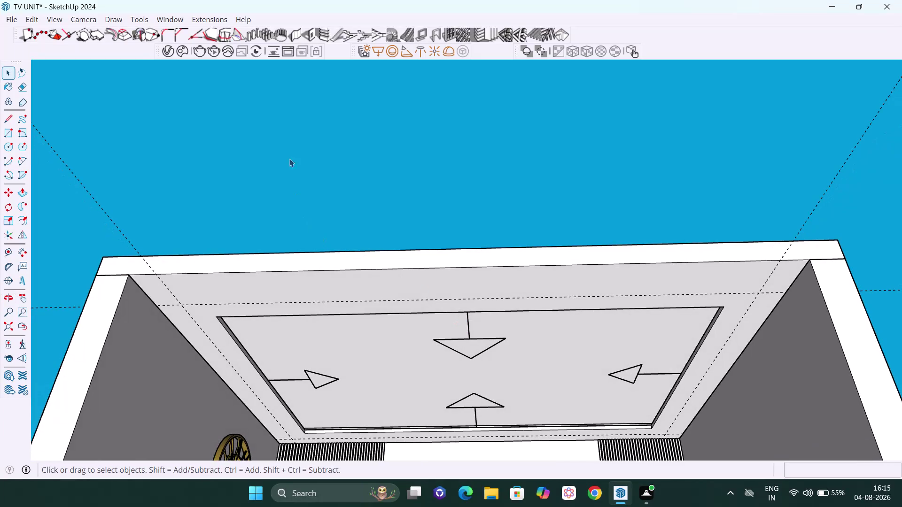
Open the 3D Warehouse library and search for 'ceiling lights'.
click(175, 24)
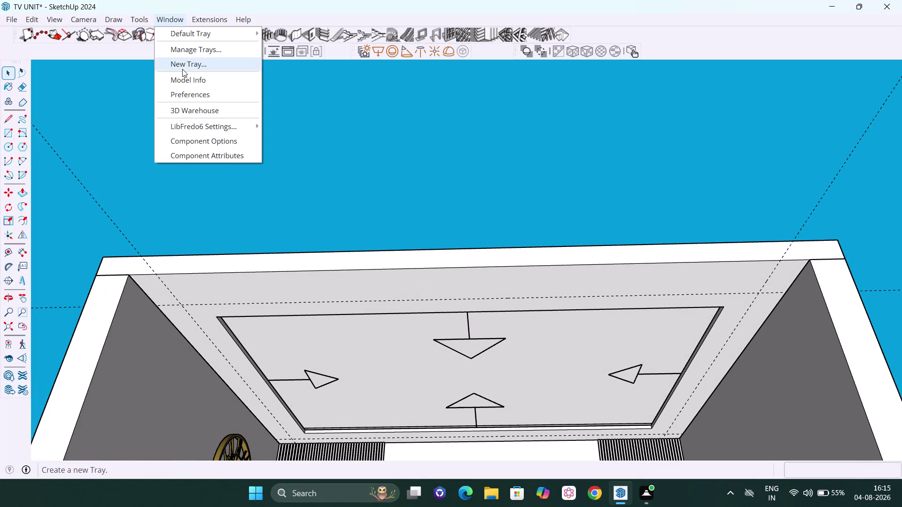
click(199, 116)
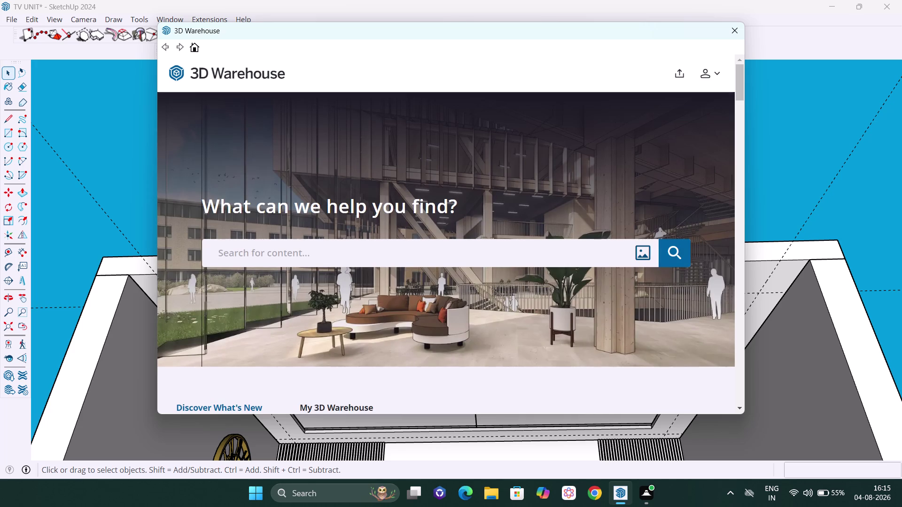
click(379, 256)
text(c)
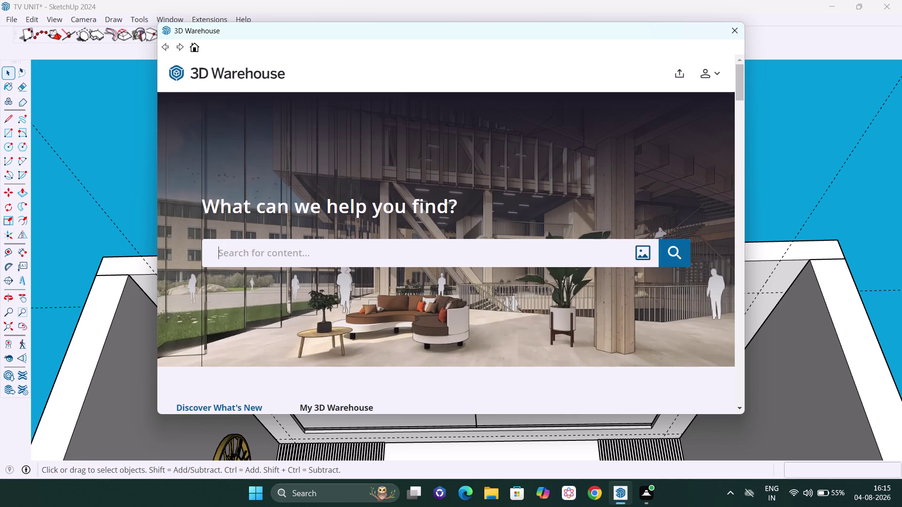
text(eiling l)
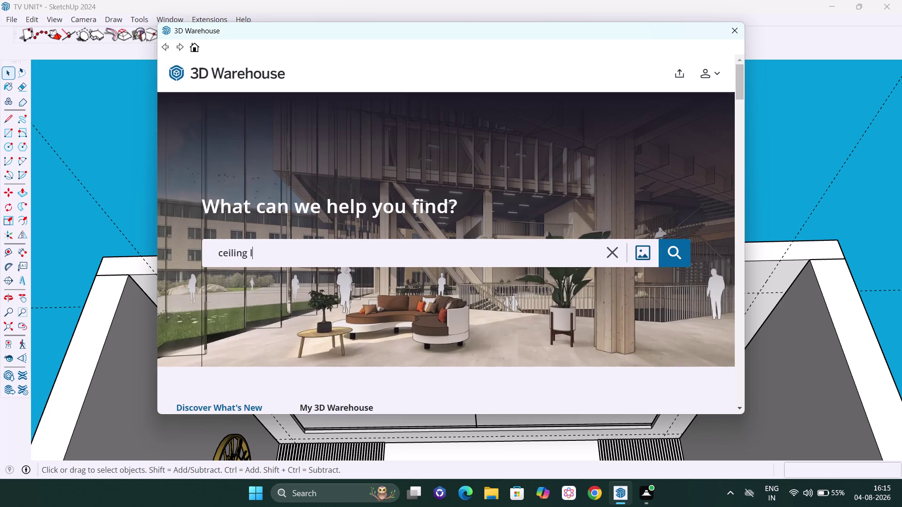
text(ights)
key(Return)
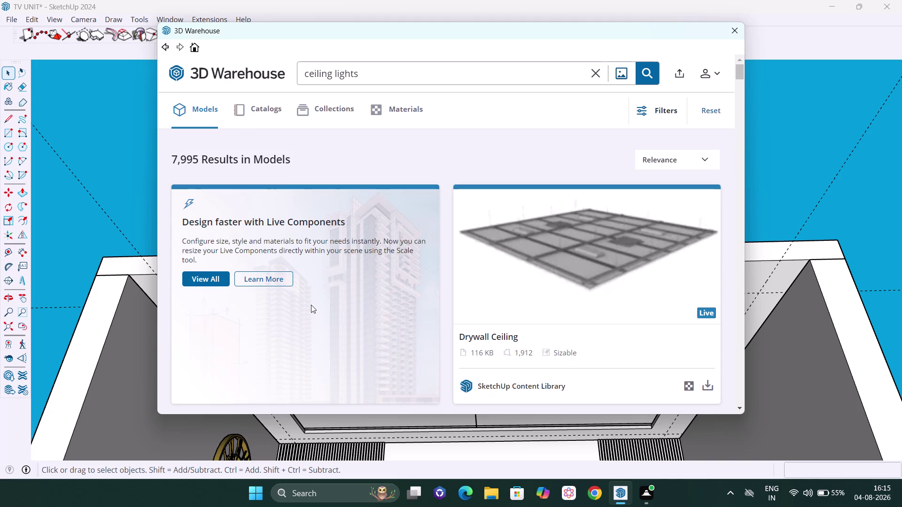
Download the small square 17 KB ceiling light and load it directly into the model.
scroll(down, 3)
scroll(down, 3)
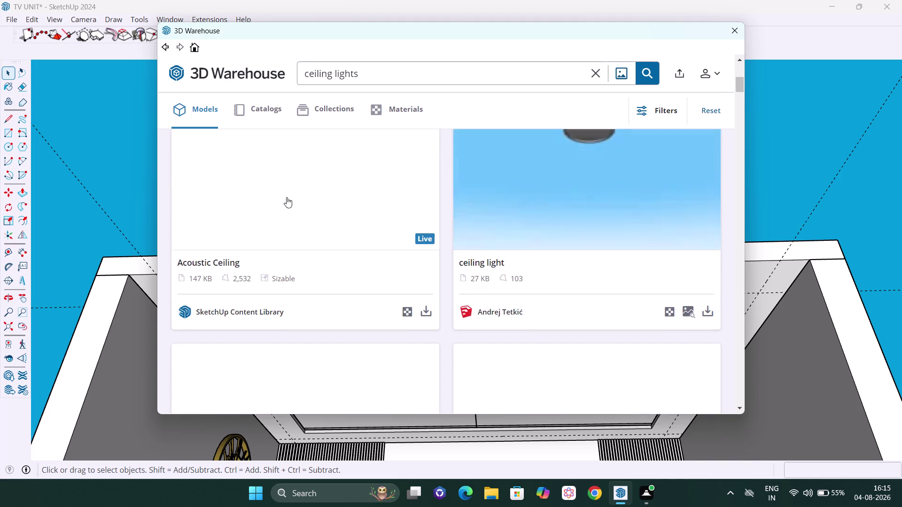
scroll(up, 3)
scroll(up, 3)
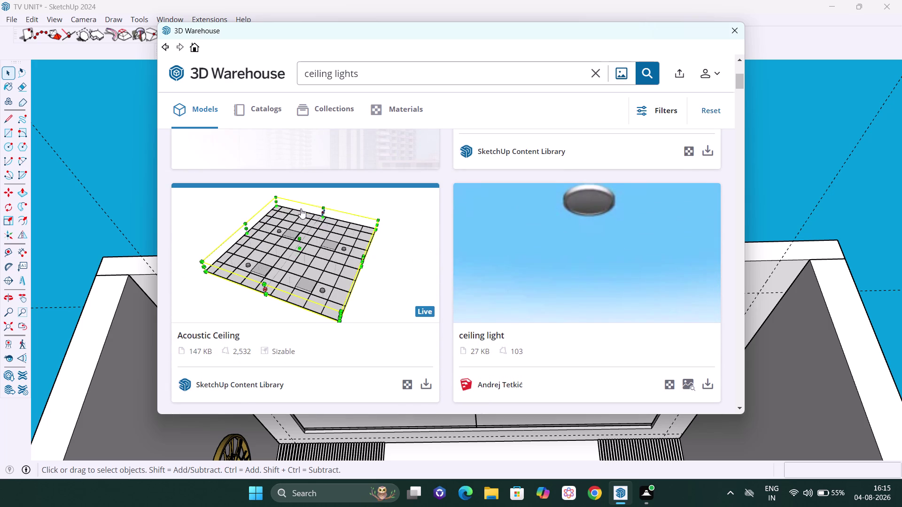
scroll(down, 3)
scroll(down, 3)
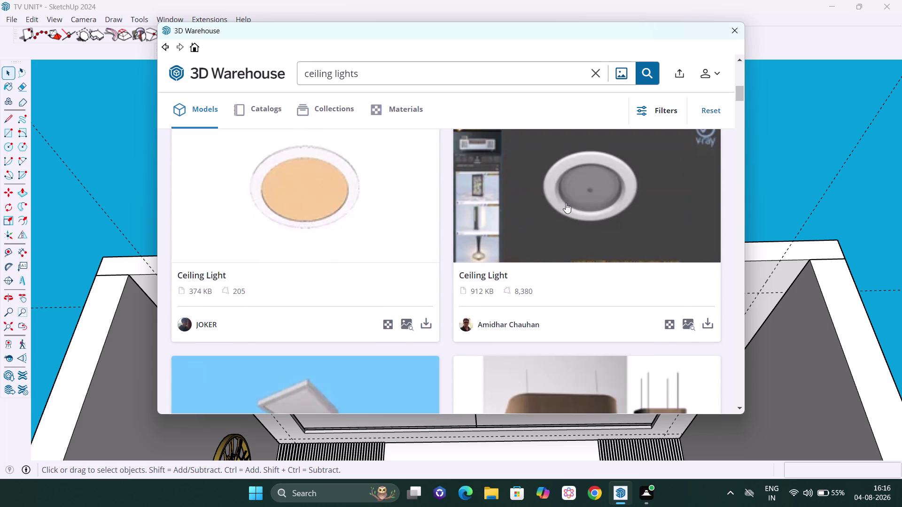
scroll(down, 3)
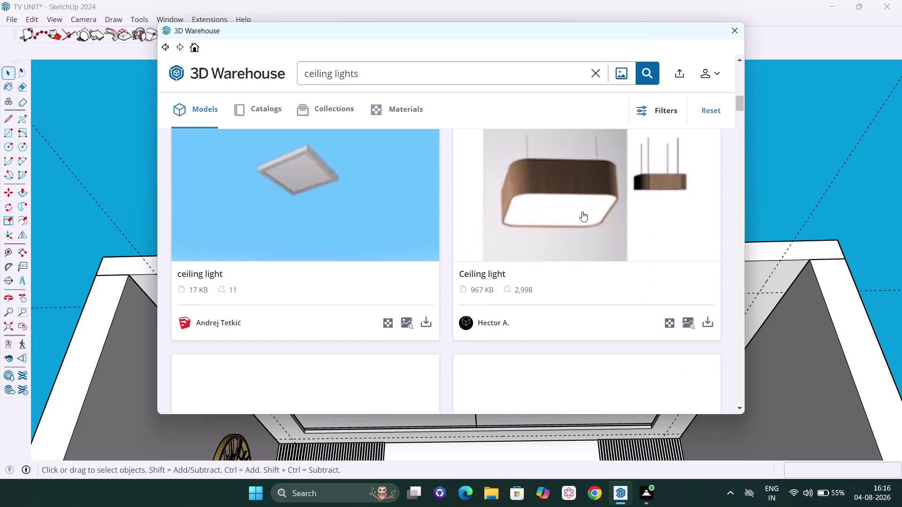
scroll(down, 3)
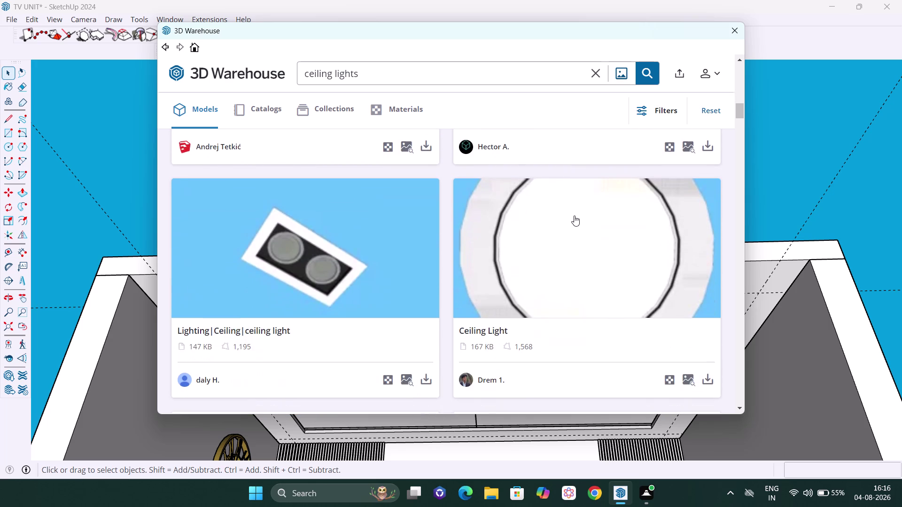
scroll(up, 3)
scroll(up, 3)
scroll(up, 3)
scroll(up, 3)
scroll(up, 3)
scroll(down, 3)
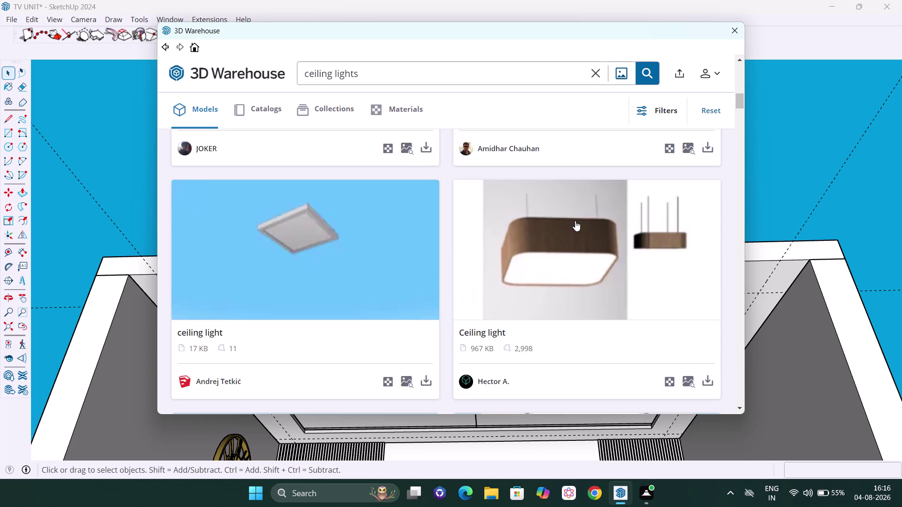
scroll(down, 3)
scroll(up, 3)
scroll(up, 3)
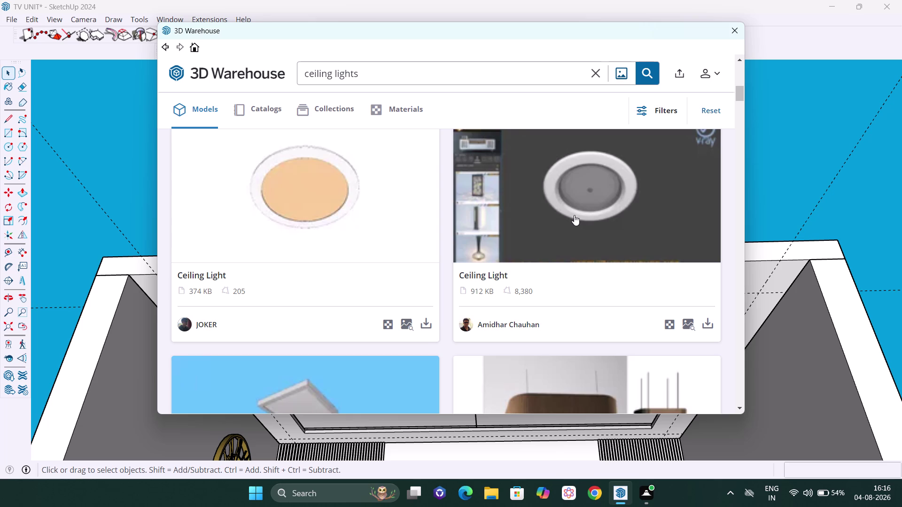
scroll(down, 3)
scroll(up, 3)
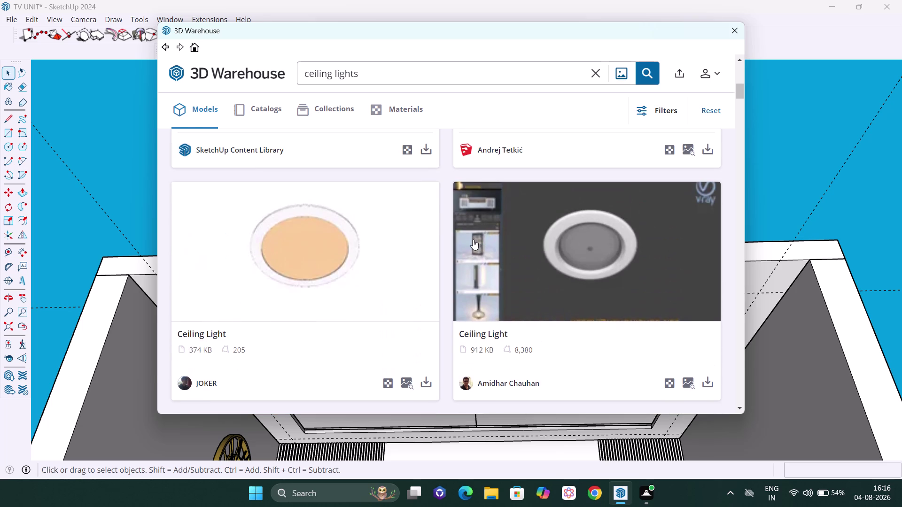
scroll(down, 3)
scroll(up, 3)
scroll(down, 3)
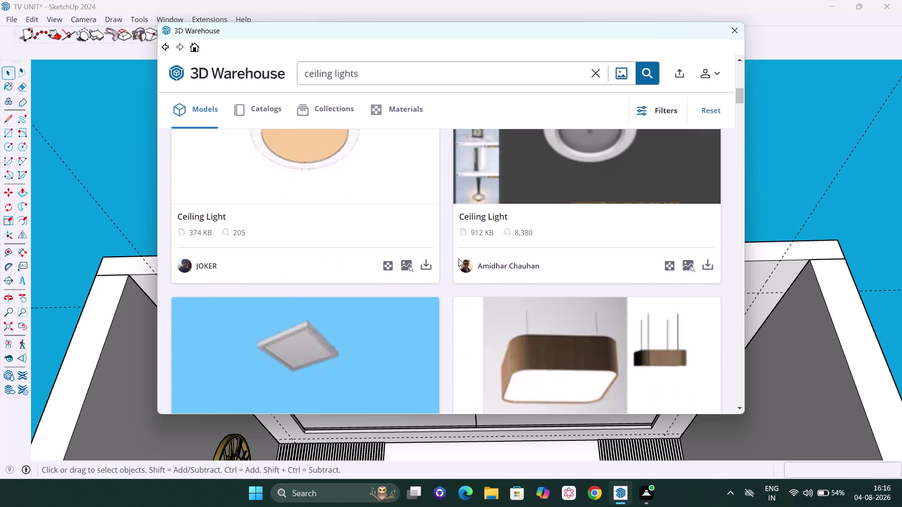
scroll(down, 3)
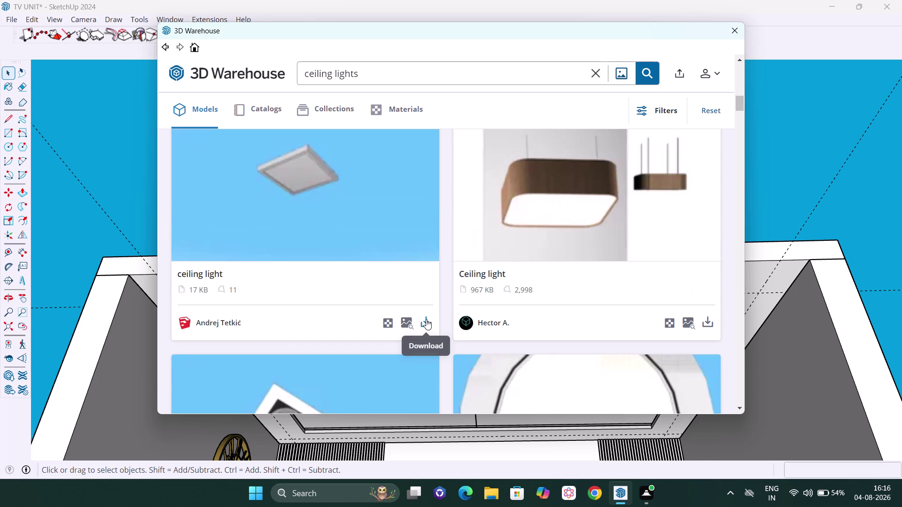
click(426, 319)
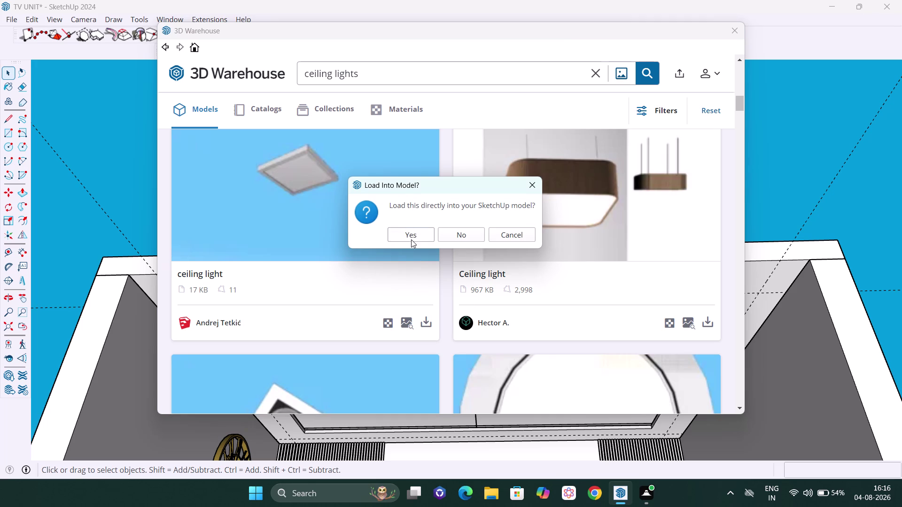
click(533, 192)
Download the round 124 KB Ceiling Light and load it into the room model.
scroll(down, 3)
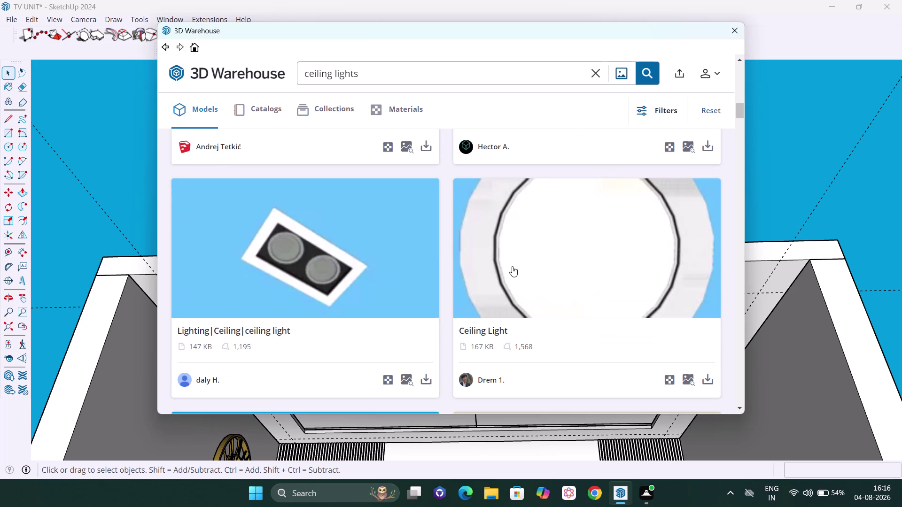
scroll(down, 3)
scroll(down, 3)
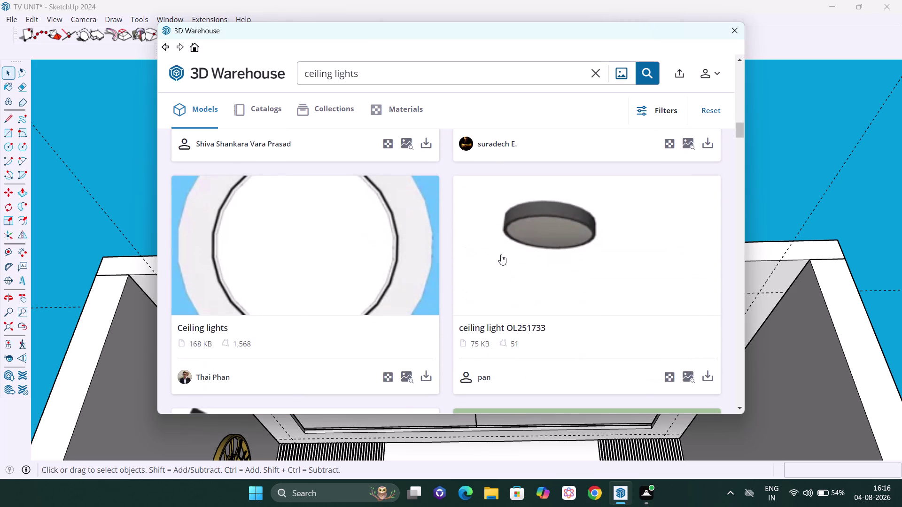
scroll(down, 3)
scroll(down, 3)
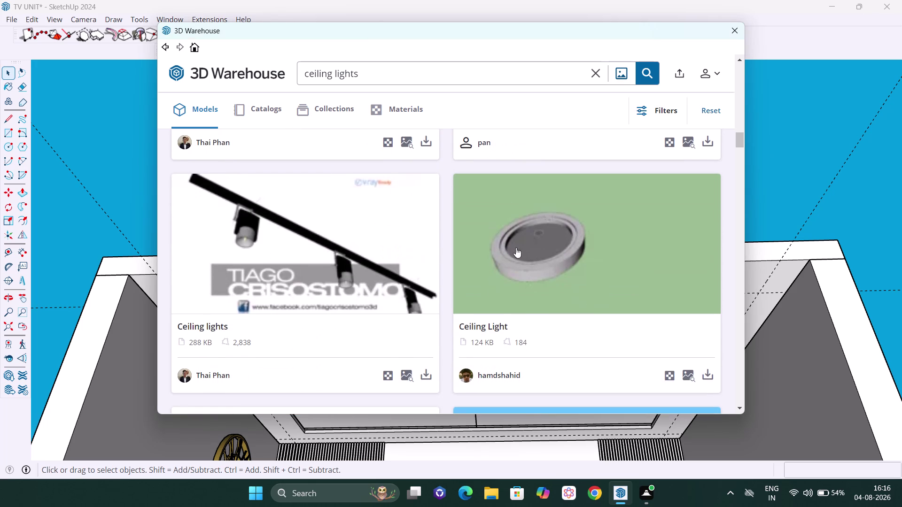
scroll(down, 3)
scroll(down, 3)
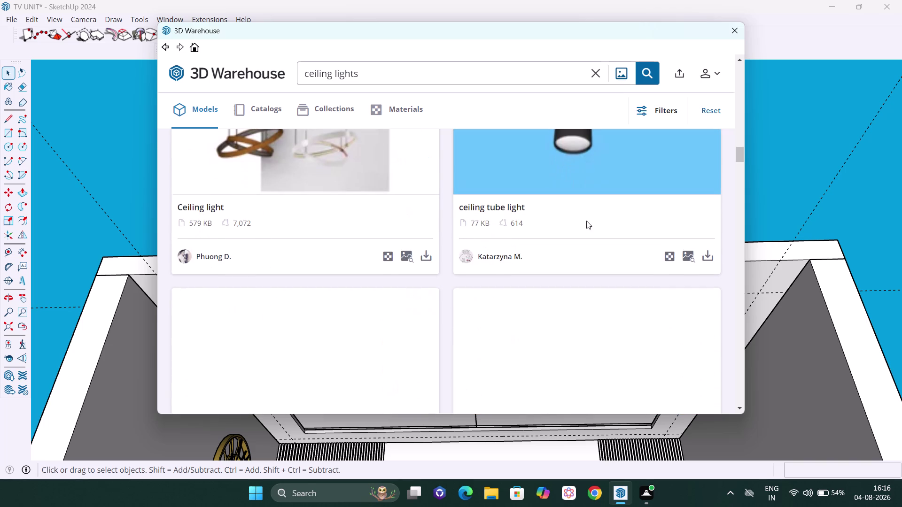
scroll(down, 3)
scroll(down, 3)
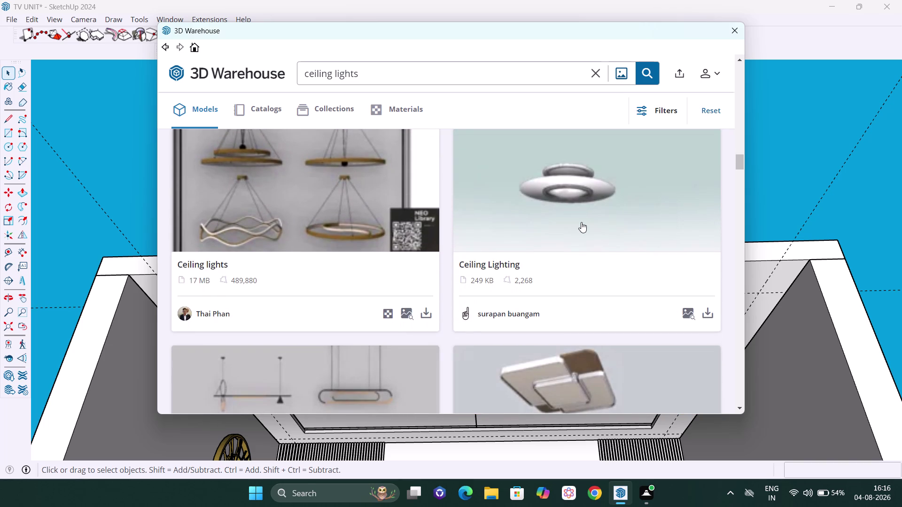
scroll(down, 3)
scroll(down, 3)
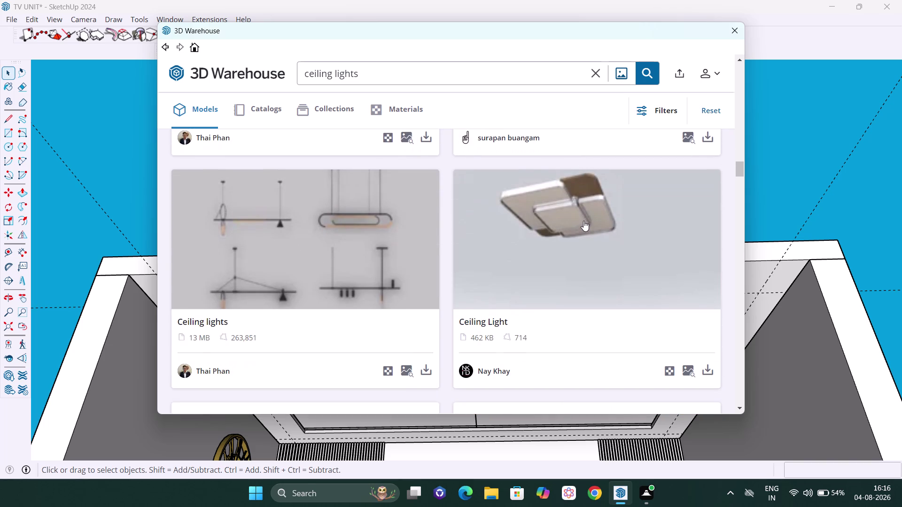
scroll(down, 3)
scroll(down, 3)
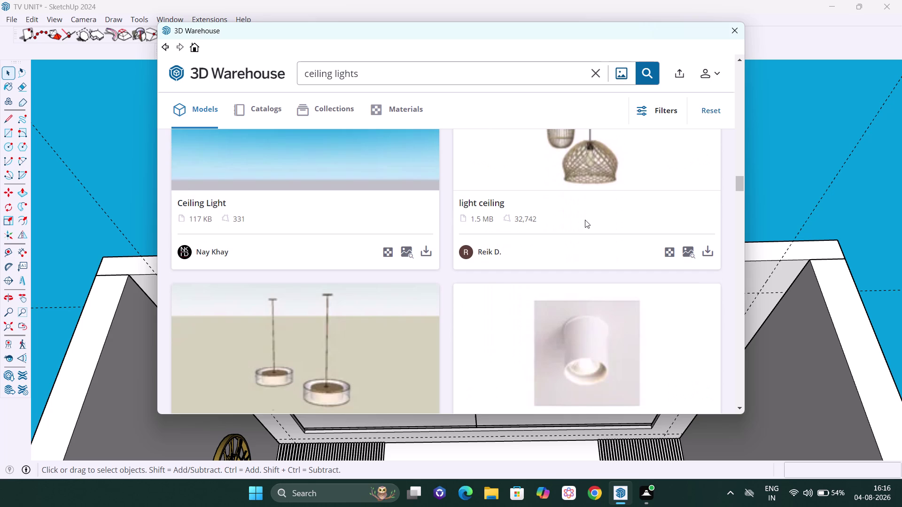
scroll(down, 3)
scroll(down, 3)
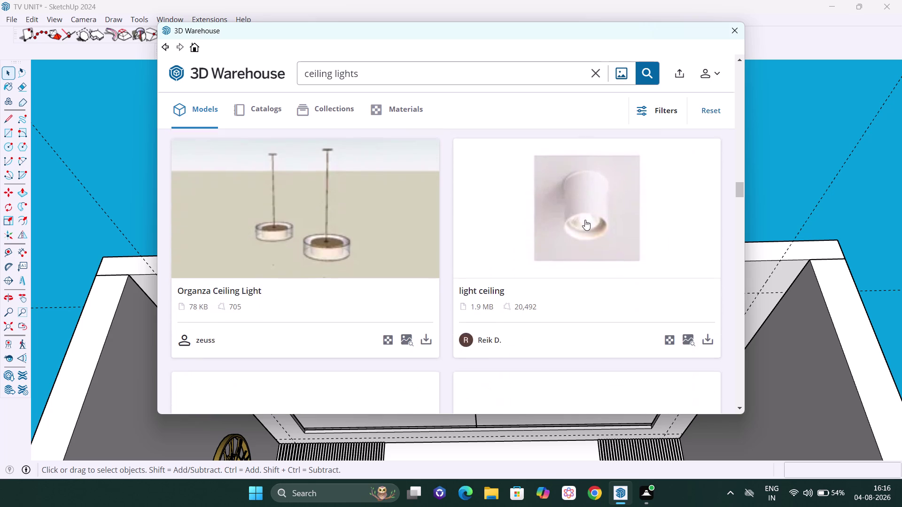
scroll(down, 3)
scroll(down, 3)
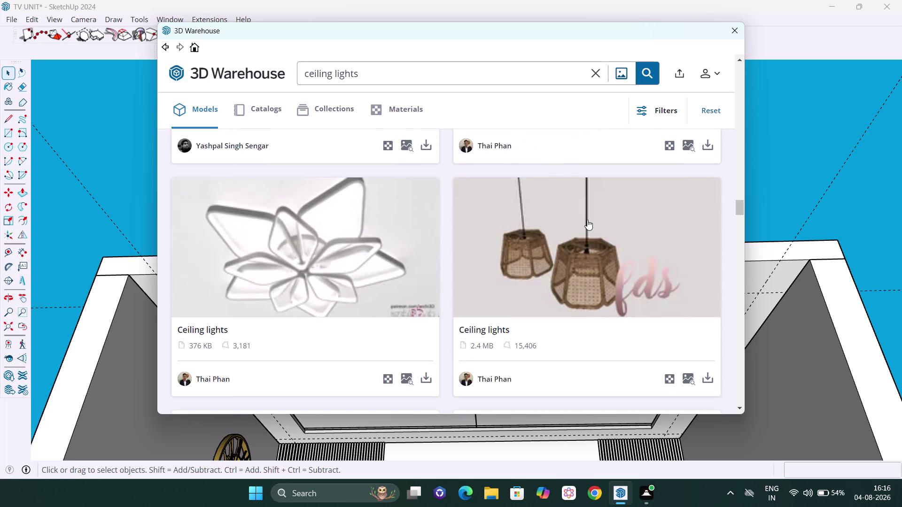
scroll(down, 3)
scroll(down, 3)
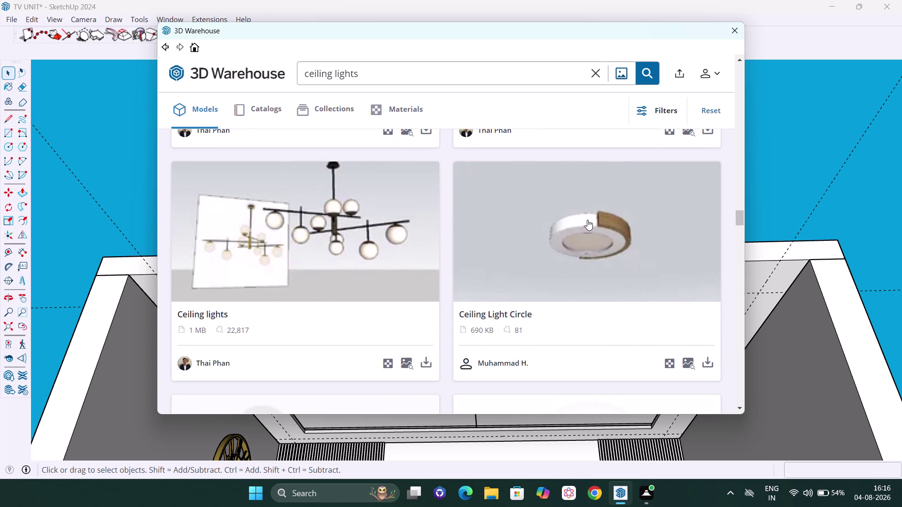
scroll(down, 3)
scroll(down, 3)
scroll(down, 3)
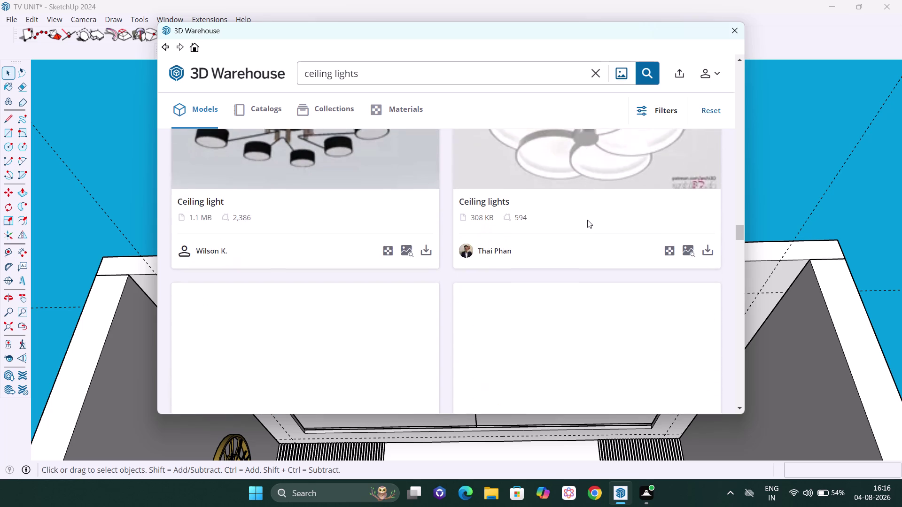
scroll(down, 3)
scroll(up, 3)
scroll(down, 3)
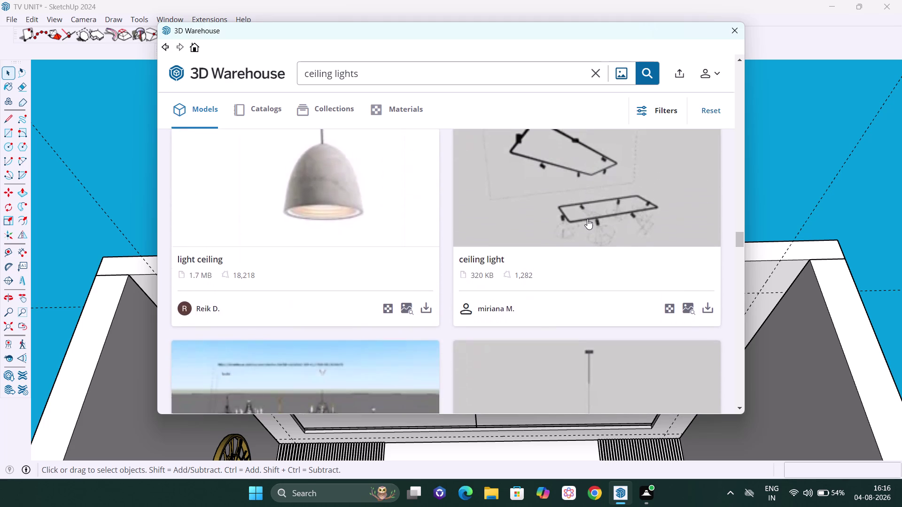
scroll(down, 3)
scroll(down, 3)
scroll(down, 3)
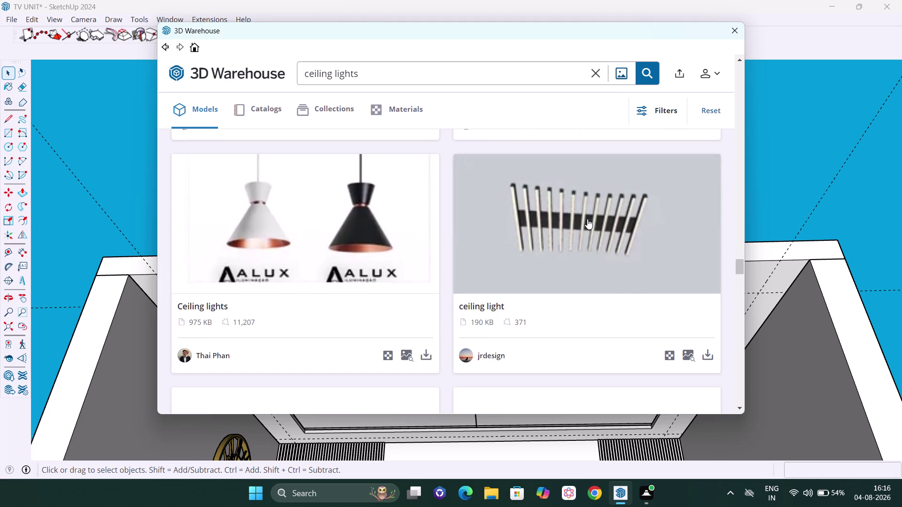
scroll(down, 3)
scroll(down, 3)
scroll(down, 3)
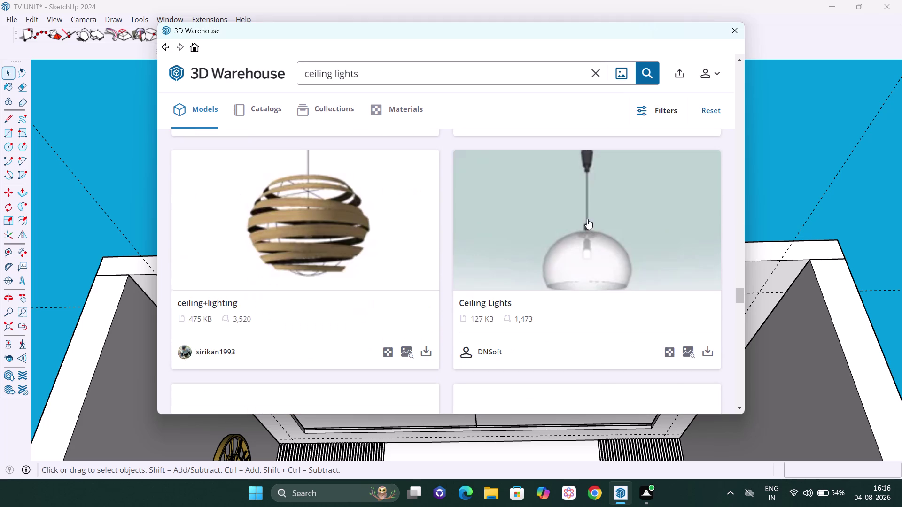
scroll(down, 3)
scroll(down, 3)
scroll(down, 3)
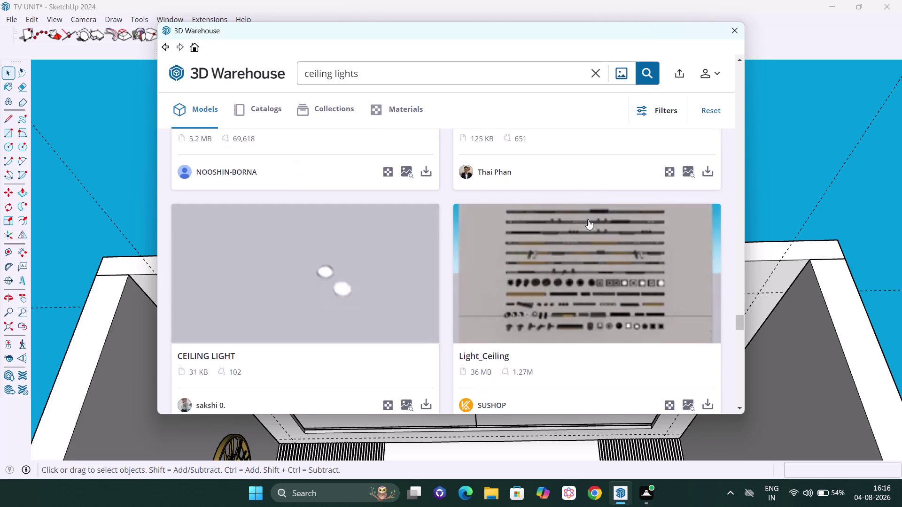
scroll(down, 3)
scroll(up, 3)
scroll(up, 3)
scroll(up, 3)
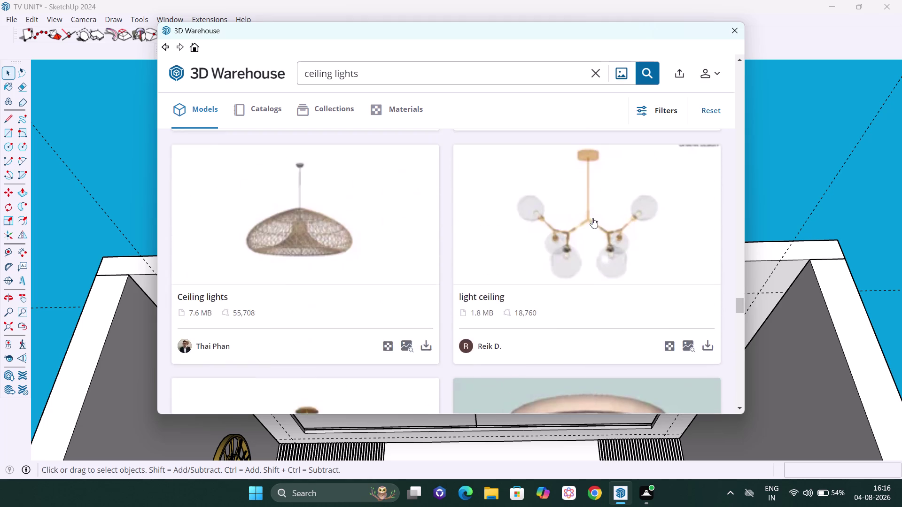
scroll(up, 3)
scroll(up, 3)
scroll(up, 3)
scroll(up, 3)
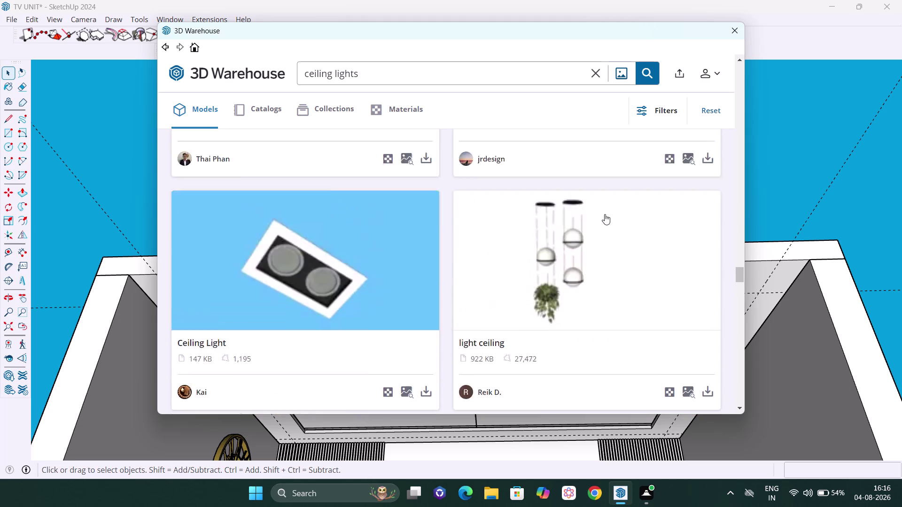
scroll(up, 3)
scroll(up, 3)
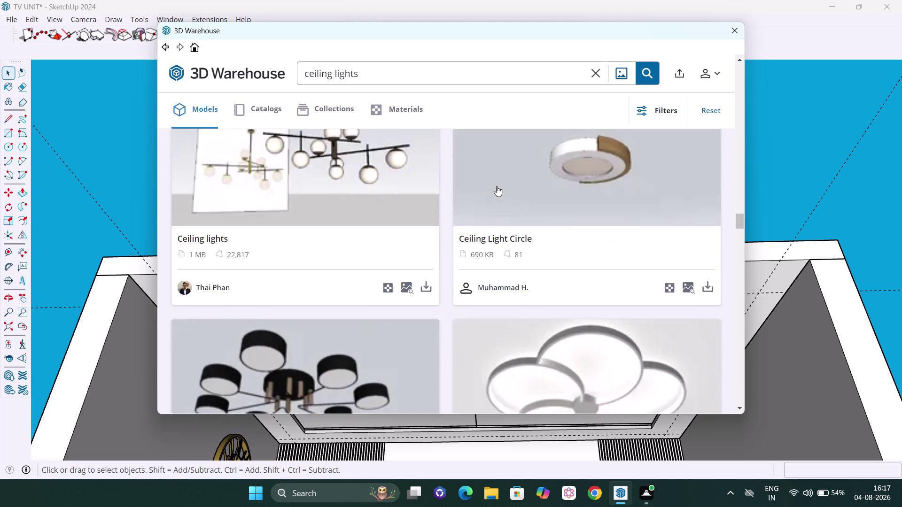
scroll(up, 3)
scroll(up, 3)
scroll(up, 3)
scroll(up, 3)
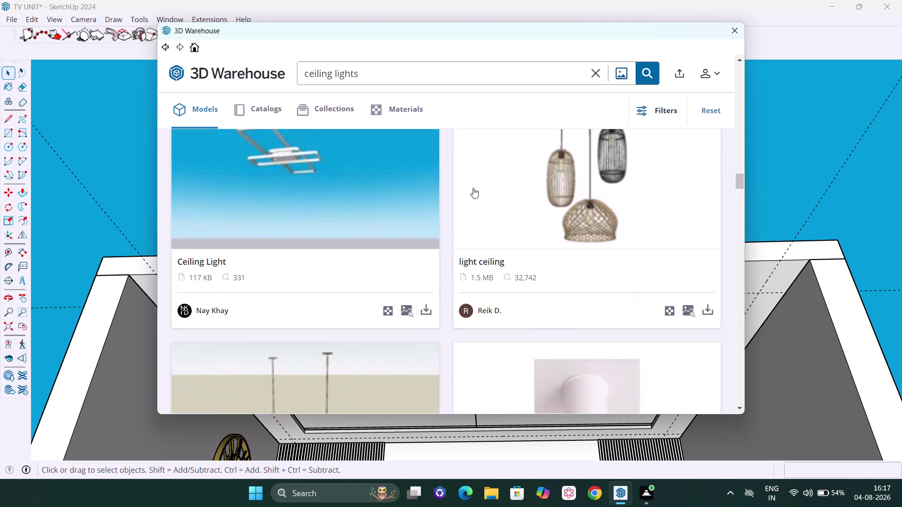
scroll(down, 3)
scroll(up, 3)
scroll(up, 3)
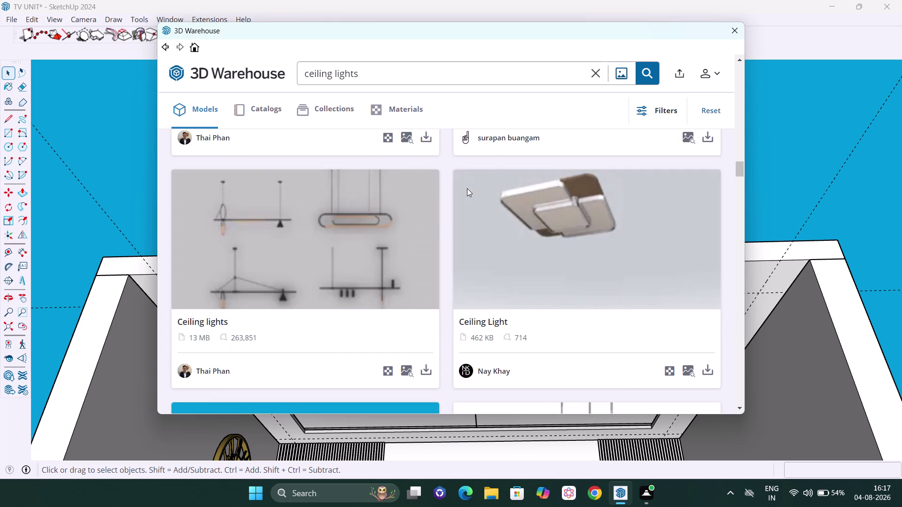
scroll(up, 3)
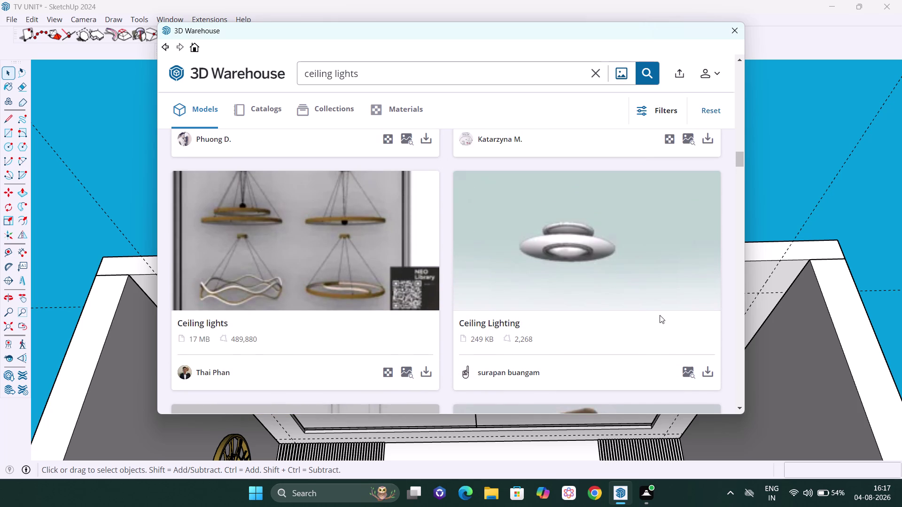
scroll(up, 3)
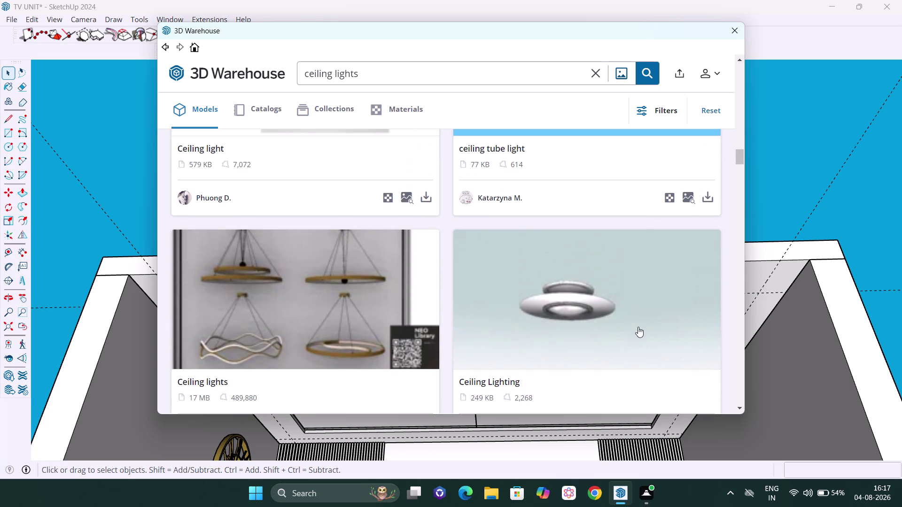
scroll(up, 3)
scroll(up, 3)
scroll(up, 3)
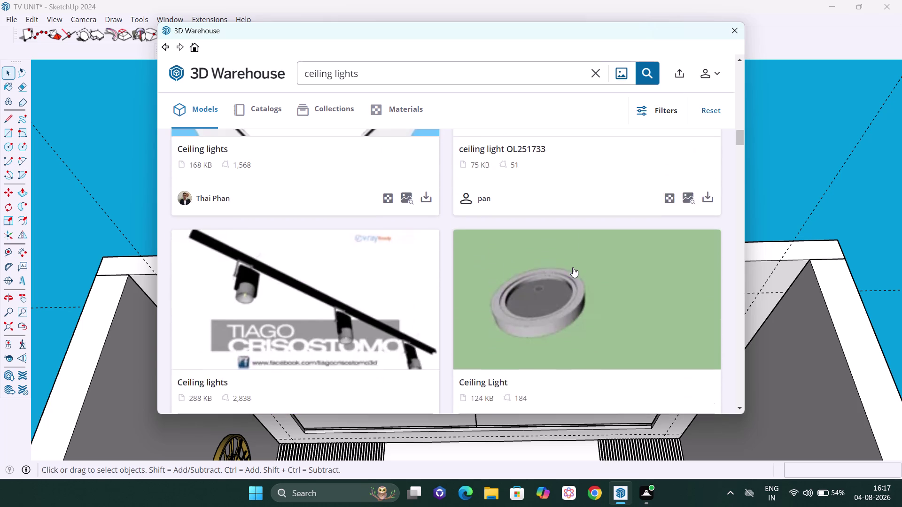
scroll(up, 3)
scroll(up, 3)
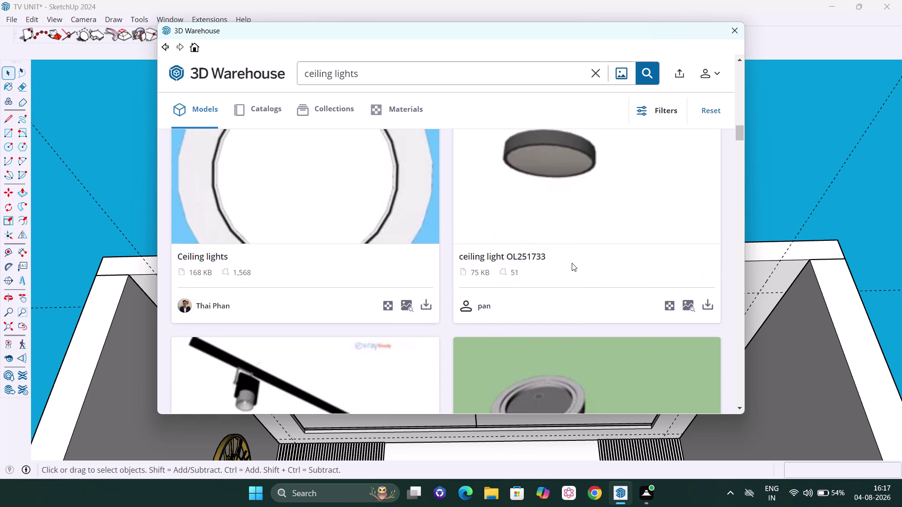
scroll(up, 3)
scroll(down, 3)
scroll(down, 3)
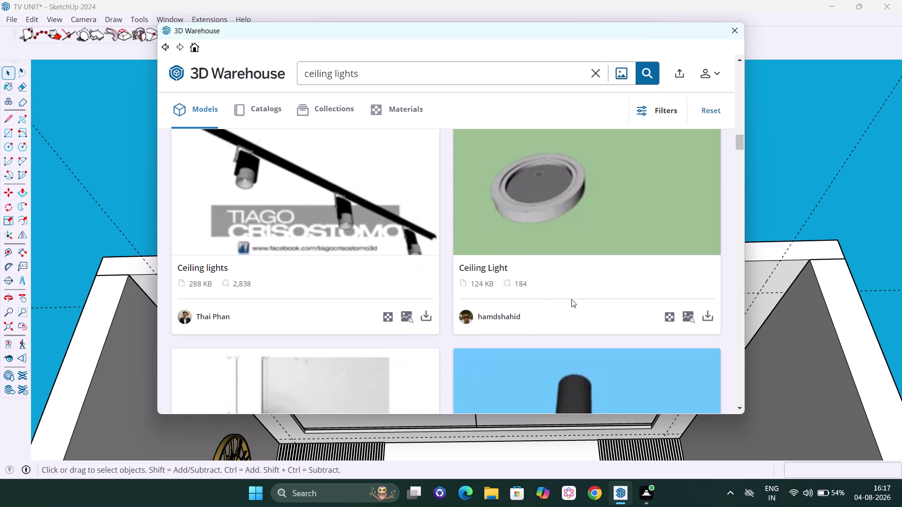
click(707, 313)
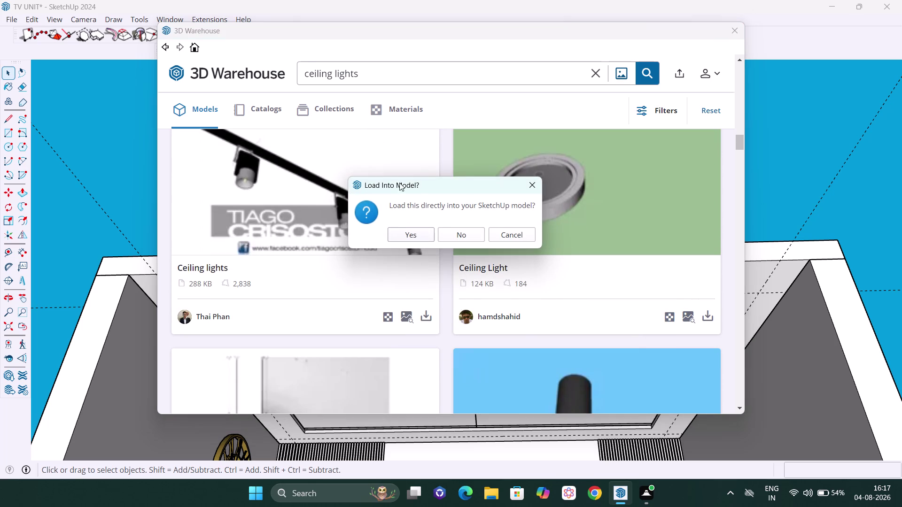
click(399, 233)
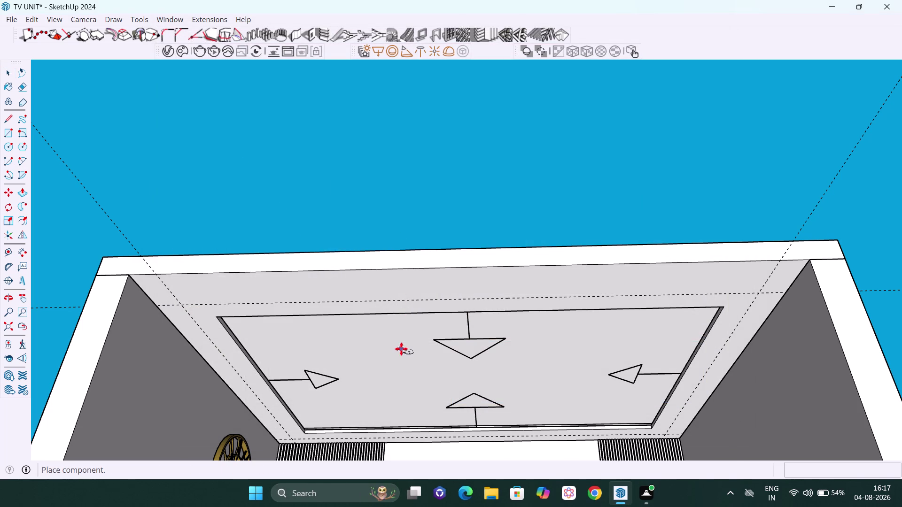
Place the round ceiling light on the ceiling near the left wall.
scroll(up, 3)
scroll(down, 3)
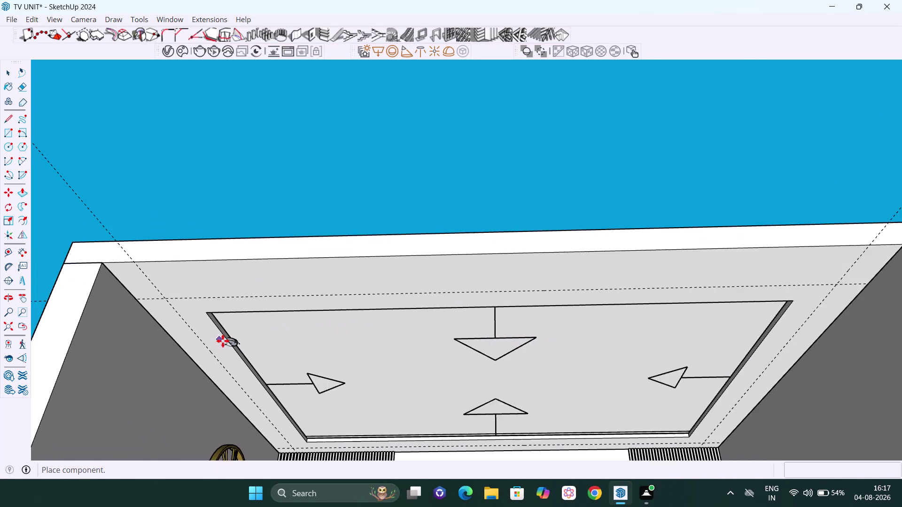
middle_drag(209, 340, 254, 353)
scroll(up, 3)
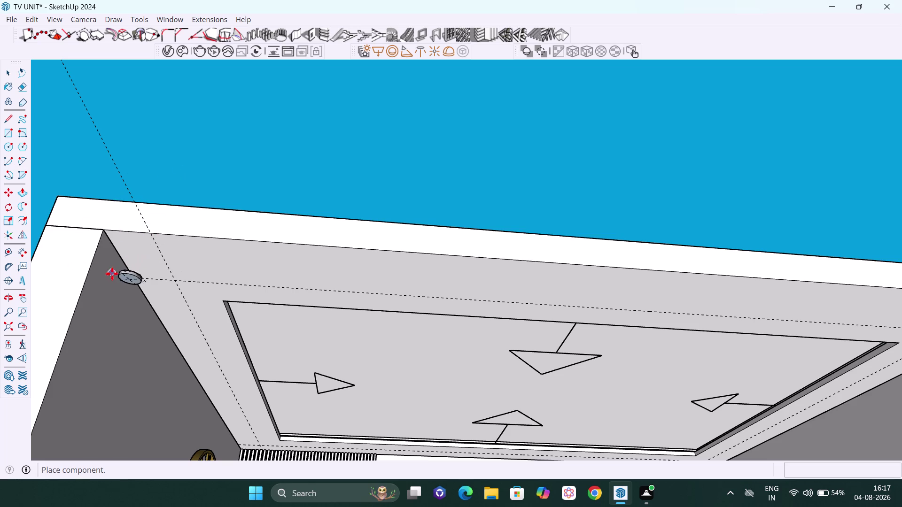
click(112, 284)
Zoom in on the placed light, switch to Select, and right-click it.
scroll(up, 3)
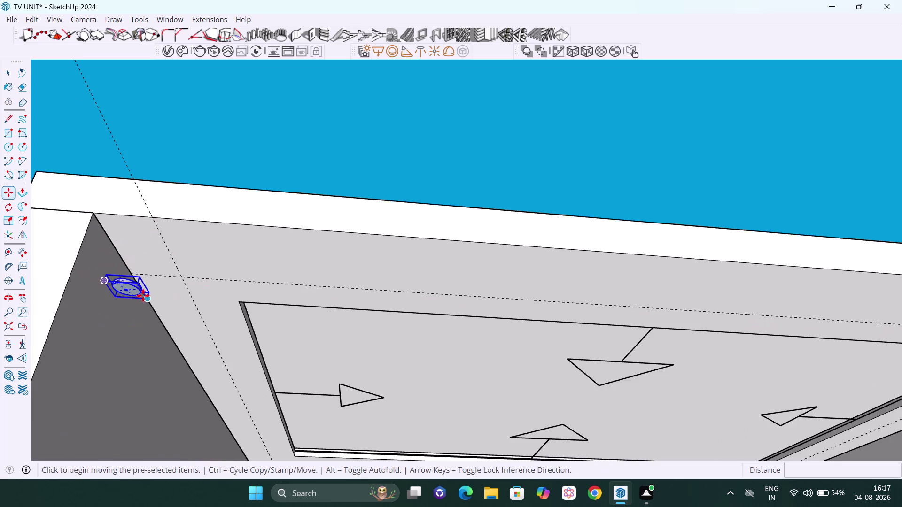
middle_drag(142, 300, 168, 359)
scroll(up, 3)
middle_drag(116, 293, 122, 235)
scroll(up, 3)
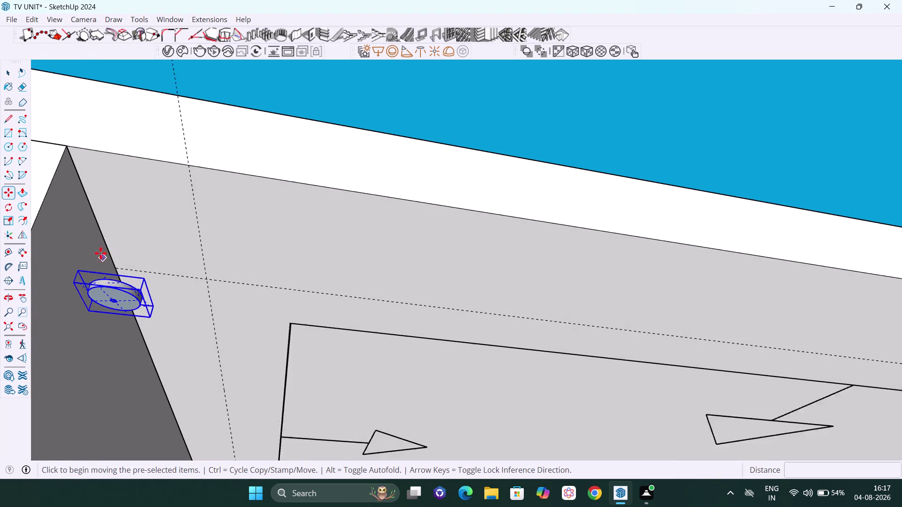
scroll(up, 3)
middle_drag(110, 276, 51, 265)
scroll(up, 3)
scroll(down, 3)
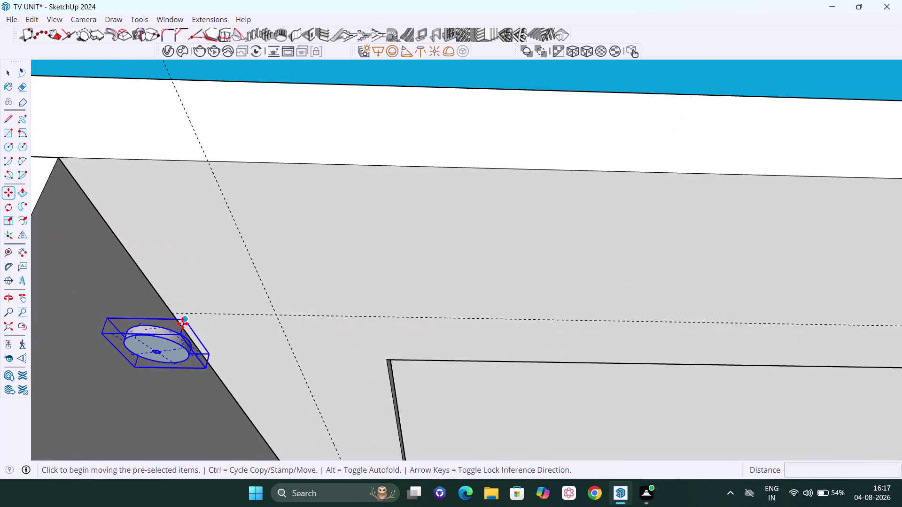
scroll(up, 3)
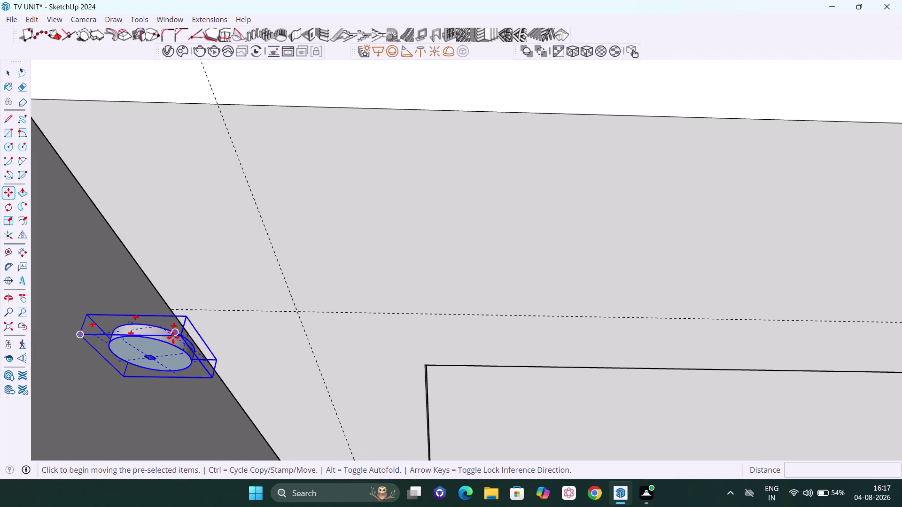
key(space)
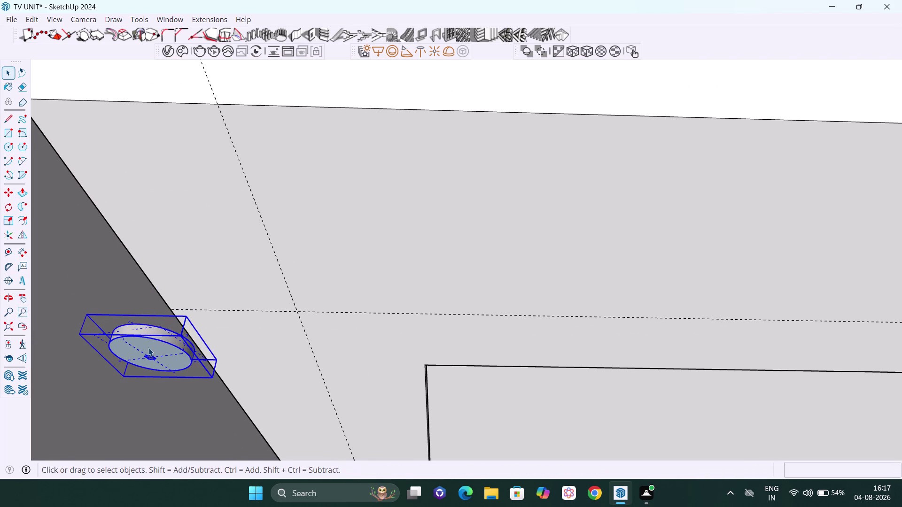
right_click(148, 348)
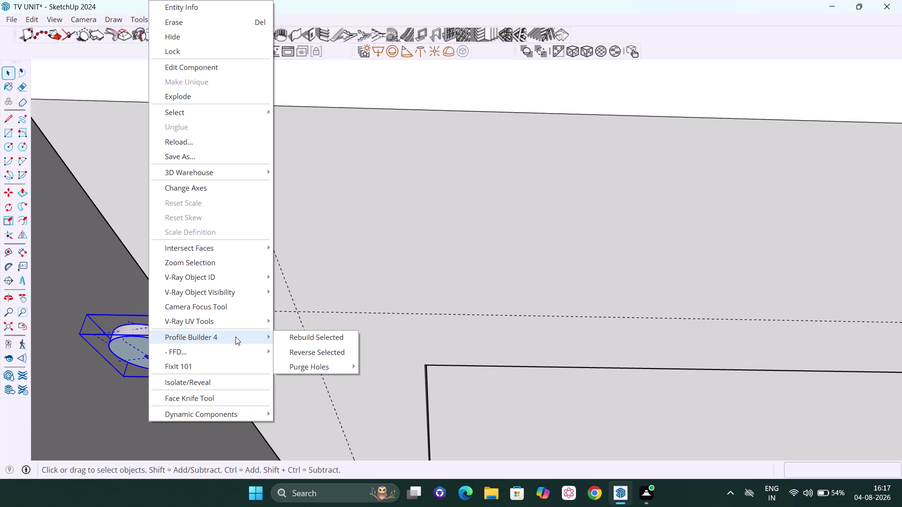
Dismiss the light's context menu and clear the selection.
key(space)
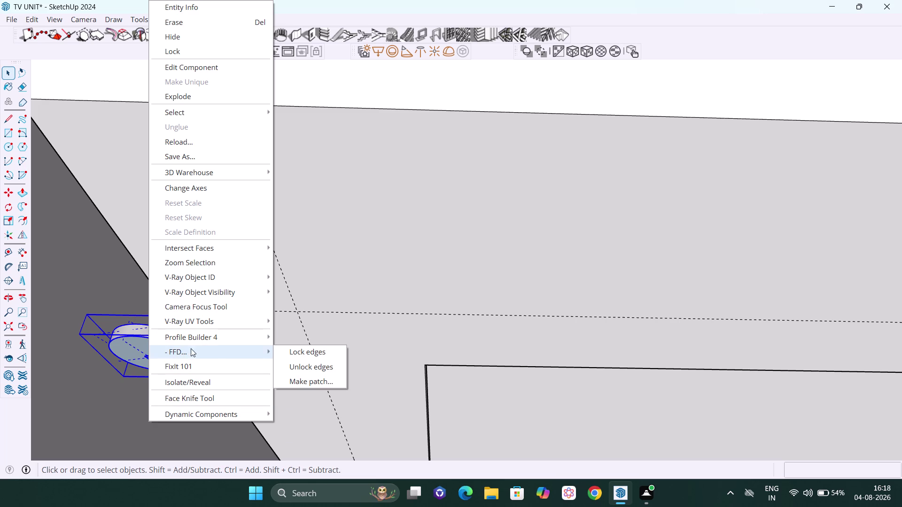
click(133, 288)
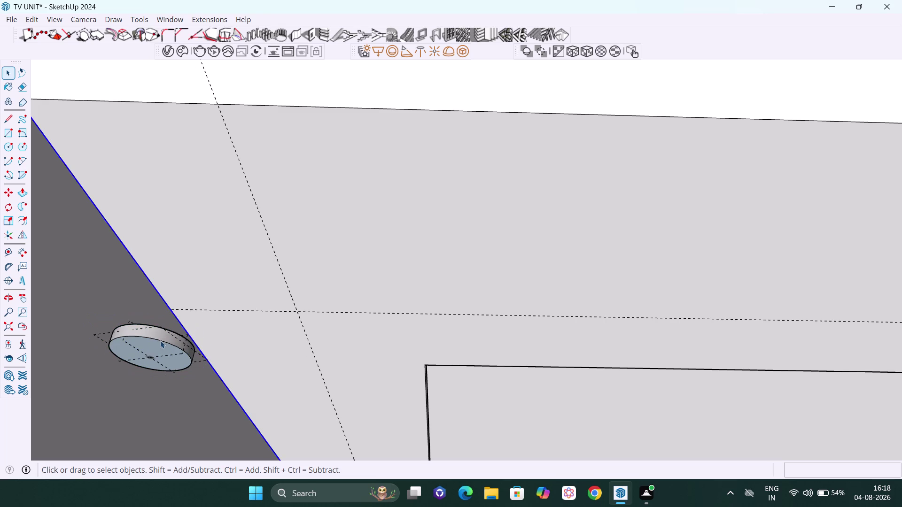
scroll(down, 3)
middle_drag(161, 342, 170, 342)
scroll(down, 3)
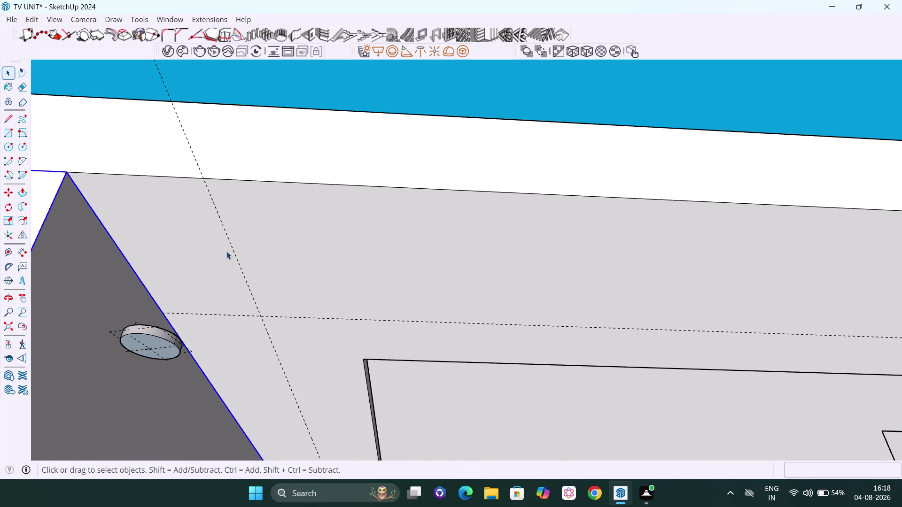
click(363, 88)
middle_drag(172, 335, 190, 341)
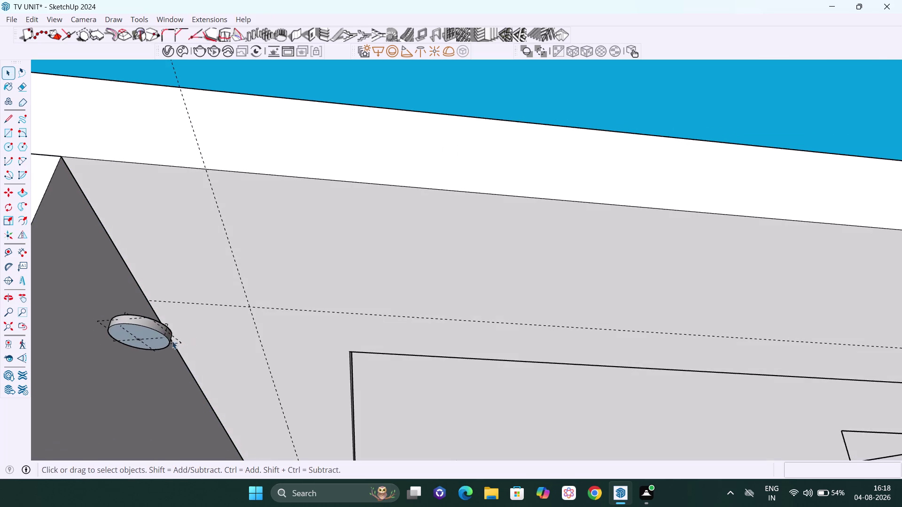
scroll(up, 3)
Open the ceiling light component for editing and right-click its bottom face.
click(143, 328)
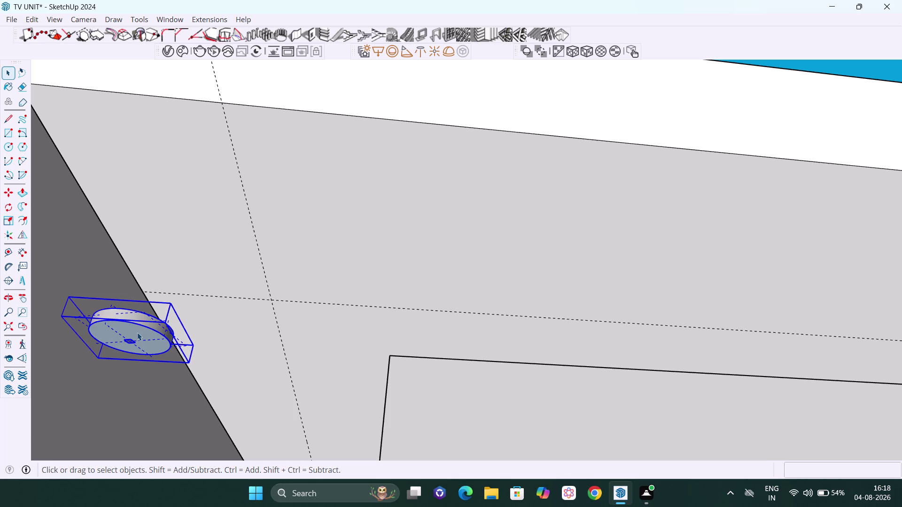
double_click(136, 333)
double_click(135, 334)
double_click(134, 334)
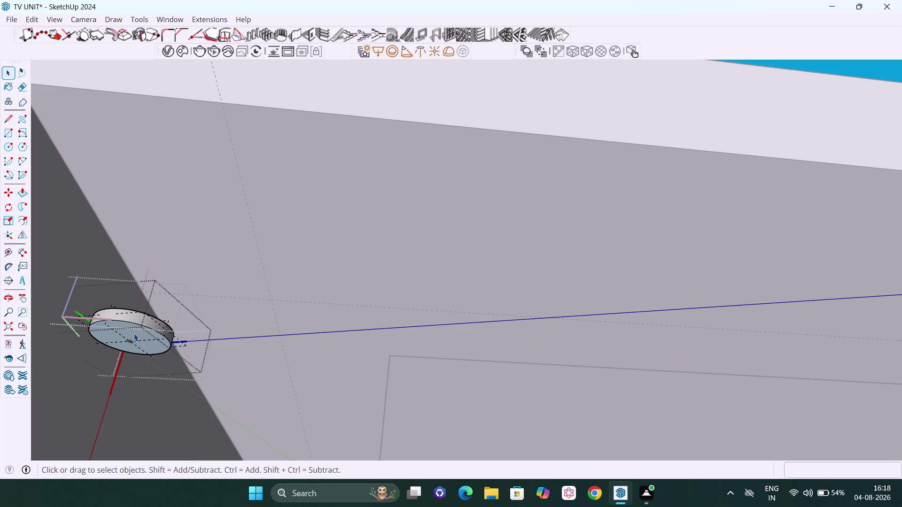
click(132, 335)
double_click(126, 329)
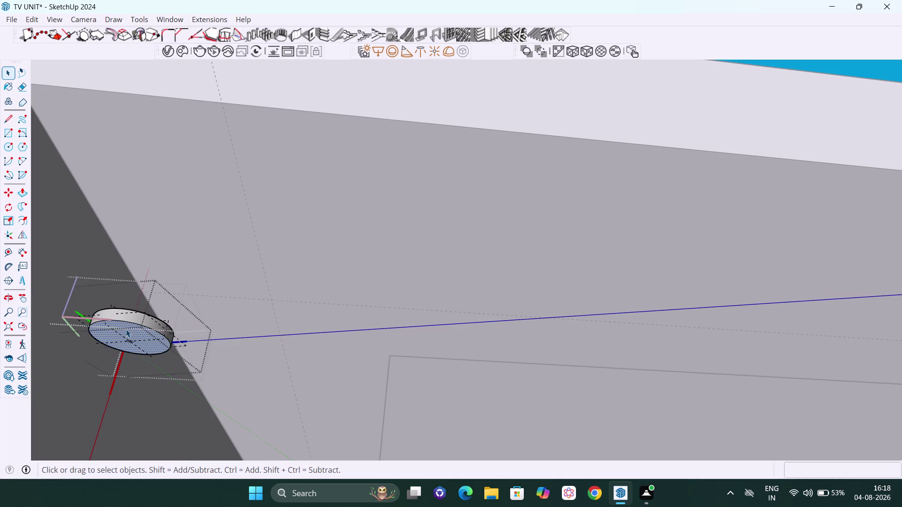
right_click(126, 329)
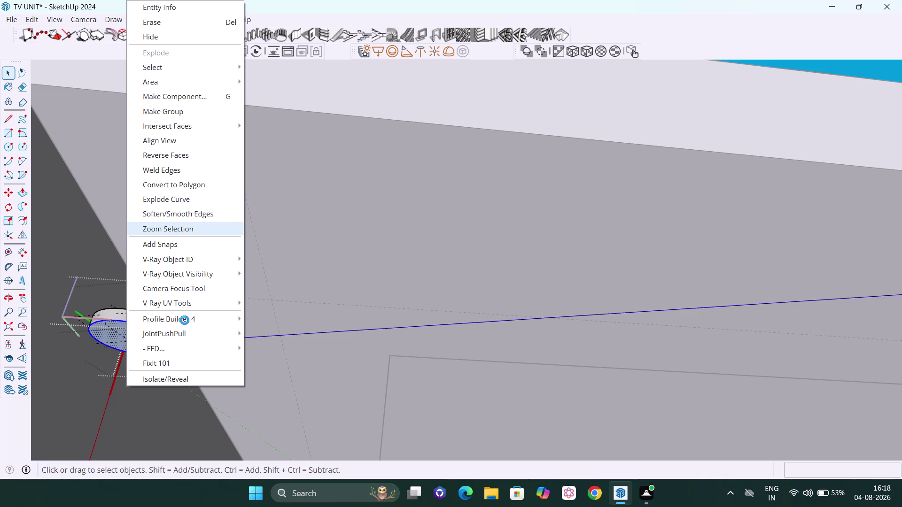
scroll(down, 3)
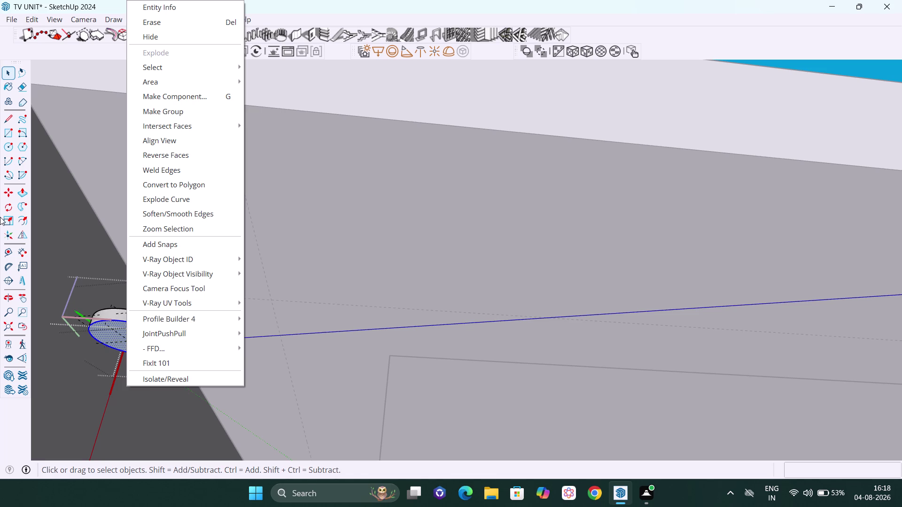
click(109, 188)
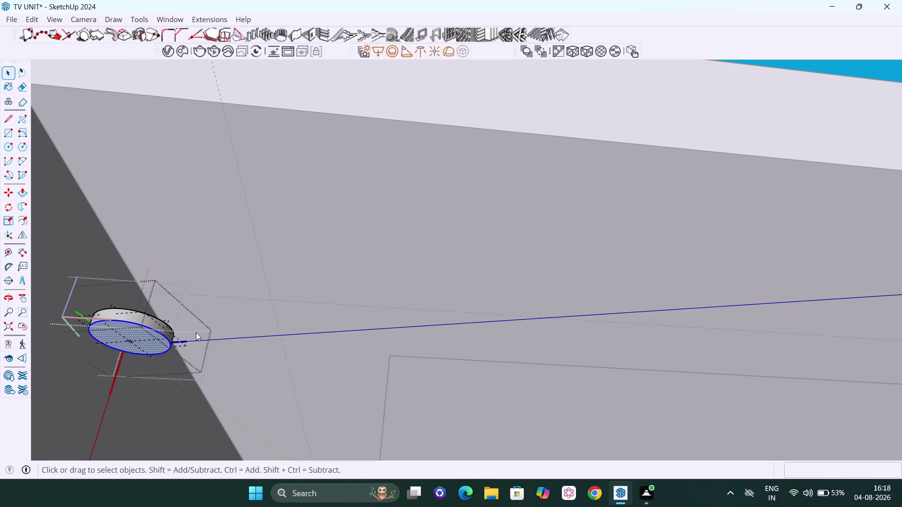
Select the round ceiling light sitting against the side wall.
scroll(down, 3)
click(247, 267)
middle_drag(134, 326, 135, 363)
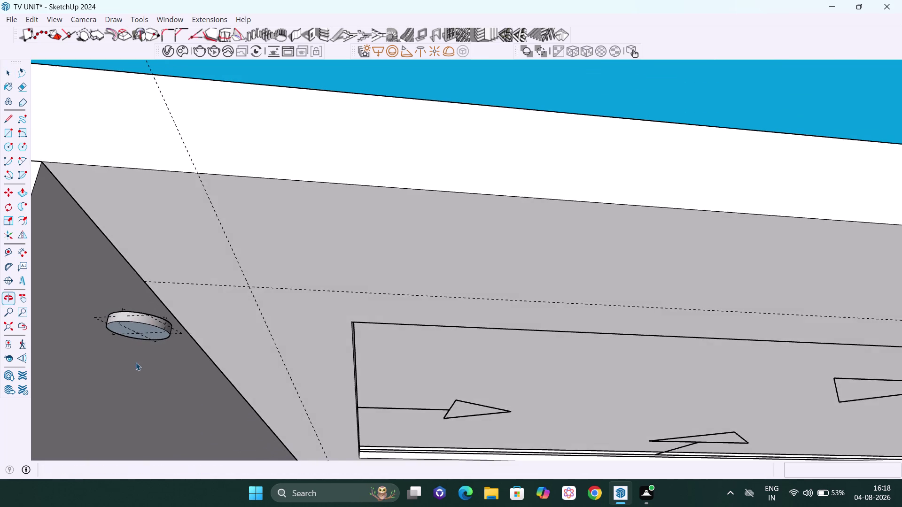
scroll(up, 3)
middle_drag(141, 332, 196, 354)
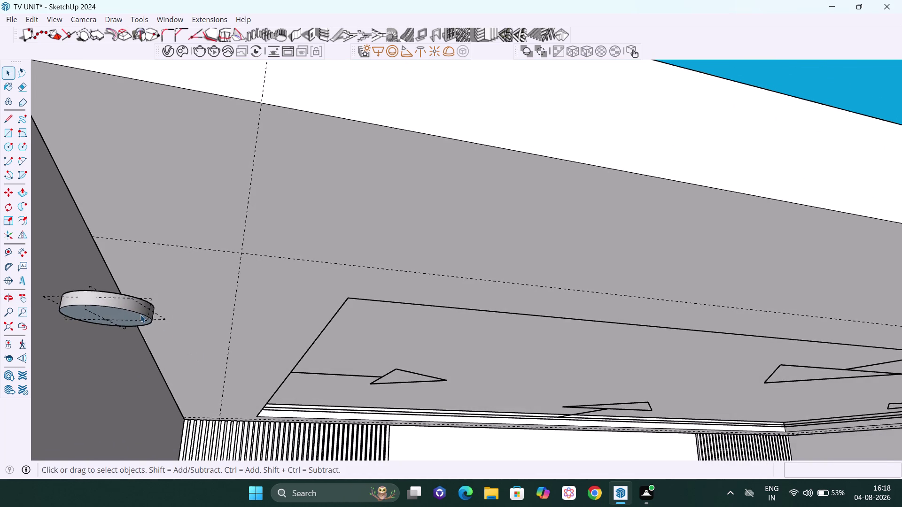
click(140, 315)
middle_drag(123, 303, 122, 271)
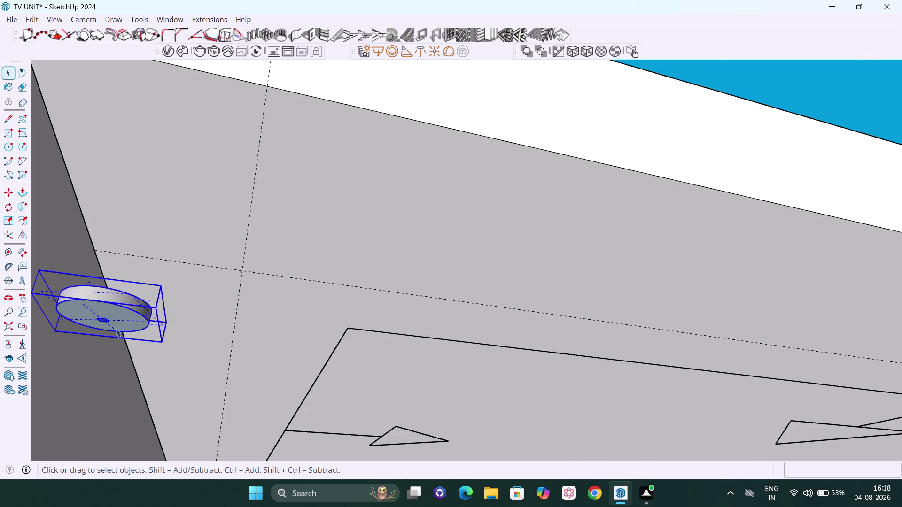
scroll(up, 3)
middle_drag(170, 345, 135, 321)
Move the light about 9 inches along the ceiling guide, away from the wall.
key(m)
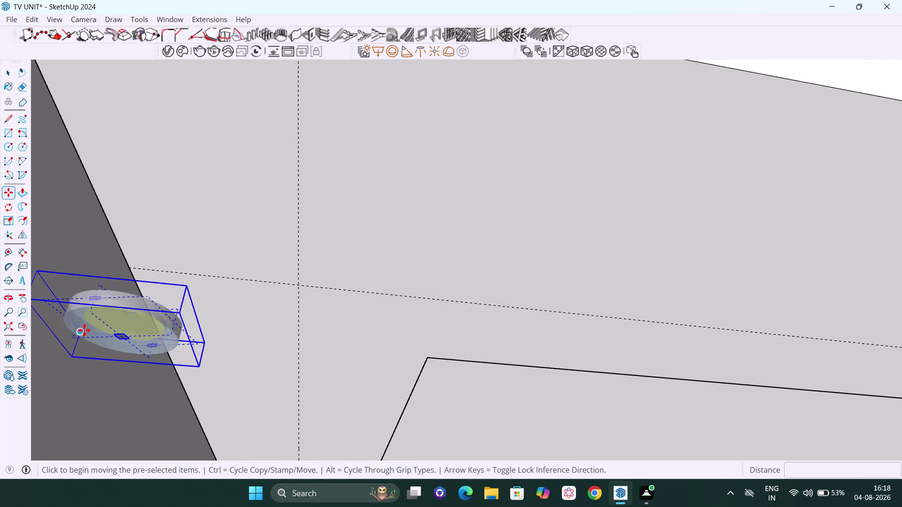
click(122, 336)
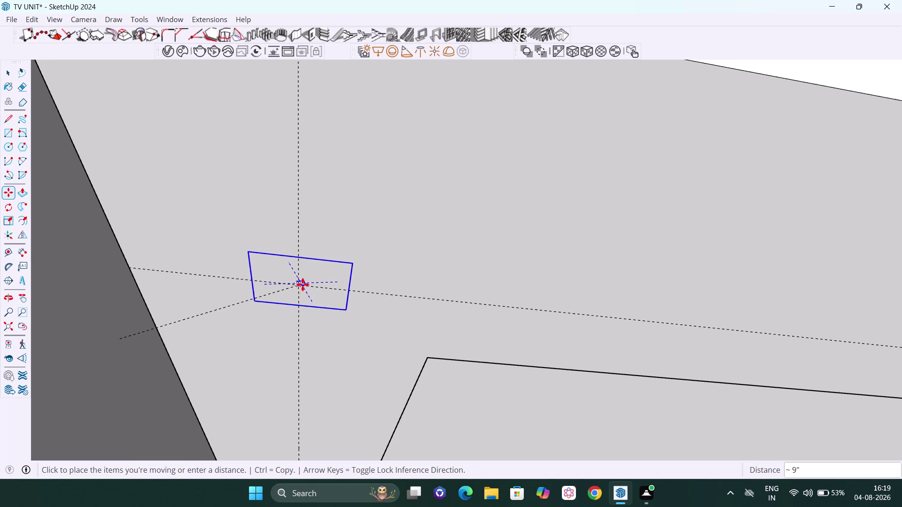
scroll(up, 3)
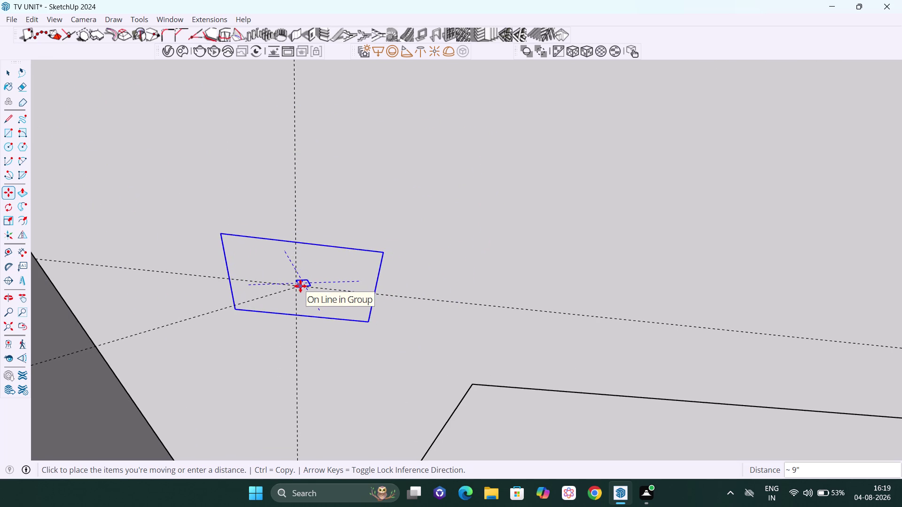
click(298, 287)
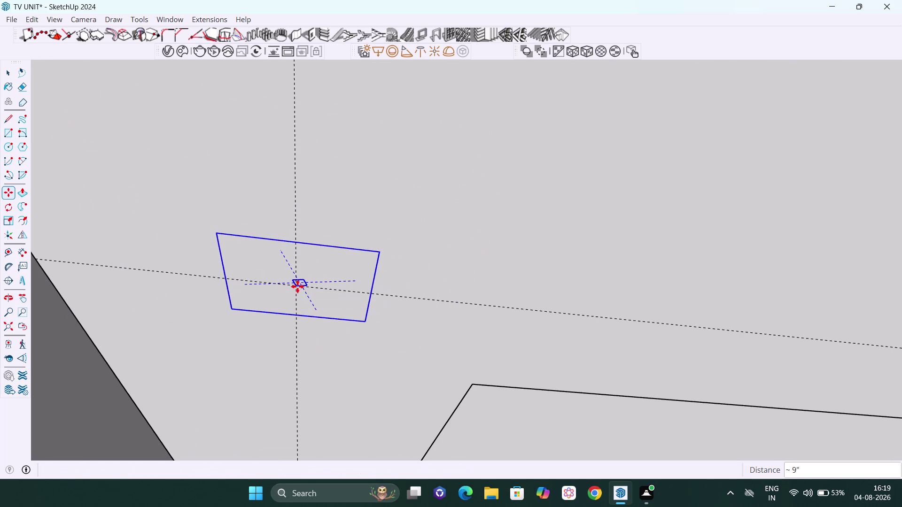
scroll(down, 3)
scroll(down, 3)
scroll(down, 3)
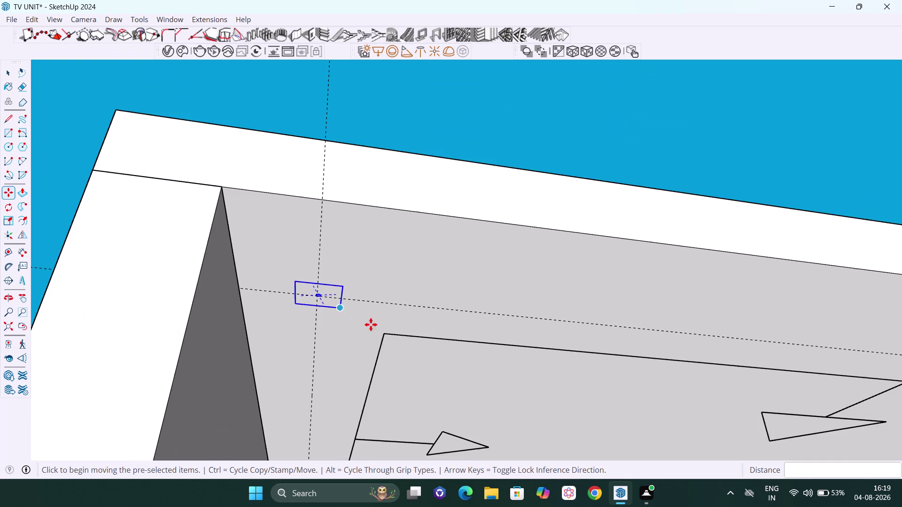
Shift the round ceiling light about 1 inch along an arrow-locked direction.
middle_drag(379, 312, 387, 439)
scroll(up, 3)
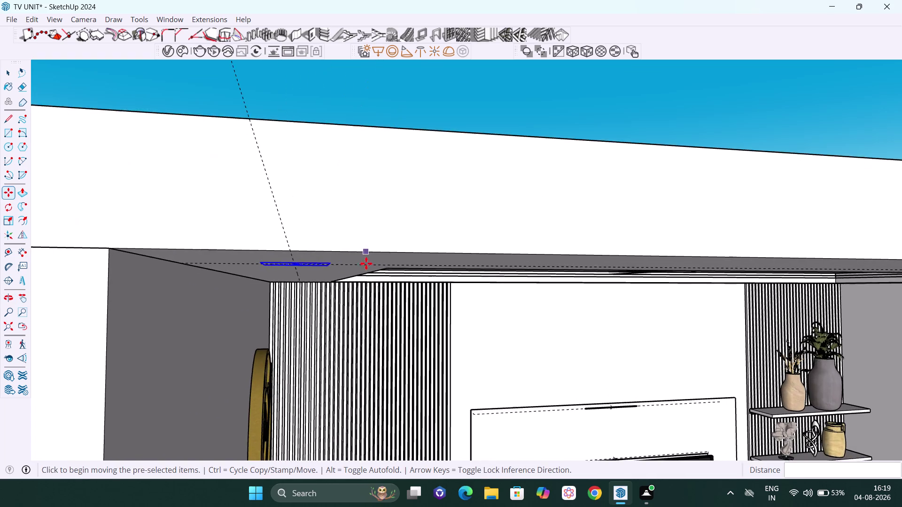
middle_drag(379, 282, 363, 271)
scroll(up, 3)
scroll(down, 3)
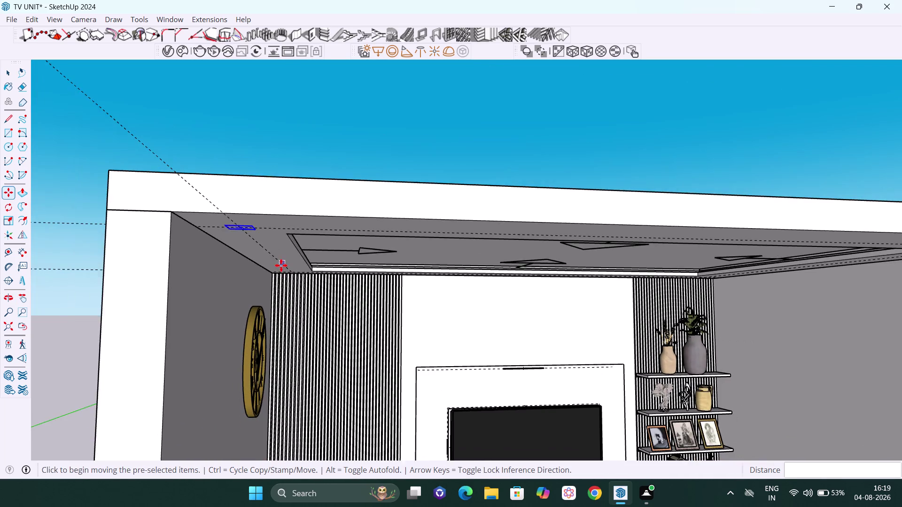
middle_drag(281, 265, 281, 273)
scroll(up, 3)
scroll(up, 3)
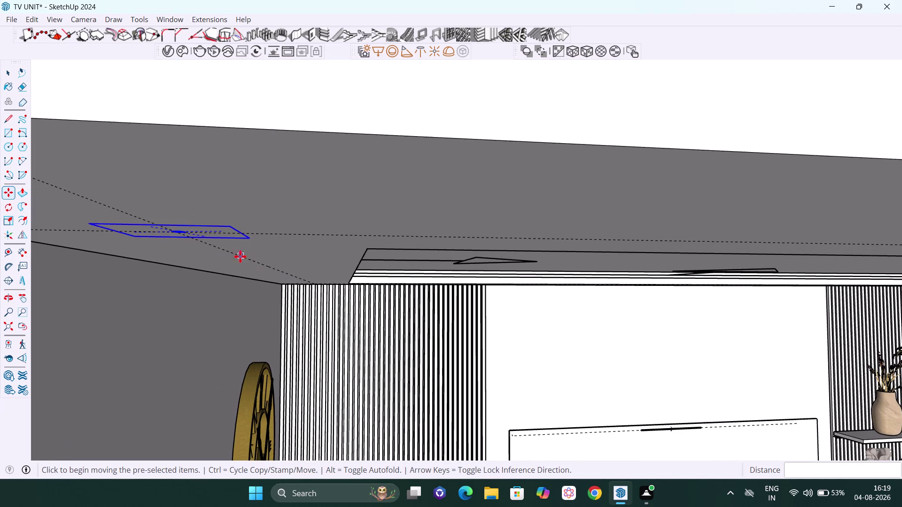
middle_drag(236, 250, 255, 248)
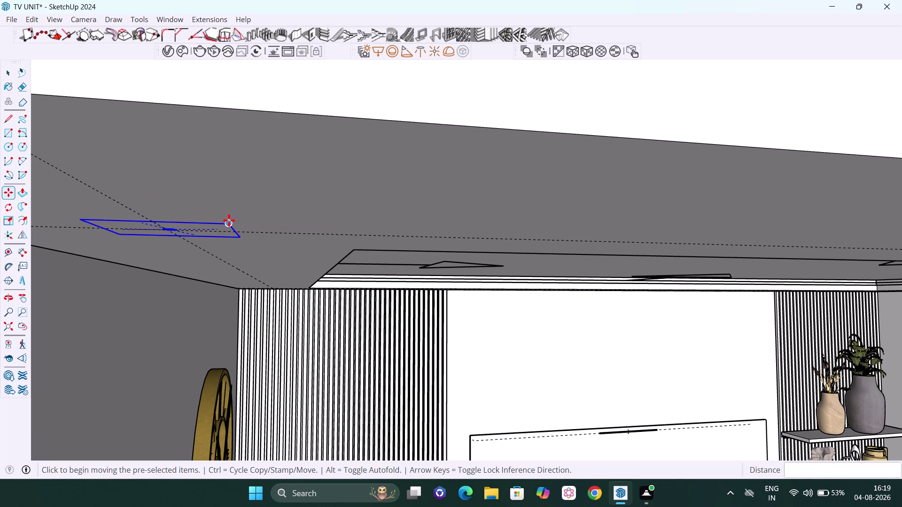
click(229, 220)
key(Up)
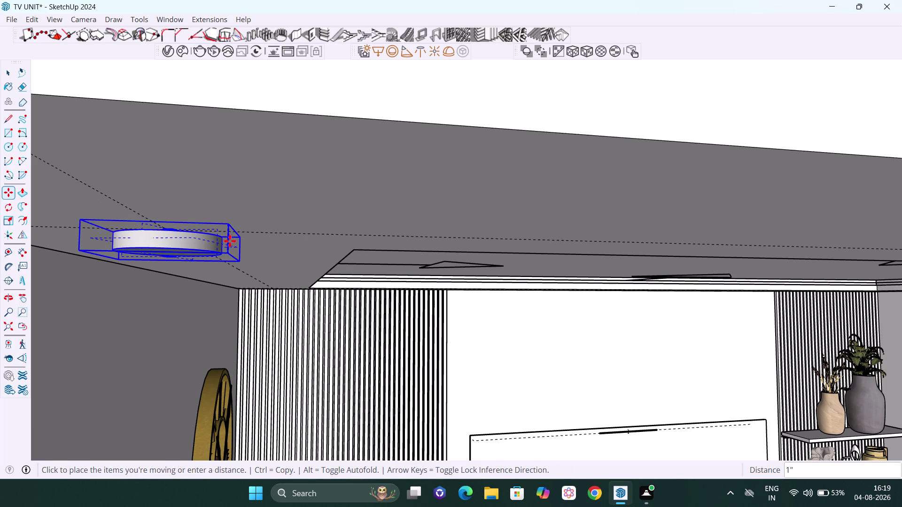
click(229, 245)
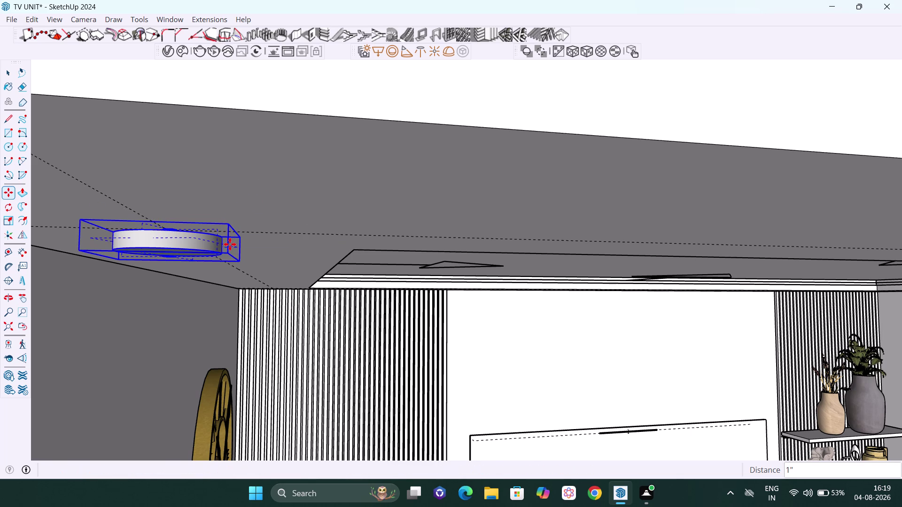
scroll(down, 3)
scroll(down, 3)
Orbit and pan around the light to check it hangs just under the ceiling.
key(space)
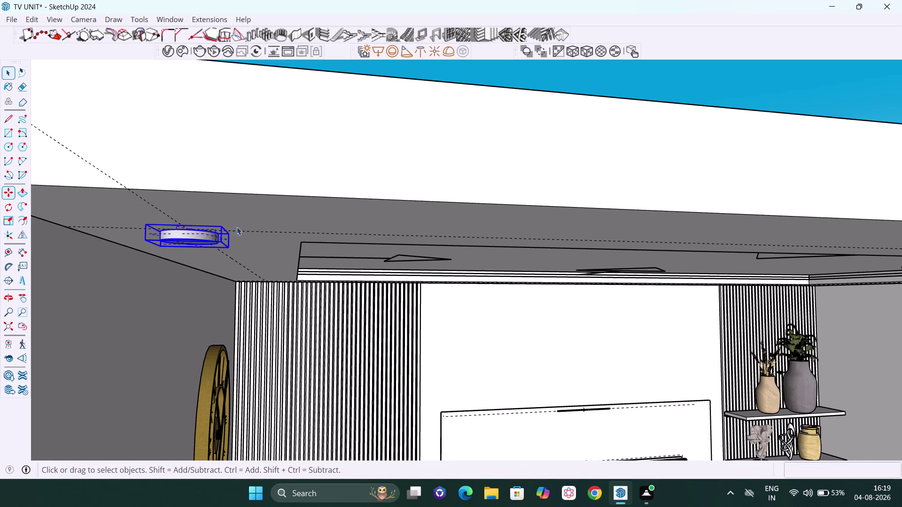
drag(493, 63, 486, 64)
middle_drag(219, 230, 213, 217)
scroll(up, 3)
scroll(up, 3)
middle_drag(212, 246, 179, 217)
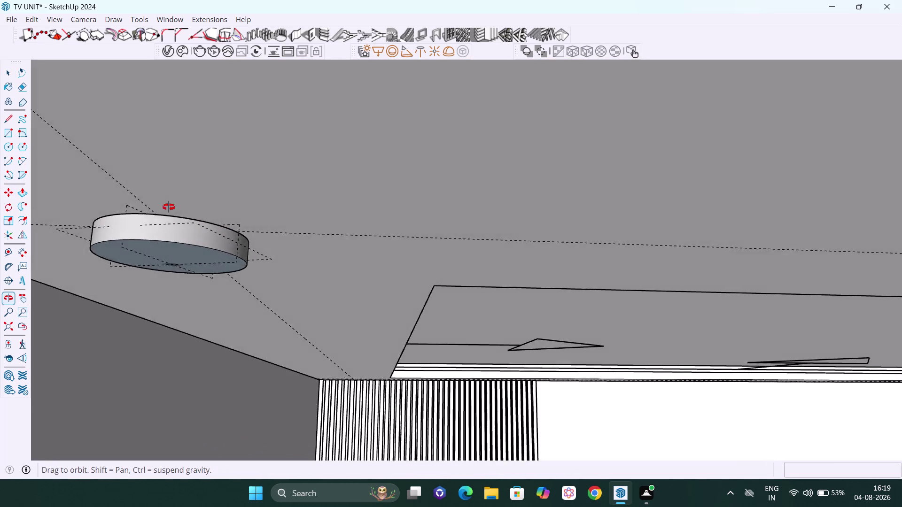
middle_drag(180, 217, 338, 256)
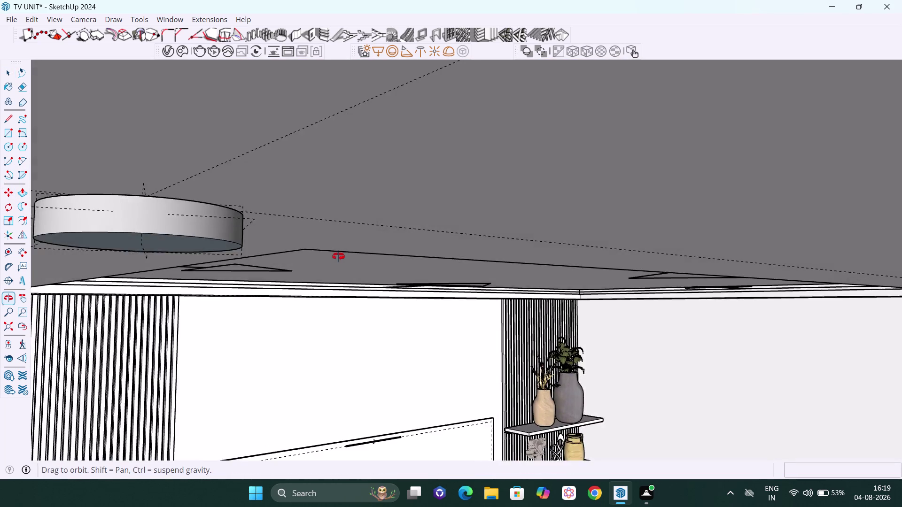
middle_drag(338, 256, 339, 265)
scroll(up, 3)
middle_drag(205, 230, 200, 256)
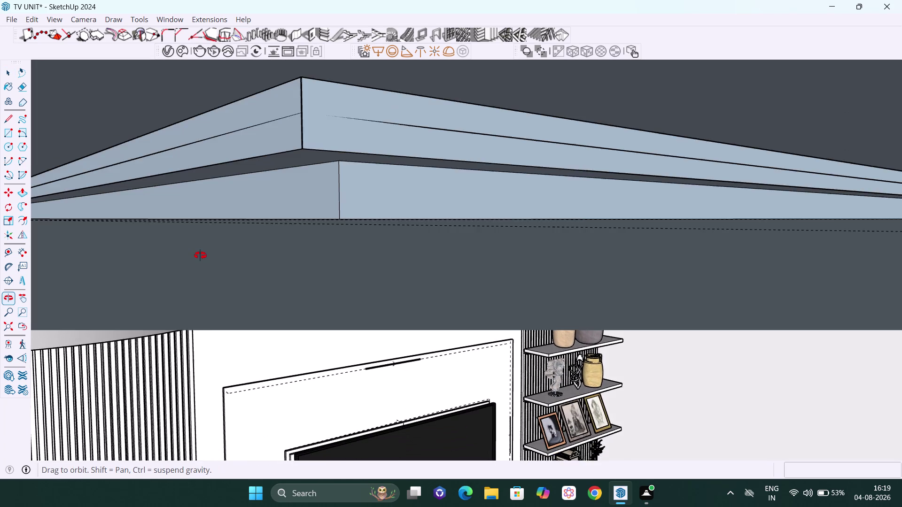
middle_drag(200, 255, 201, 243)
key(h)
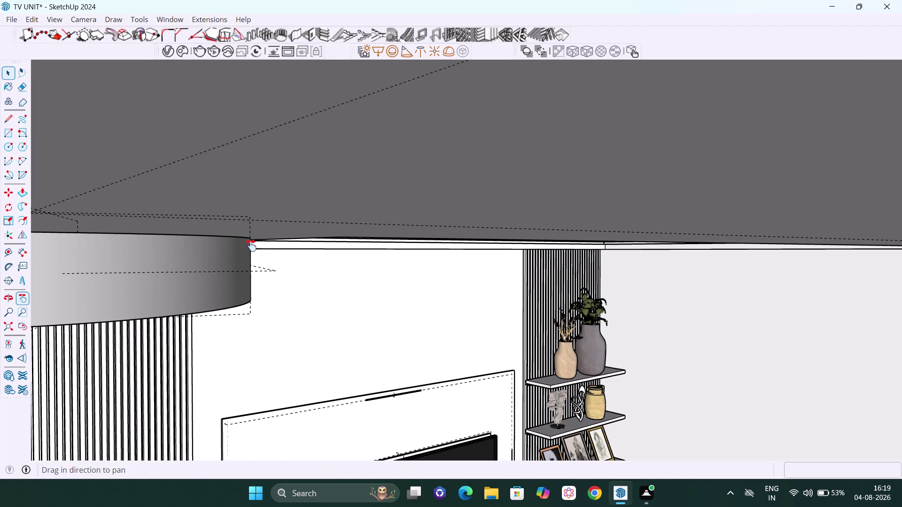
drag(251, 246, 367, 243)
scroll(down, 3)
middle_drag(368, 248, 327, 247)
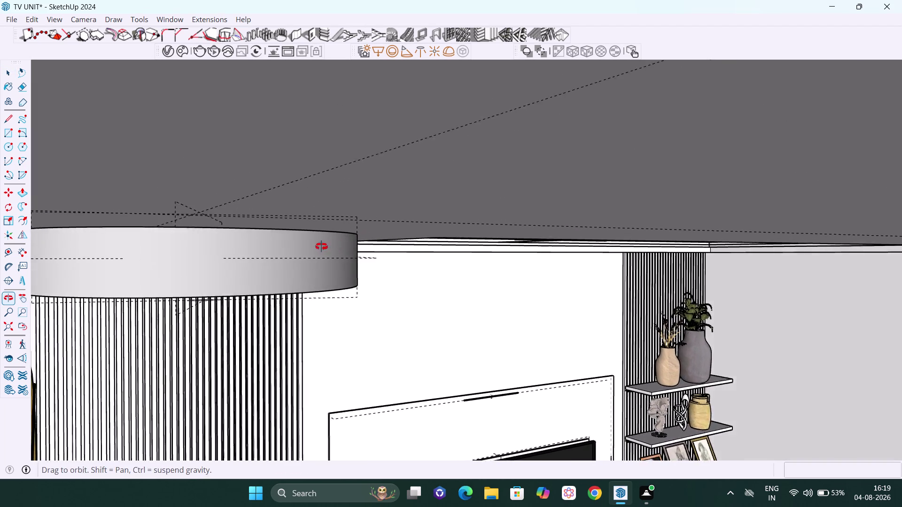
middle_drag(327, 247, 320, 247)
drag(310, 243, 439, 246)
scroll(down, 3)
middle_drag(441, 248, 386, 265)
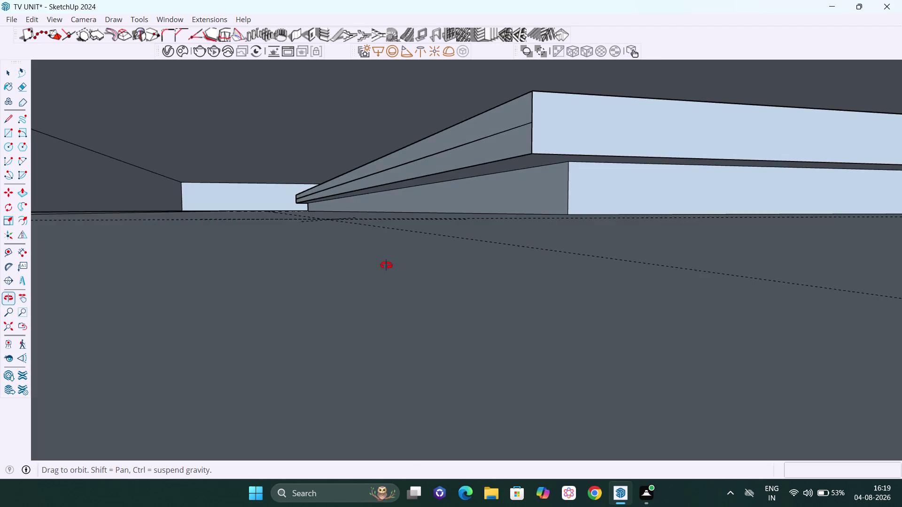
middle_drag(387, 266, 383, 243)
scroll(up, 3)
middle_drag(350, 253, 348, 264)
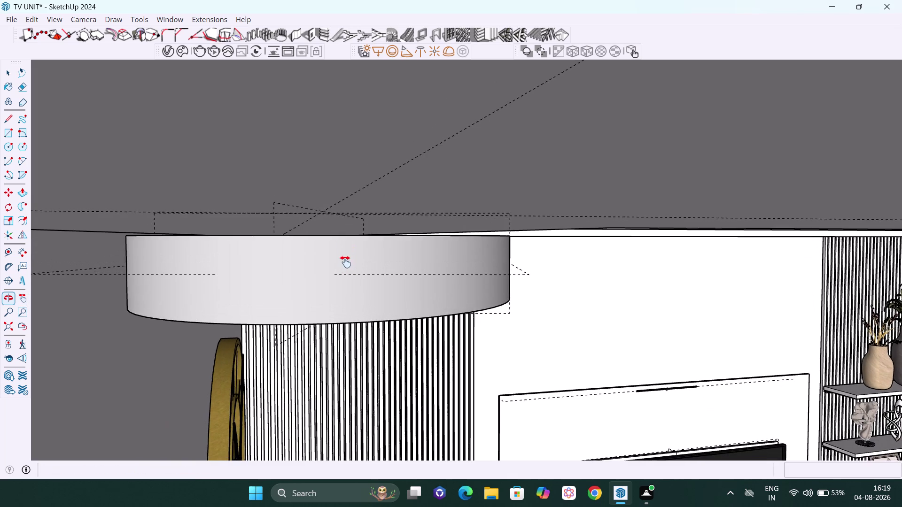
scroll(up, 3)
scroll(up, 3)
middle_drag(332, 230, 327, 253)
Raise the round ceiling light vertically from its top endpoint until it is flush with the ceiling.
key(space)
click(358, 253)
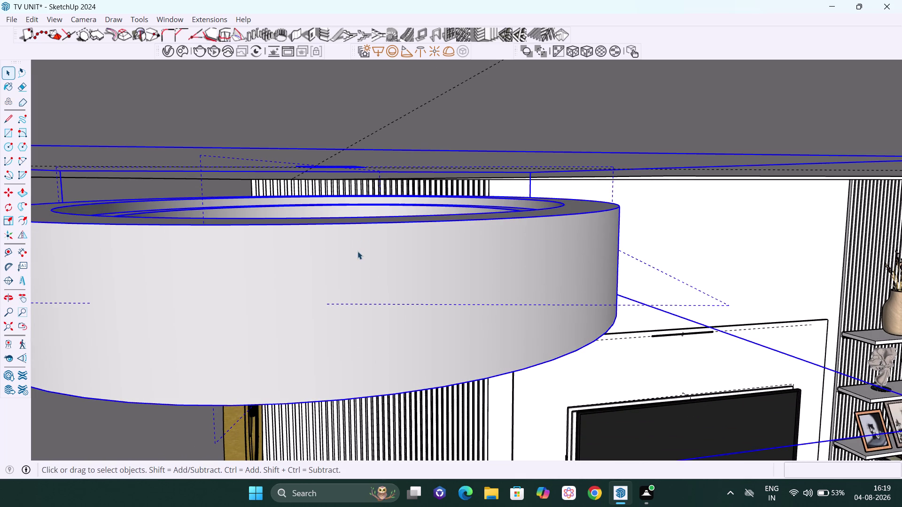
key(m)
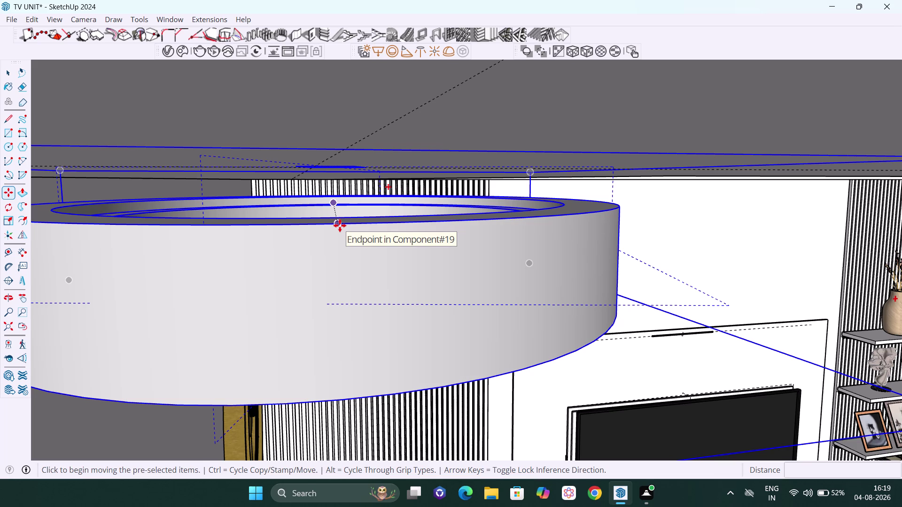
click(340, 225)
key(Up)
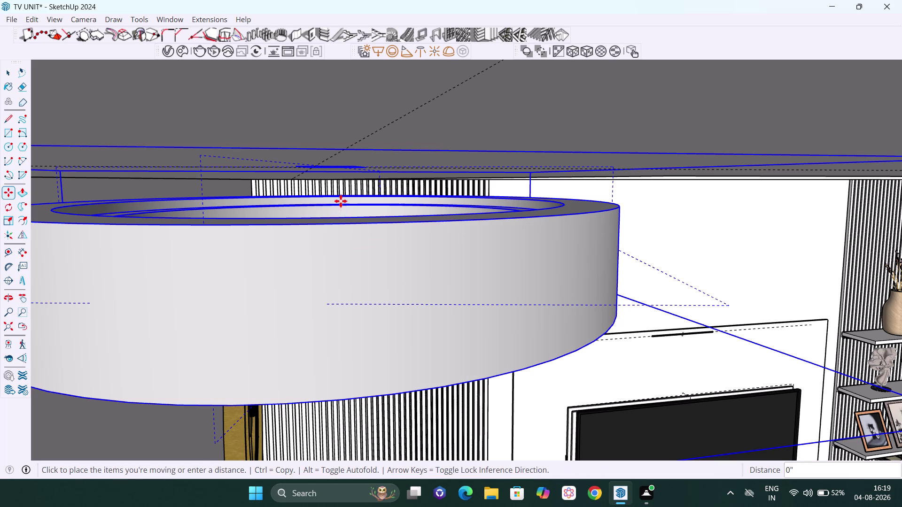
click(336, 157)
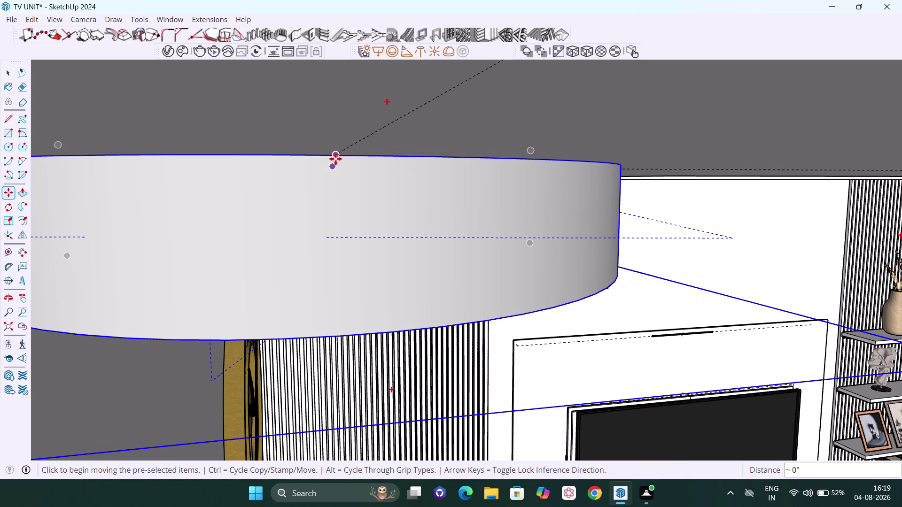
key(space)
Clear the selection and zoom out to face the TV wall straight on.
scroll(down, 3)
scroll(down, 3)
scroll(down, 3)
scroll(down, 3)
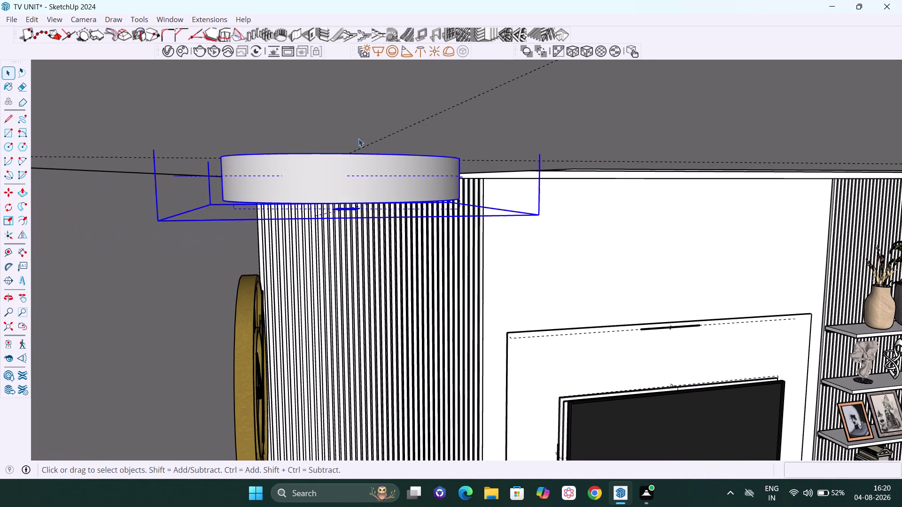
scroll(down, 3)
scroll(down, 3)
scroll(down, 3)
scroll(down, 3)
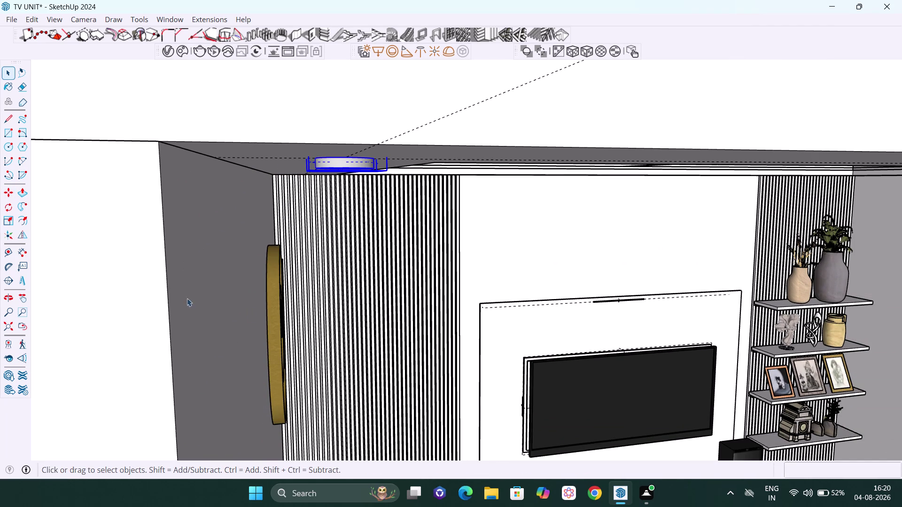
scroll(down, 3)
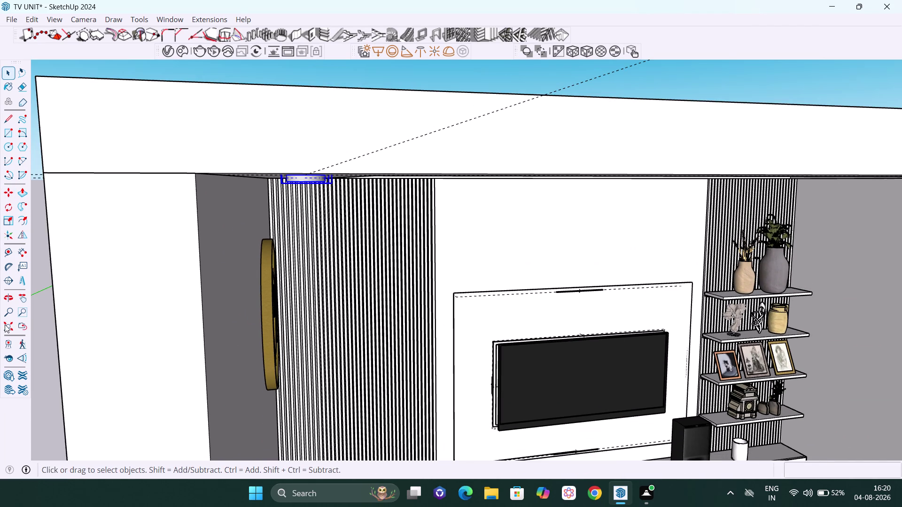
click(4, 325)
drag(822, 221, 821, 214)
middle_drag(750, 177, 676, 189)
scroll(up, 3)
middle_drag(294, 181, 294, 179)
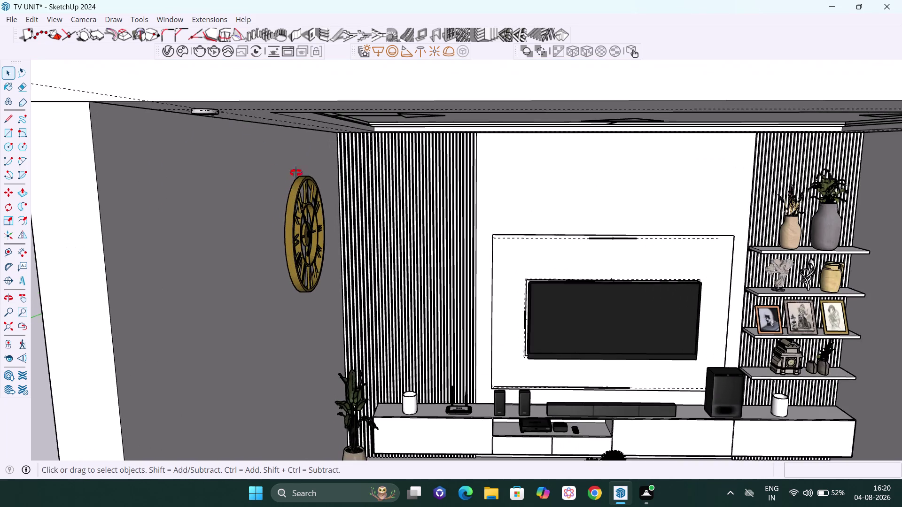
middle_drag(294, 179, 303, 168)
Zoom in on the ceiling downlight near the left corner and select it.
key(h)
drag(383, 163, 235, 209)
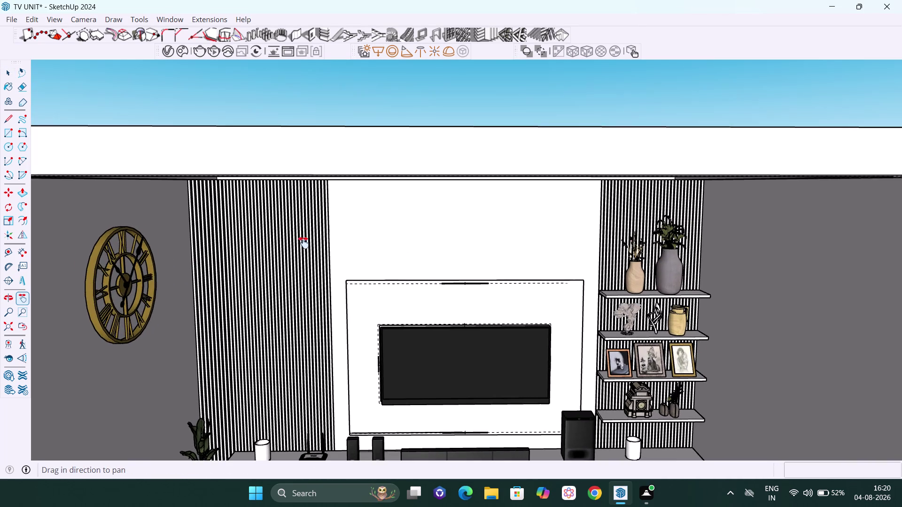
scroll(down, 3)
middle_drag(429, 228, 444, 136)
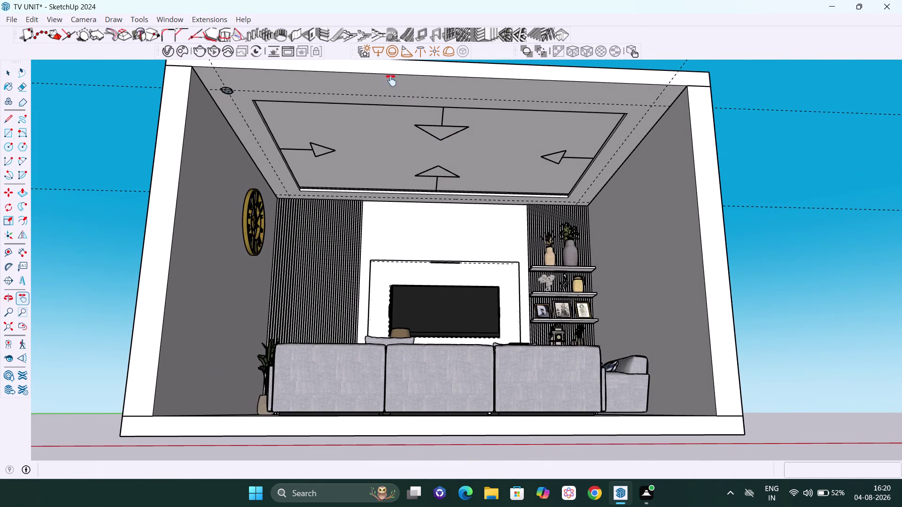
scroll(up, 3)
scroll(up, 3)
drag(263, 105, 268, 162)
scroll(up, 3)
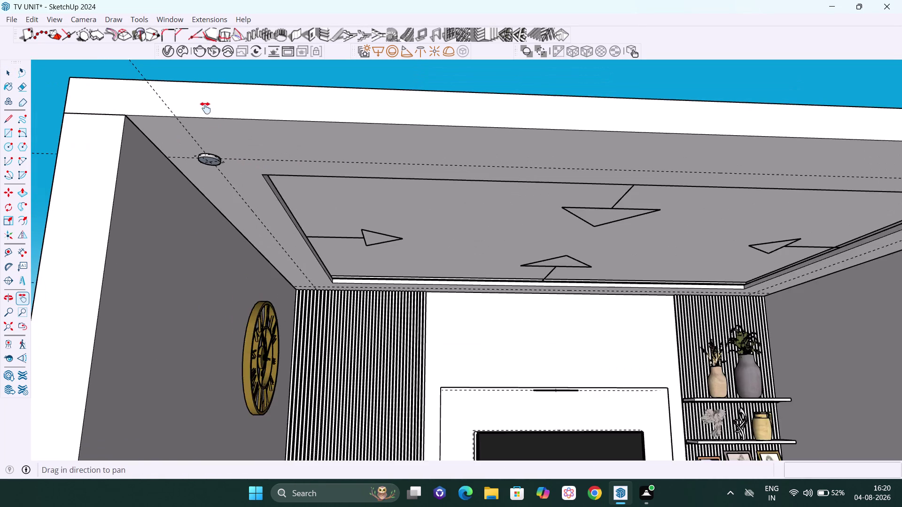
scroll(up, 3)
middle_drag(222, 177, 234, 103)
scroll(up, 3)
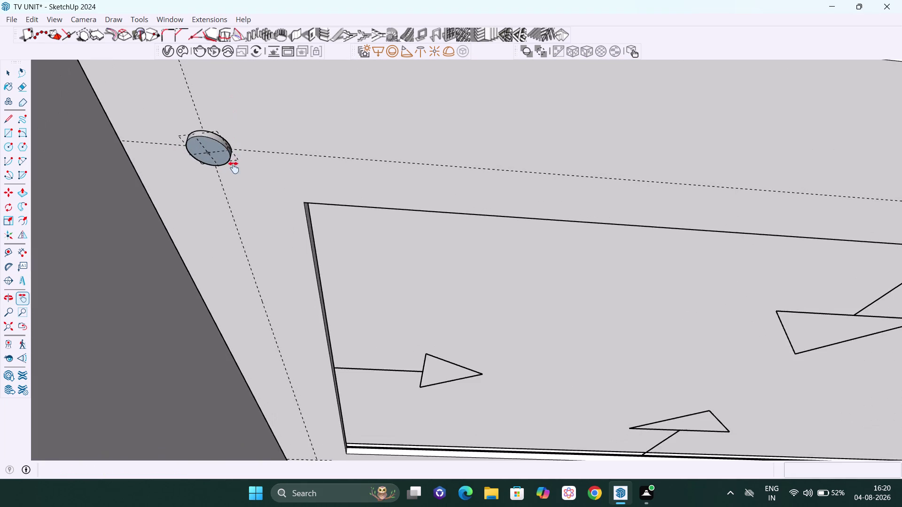
scroll(up, 3)
middle_click(231, 159)
key(space)
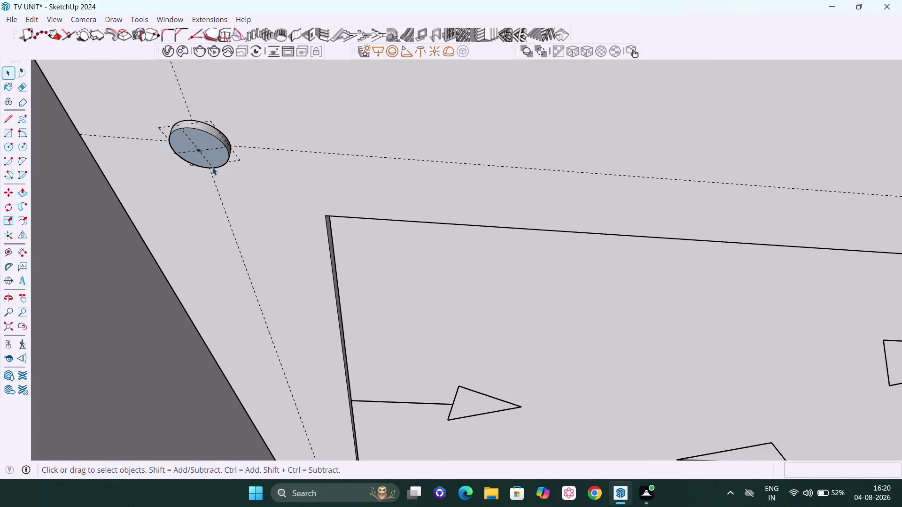
click(217, 153)
middle_drag(222, 149, 216, 160)
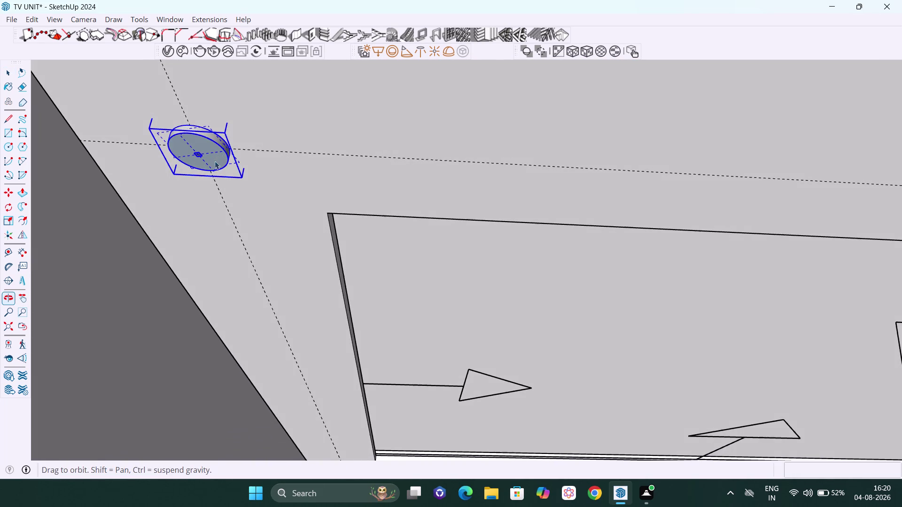
middle_drag(216, 160, 216, 161)
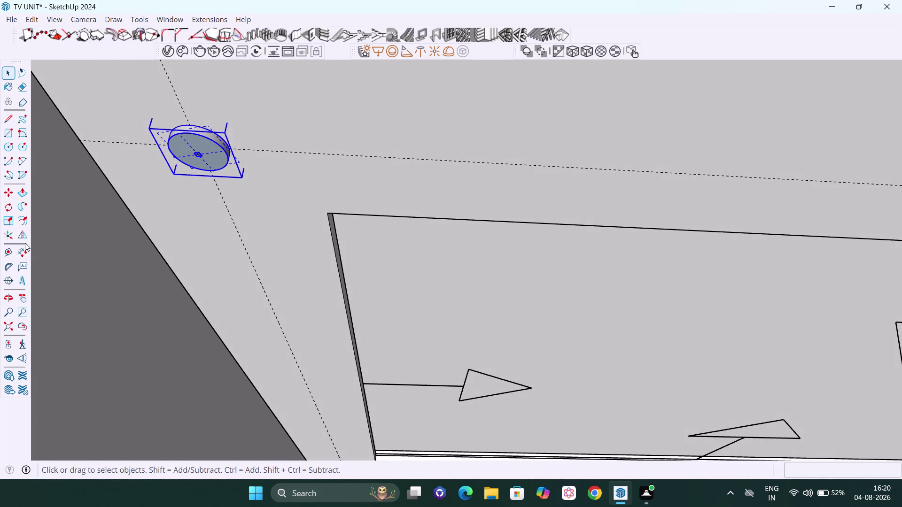
Flip the downlight on its vertical plane so its open face points down.
click(20, 236)
middle_drag(252, 153, 199, 223)
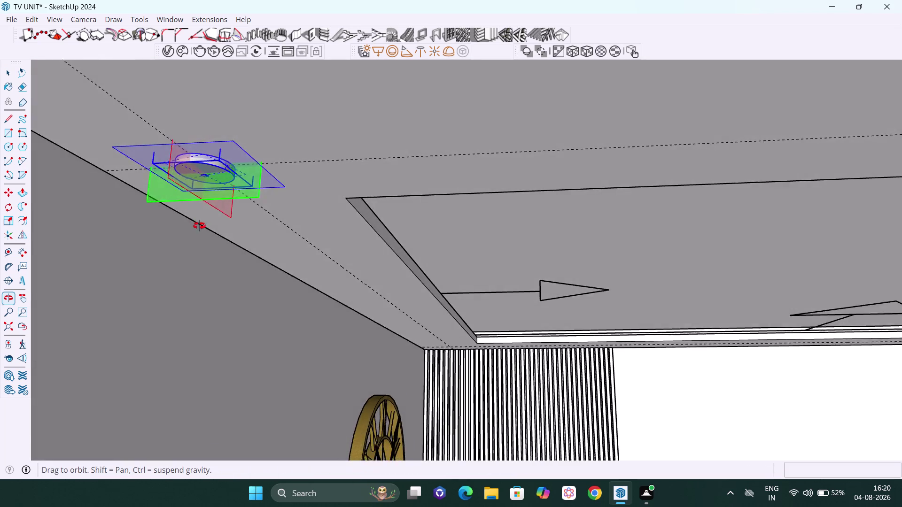
middle_drag(199, 223, 208, 303)
scroll(up, 3)
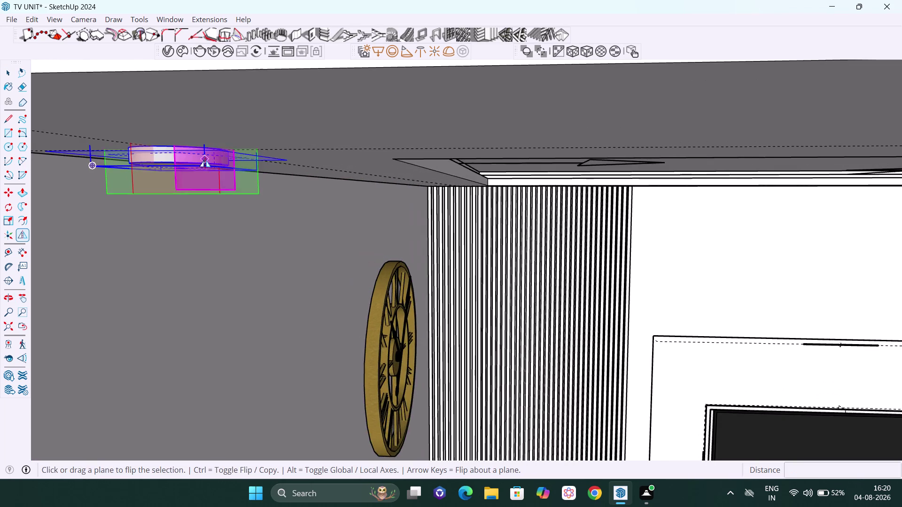
scroll(up, 3)
click(207, 152)
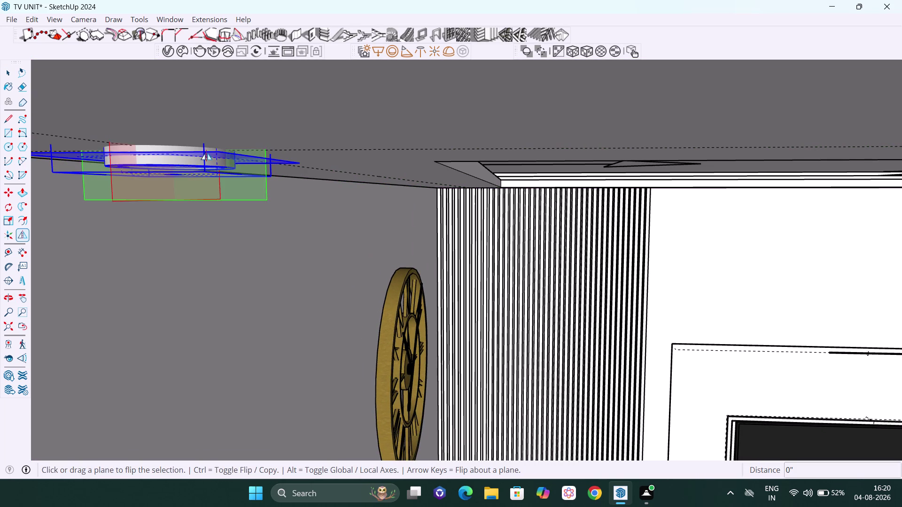
scroll(down, 3)
middle_drag(222, 205, 251, 141)
key(space)
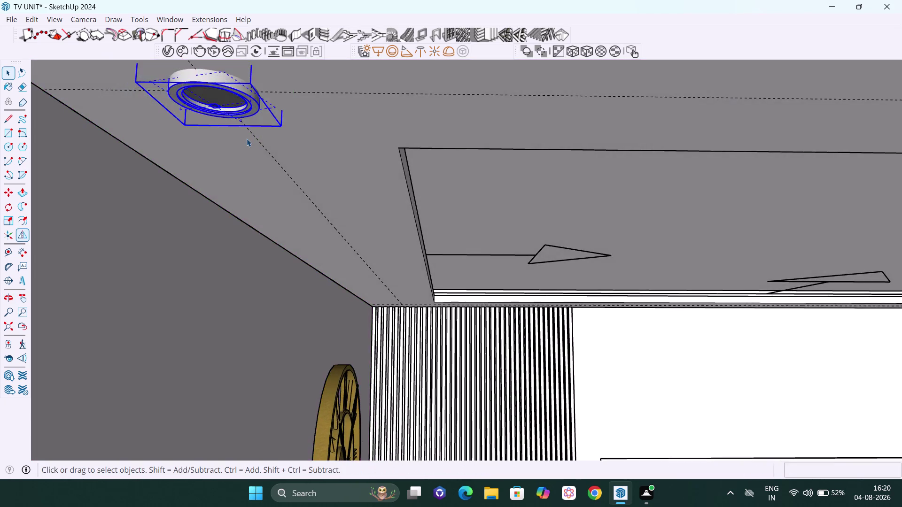
scroll(down, 3)
middle_drag(258, 132, 278, 237)
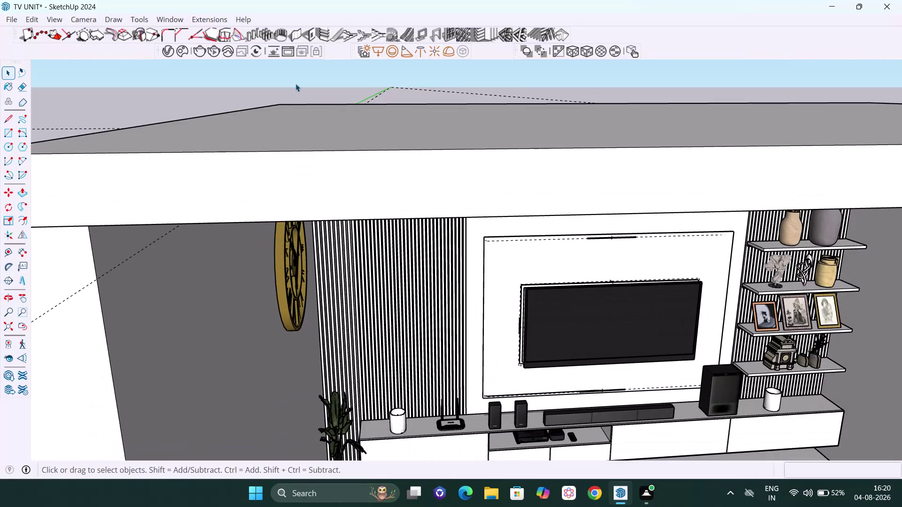
Orbit under the ceiling and select the flipped downlight.
click(292, 83)
middle_drag(309, 208, 328, 113)
scroll(up, 3)
scroll(up, 3)
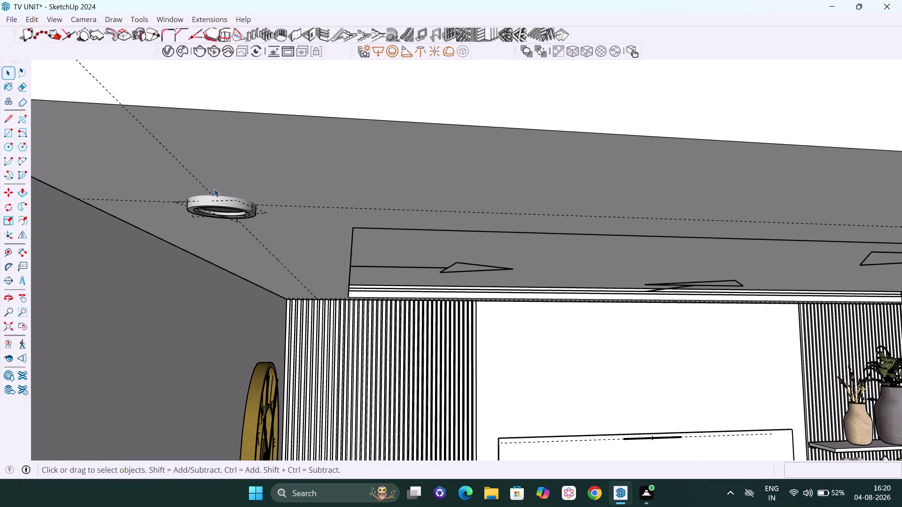
scroll(up, 3)
middle_drag(257, 217, 333, 108)
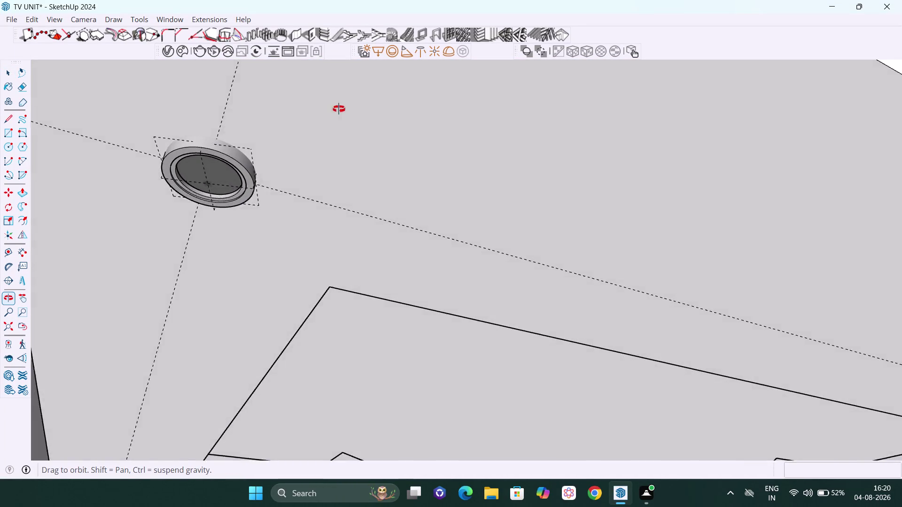
middle_drag(332, 108, 268, 159)
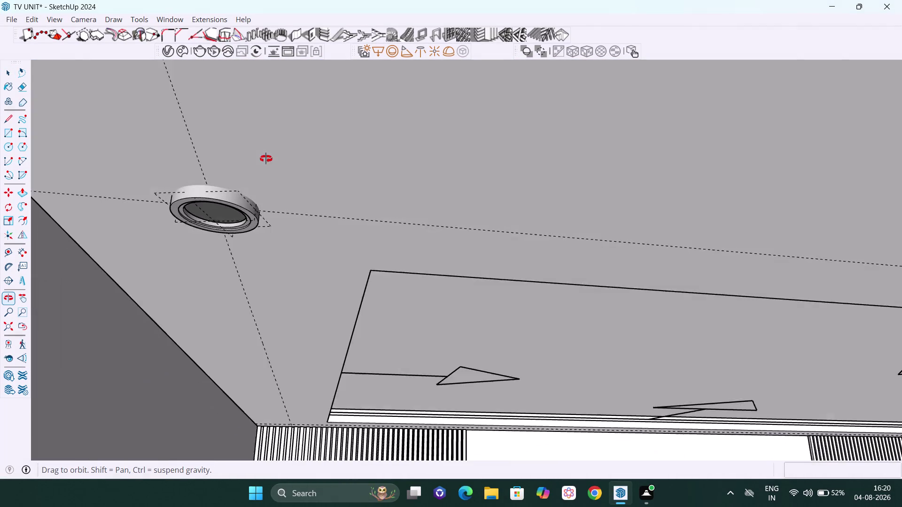
middle_drag(268, 158, 262, 179)
scroll(down, 3)
middle_drag(275, 177, 273, 148)
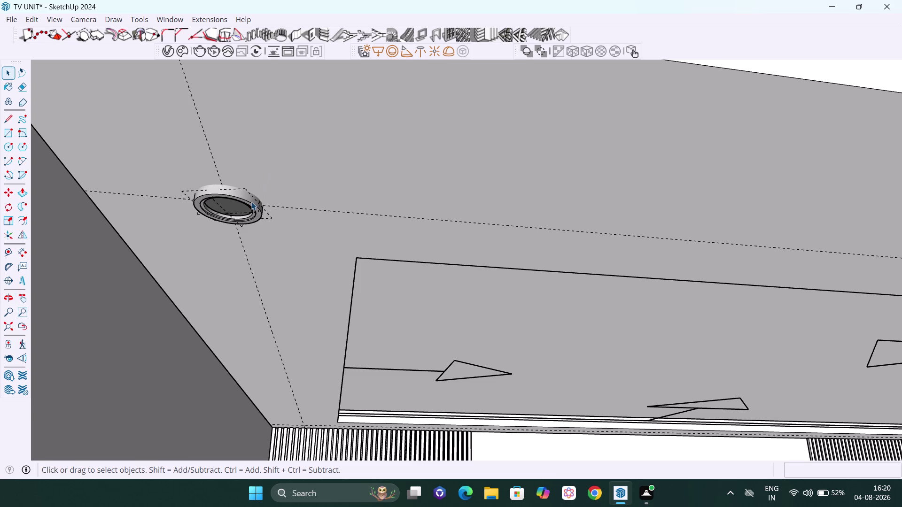
click(251, 202)
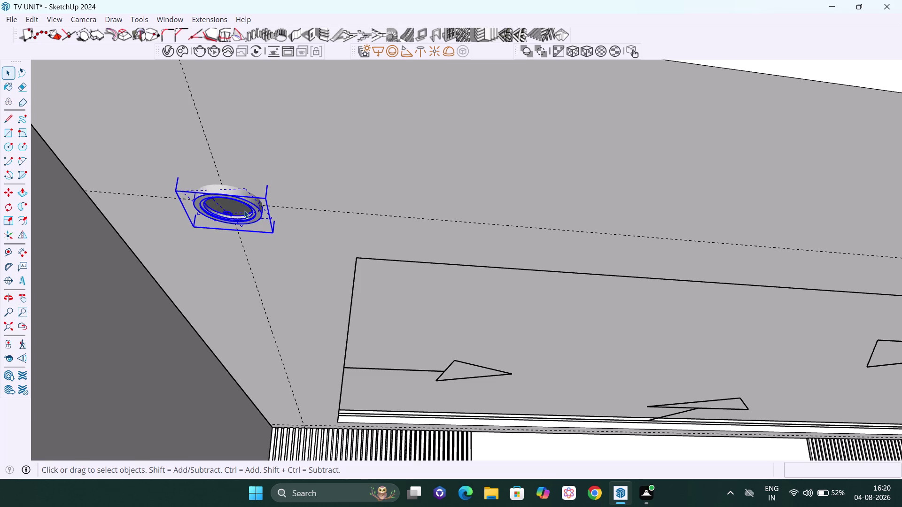
Start copying the downlight from its centre point, with the move locked to an axis.
key(m)
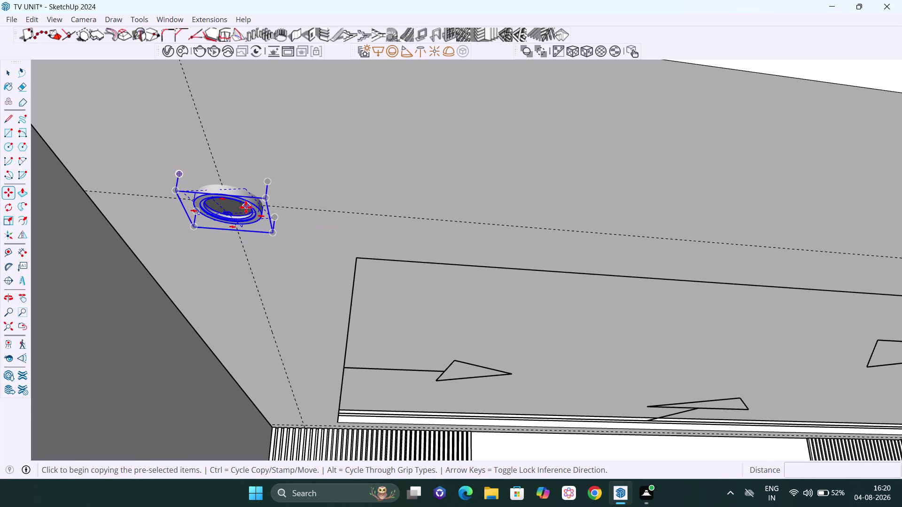
scroll(up, 3)
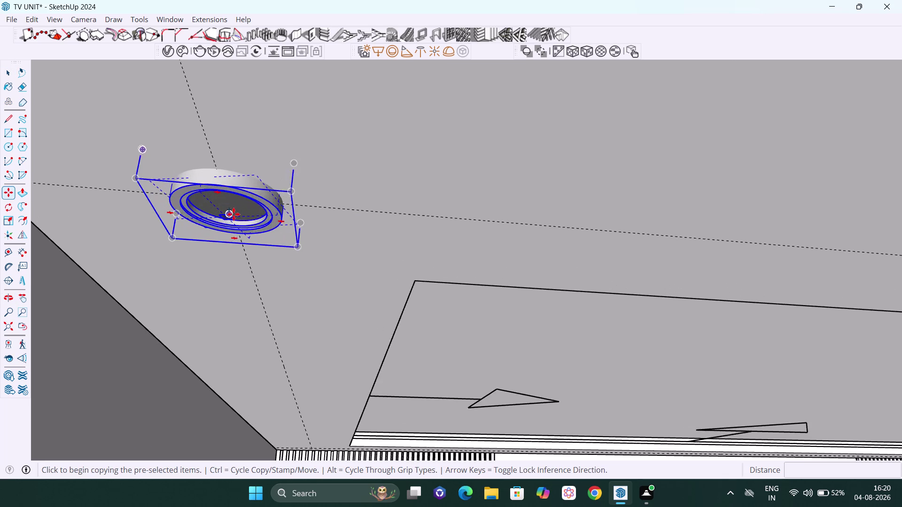
scroll(up, 3)
scroll(up, 3)
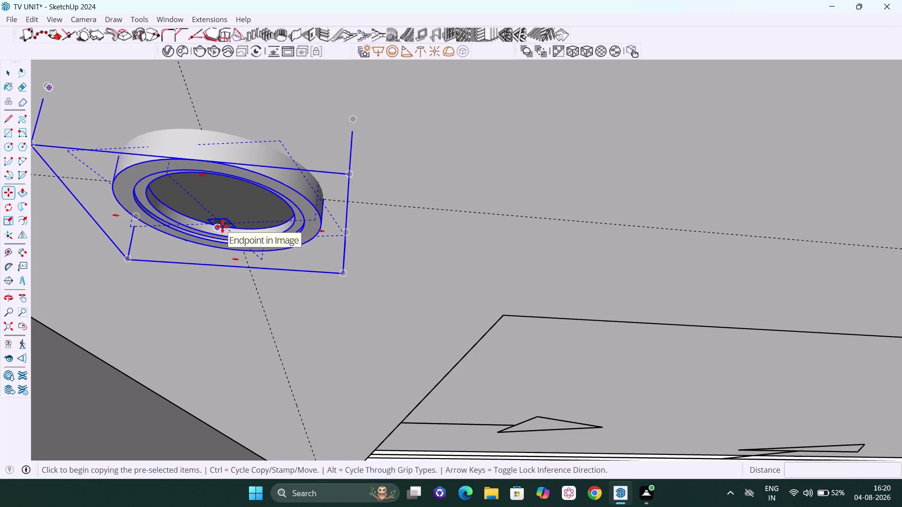
scroll(up, 3)
scroll(up, 3)
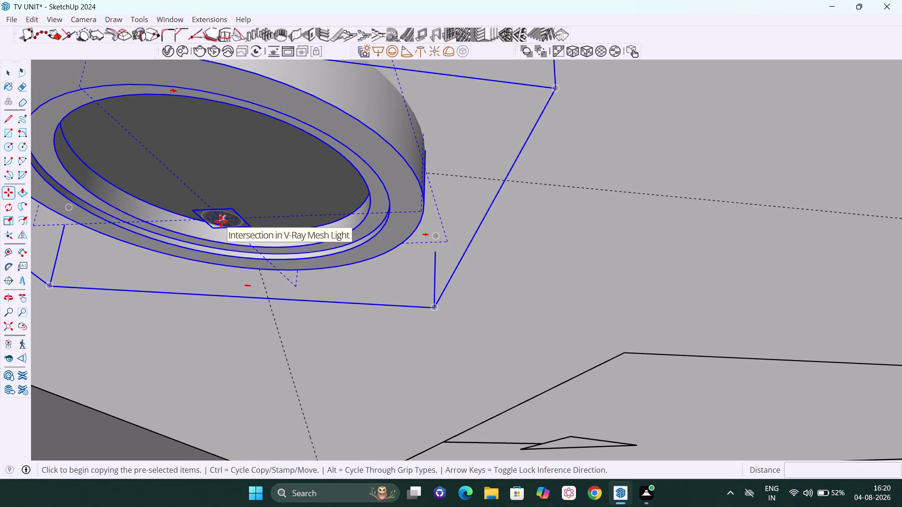
click(221, 221)
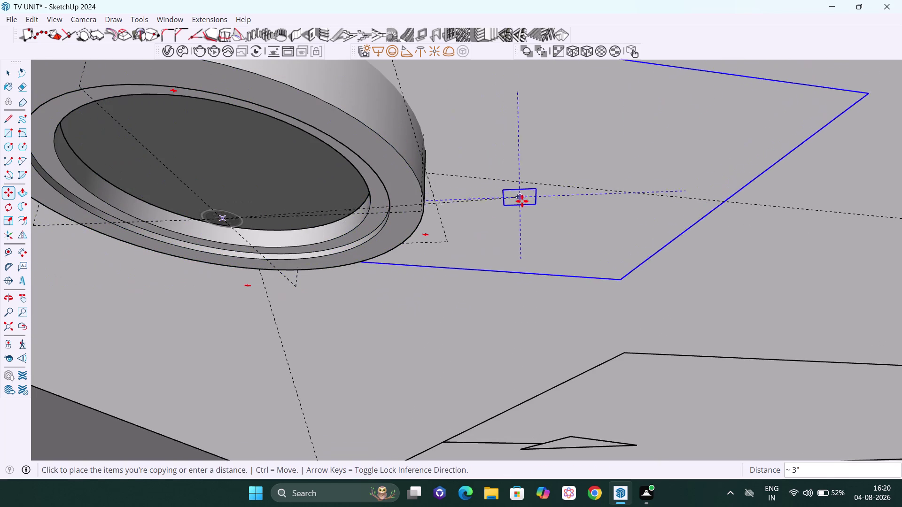
key(Left)
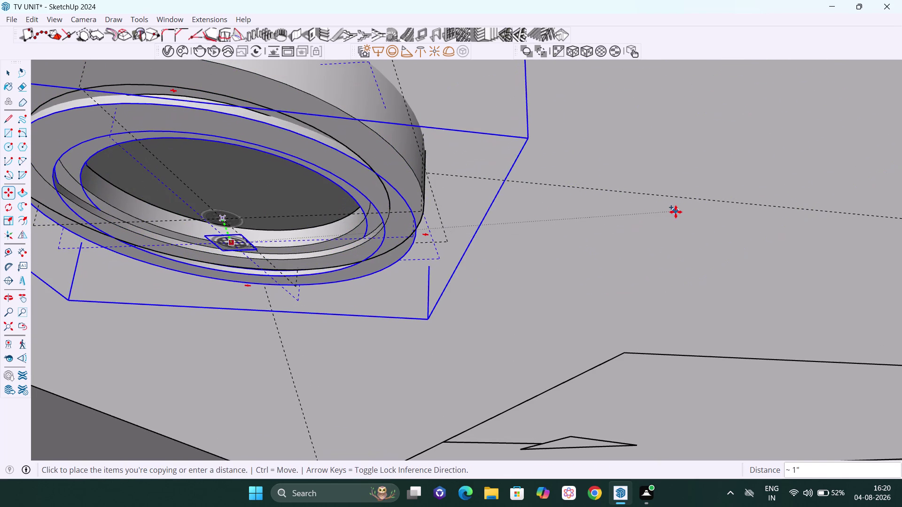
key(Right)
scroll(down, 3)
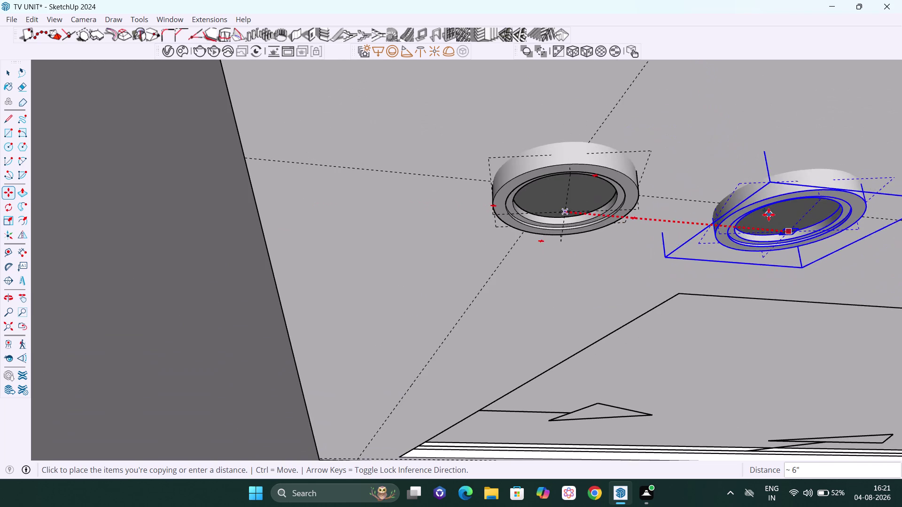
key(h)
drag(772, 215, 407, 229)
scroll(down, 3)
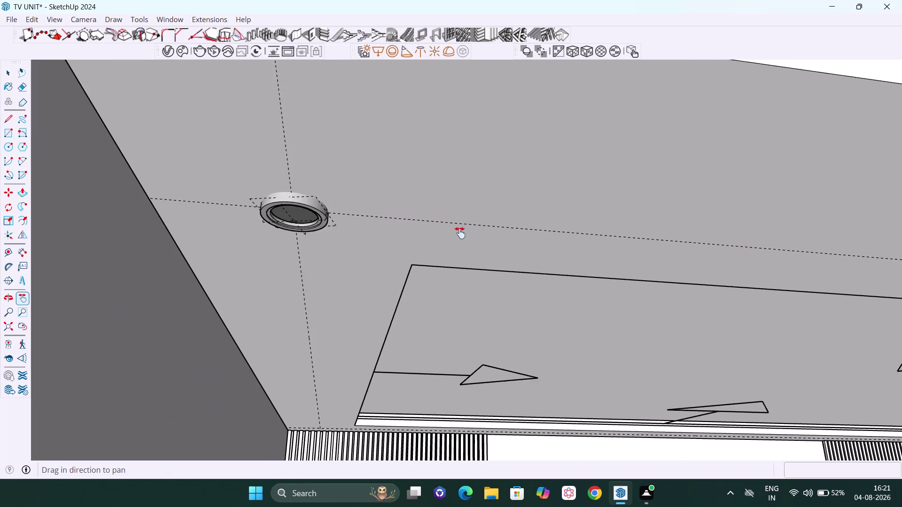
scroll(down, 3)
drag(597, 272, 183, 139)
drag(577, 182, 206, 205)
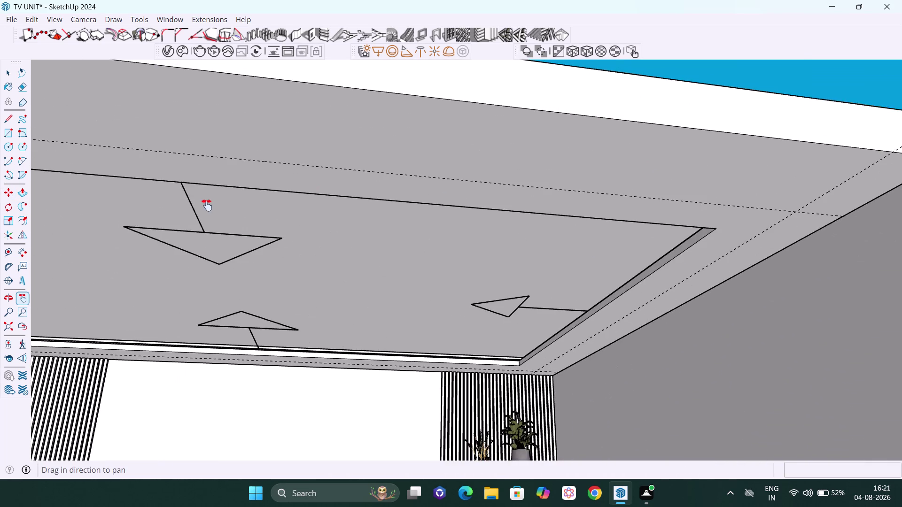
drag(696, 253, 415, 210)
scroll(down, 3)
scroll(up, 3)
middle_drag(460, 221, 395, 195)
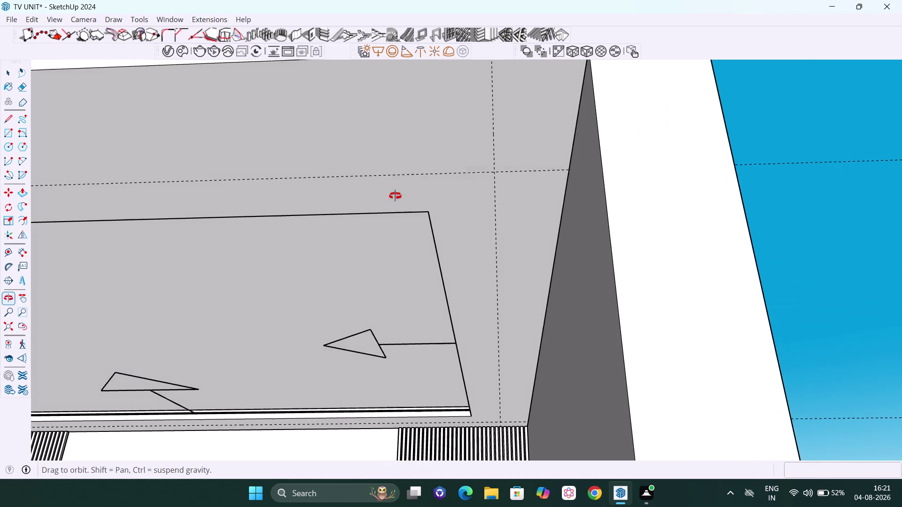
middle_drag(395, 196, 395, 196)
scroll(up, 3)
scroll(up, 3)
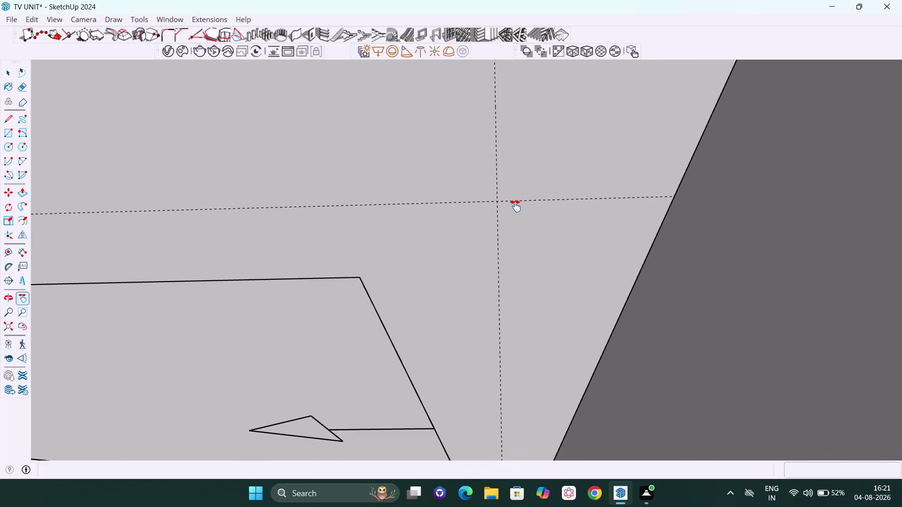
scroll(up, 3)
key(Escape)
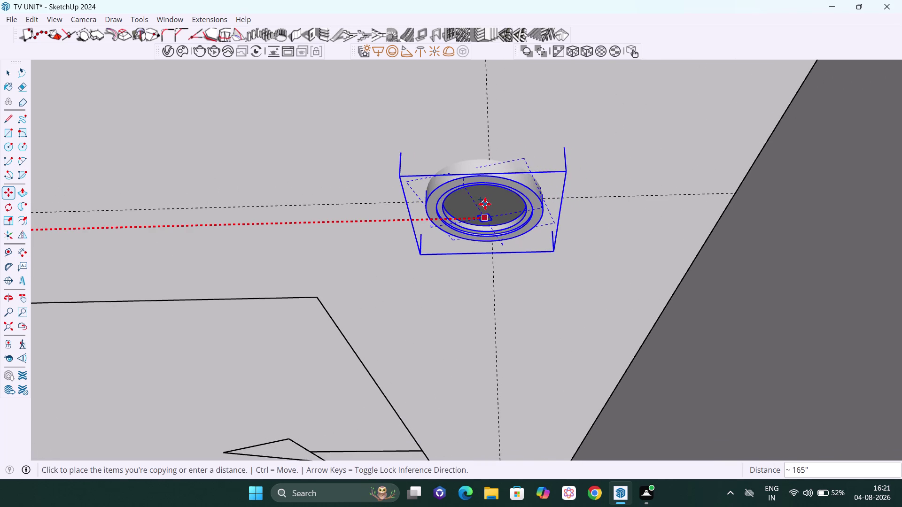
click(489, 200)
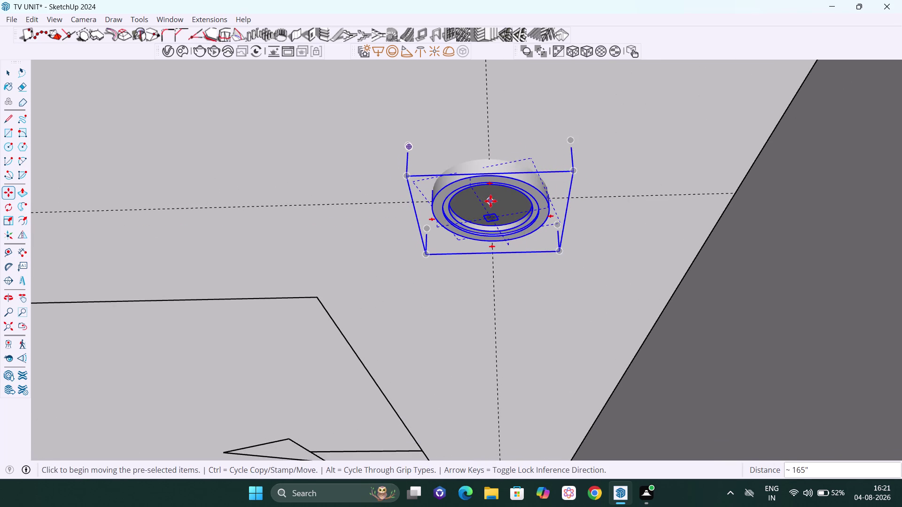
key(space)
scroll(down, 3)
scroll(down, 3)
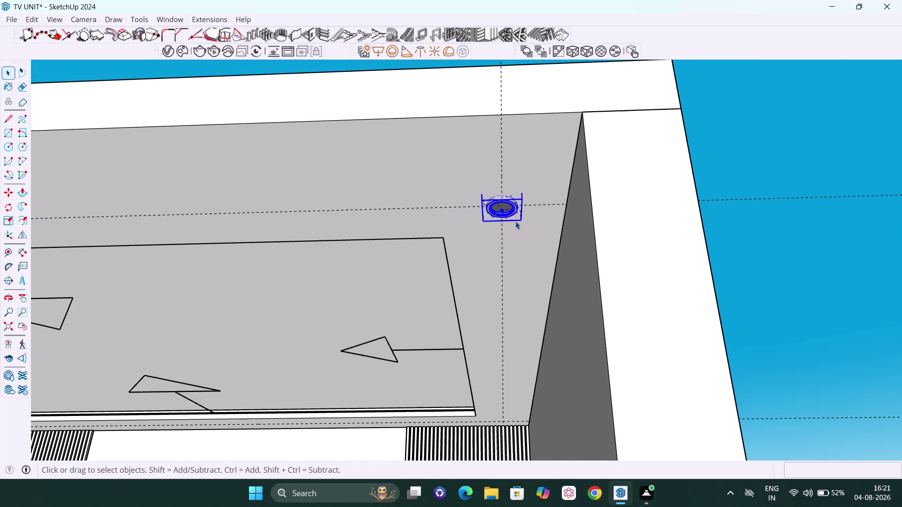
key(ctrl+z)
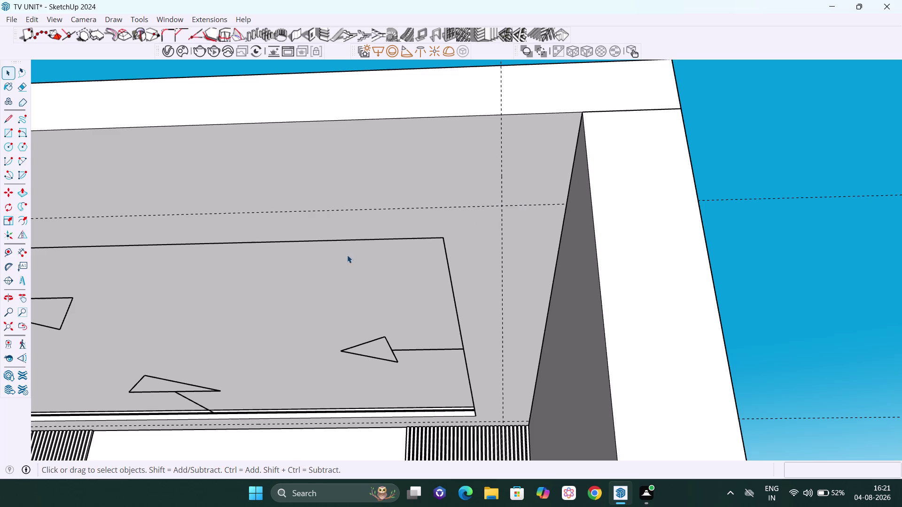
Bring the ceiling downlight into view and select it.
key(h)
drag(298, 282, 743, 237)
scroll(down, 3)
drag(336, 229, 542, 226)
scroll(up, 3)
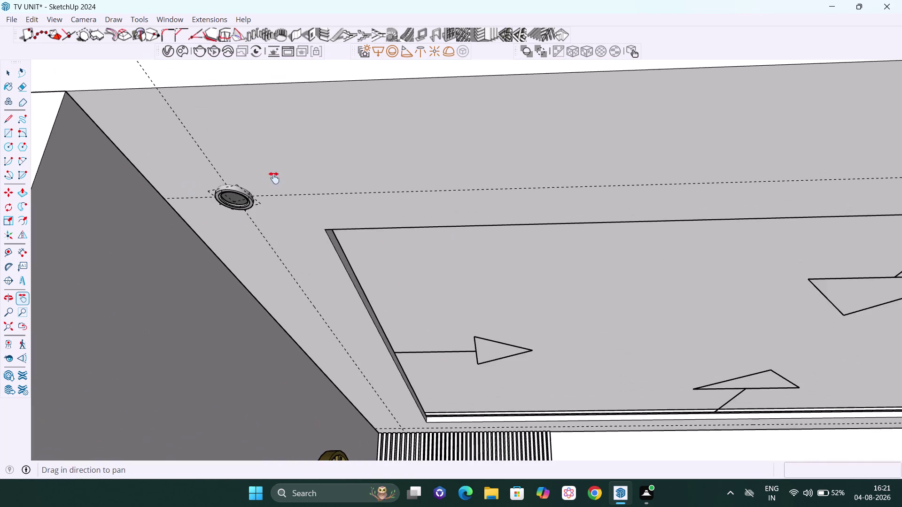
scroll(up, 3)
scroll(up, 3)
middle_drag(238, 208, 242, 238)
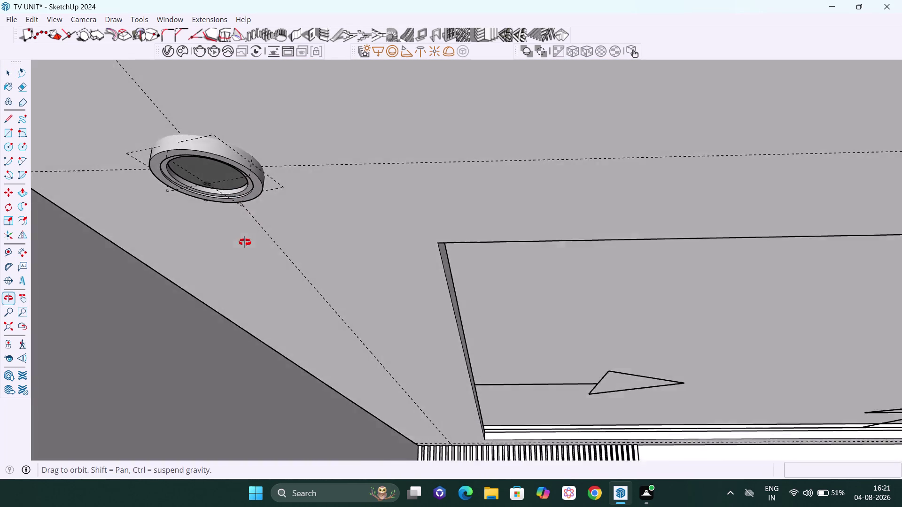
middle_drag(242, 237, 250, 228)
key(space)
click(236, 161)
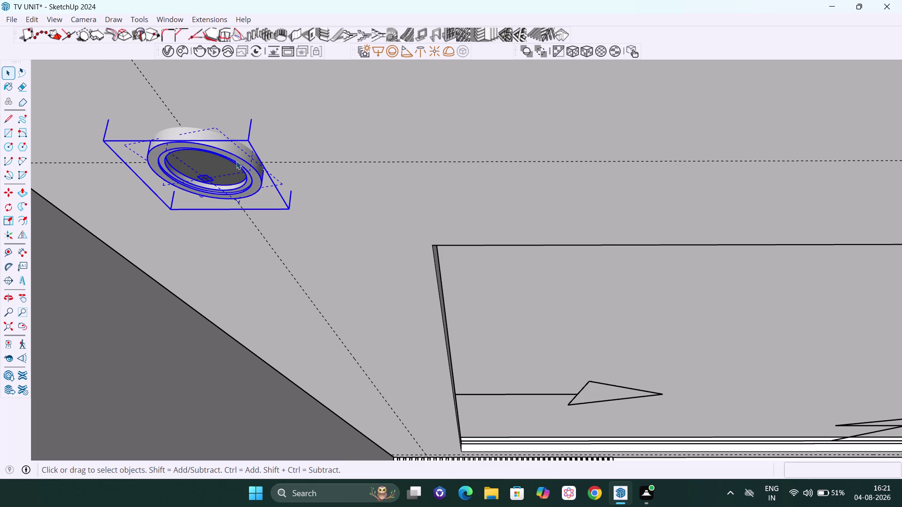
Start copying the downlight from its centre along the ceiling-edge guide line.
key(m)
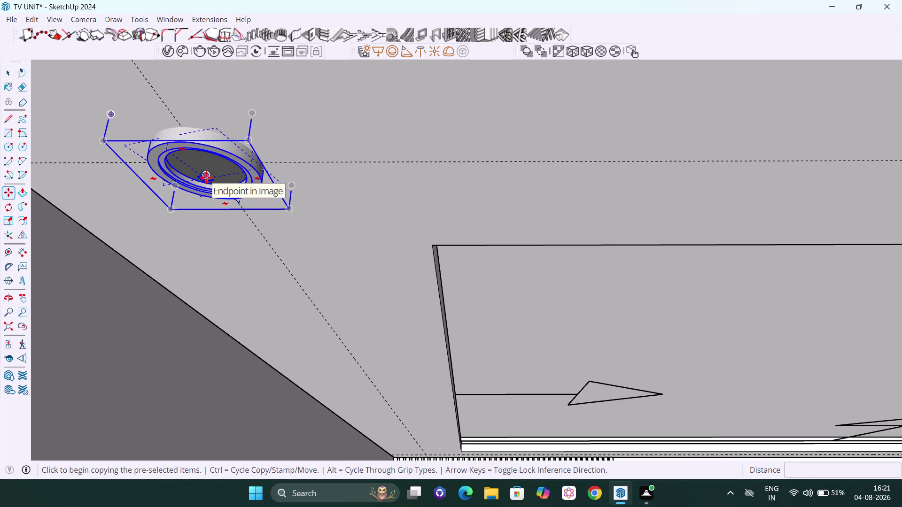
scroll(up, 3)
scroll(up, 3)
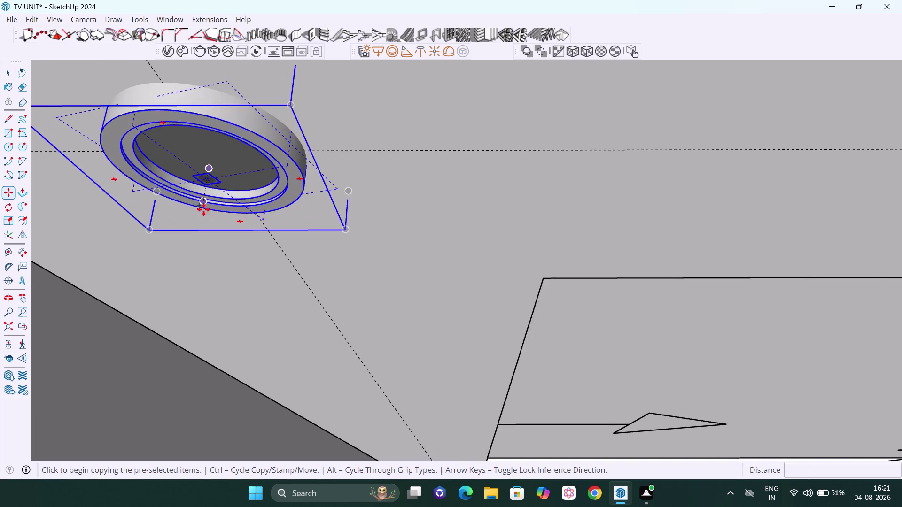
scroll(up, 3)
scroll(up, 3)
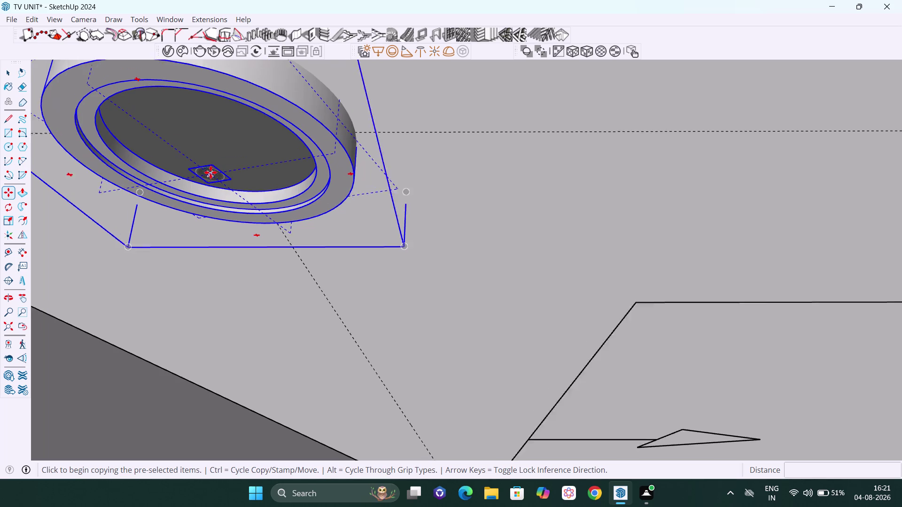
scroll(up, 3)
middle_drag(208, 191, 227, 181)
scroll(up, 3)
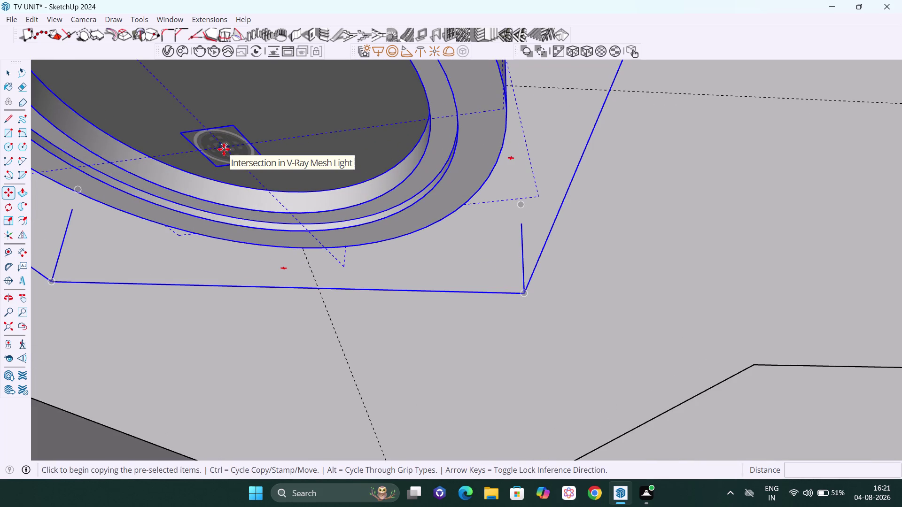
click(223, 150)
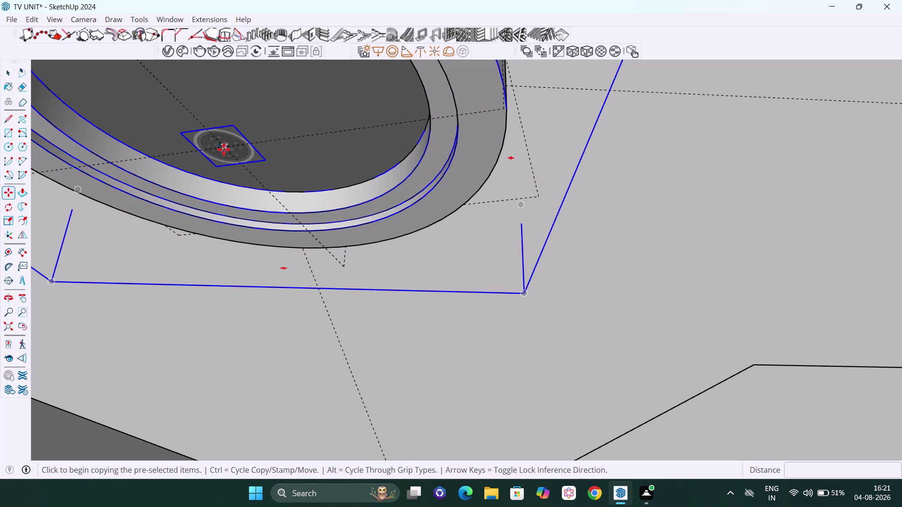
key(Right)
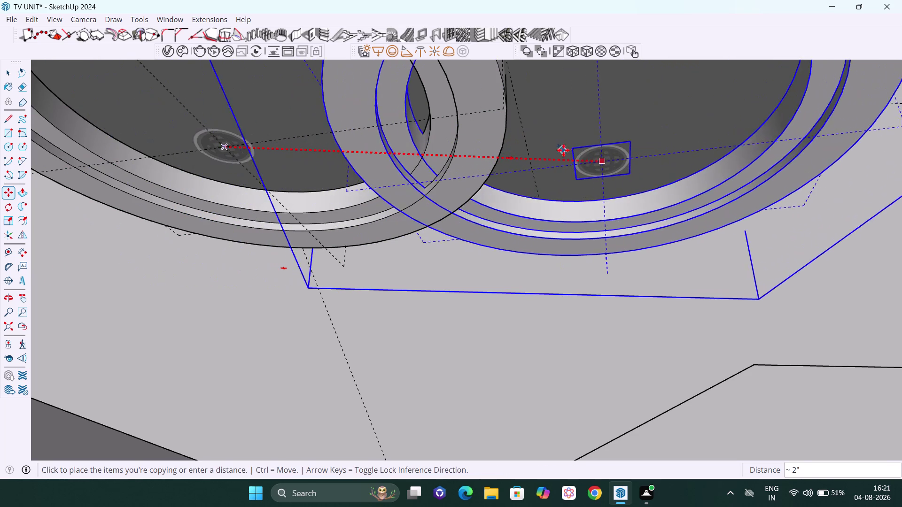
key(h)
drag(572, 156, 371, 152)
scroll(down, 3)
scroll(down, 3)
scroll(down, 3)
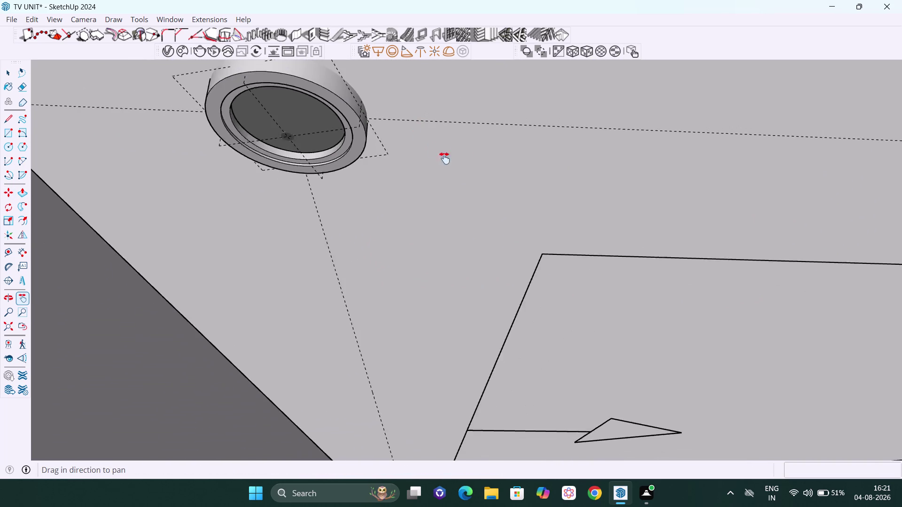
Carry the copy along the edge to the ceiling's far right corner.
scroll(down, 3)
drag(548, 184, 319, 160)
scroll(down, 3)
middle_drag(433, 176, 431, 221)
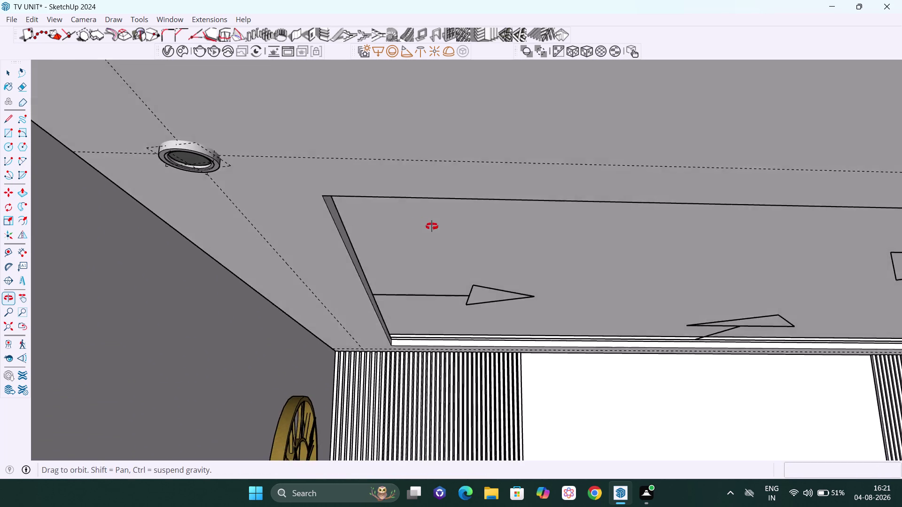
middle_drag(432, 220, 431, 233)
drag(529, 225, 191, 167)
scroll(down, 3)
scroll(down, 3)
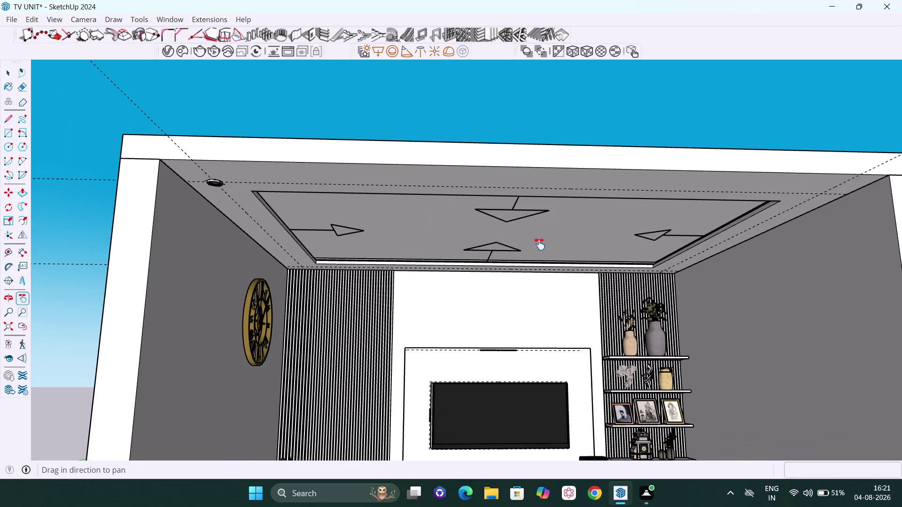
drag(618, 242, 384, 261)
middle_drag(529, 228, 516, 200)
scroll(up, 3)
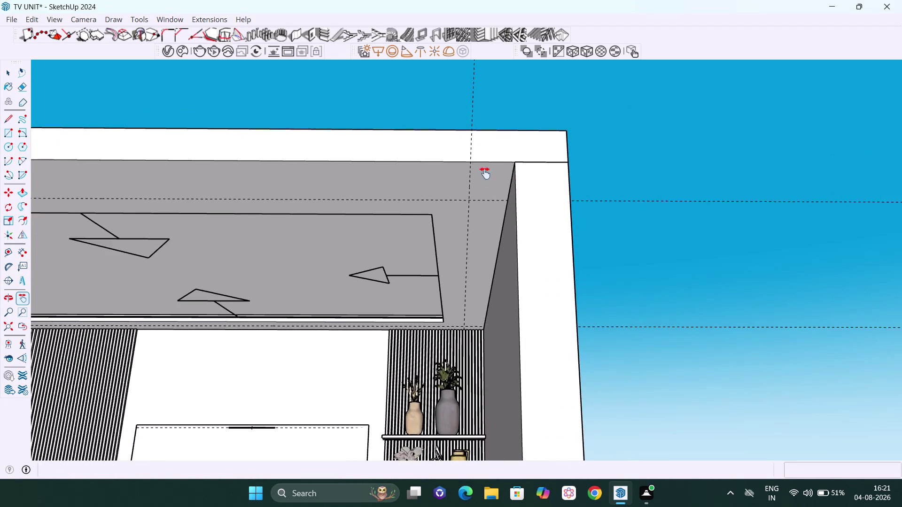
scroll(up, 3)
scroll(up, 3)
scroll(up, 3)
scroll(up, 3)
scroll(up, 3)
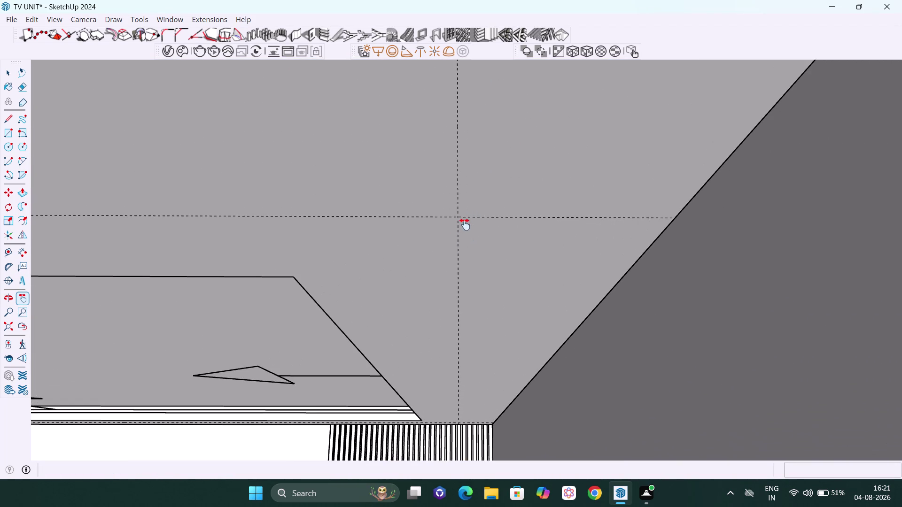
middle_drag(466, 223, 461, 209)
scroll(up, 3)
key(Escape)
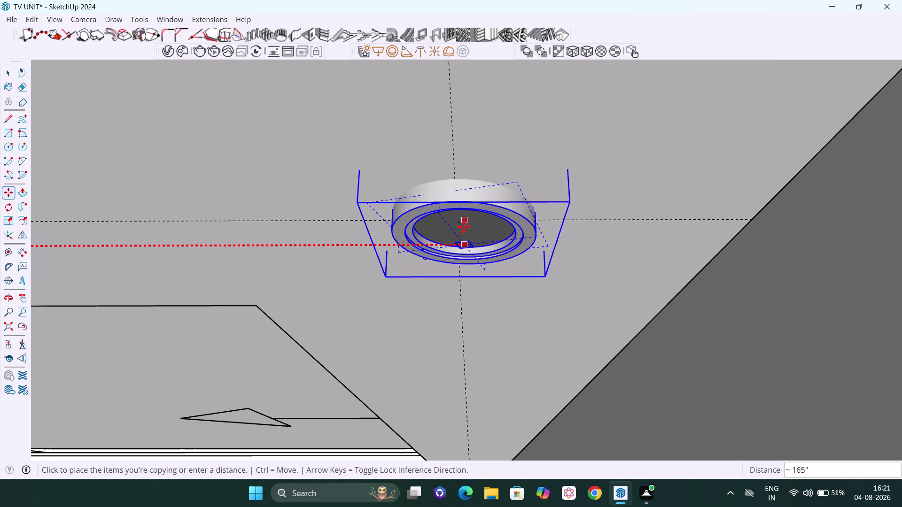
scroll(up, 3)
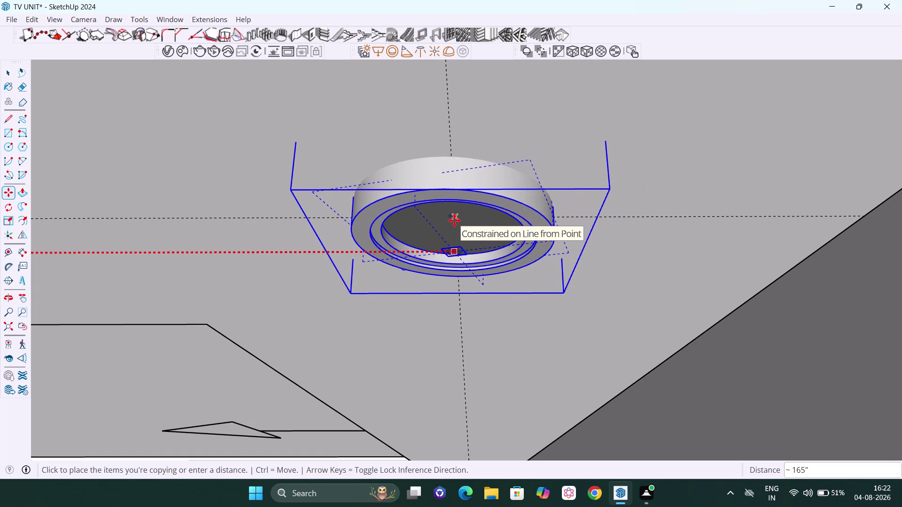
Place the copy at the far corner and divide the span with /3 for evenly spaced lights.
click(454, 221)
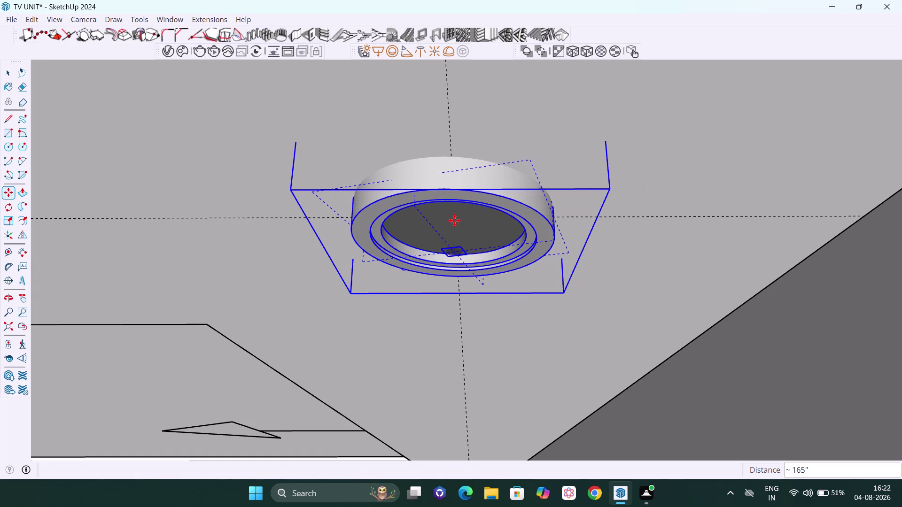
text(/3)
key(Return)
scroll(down, 3)
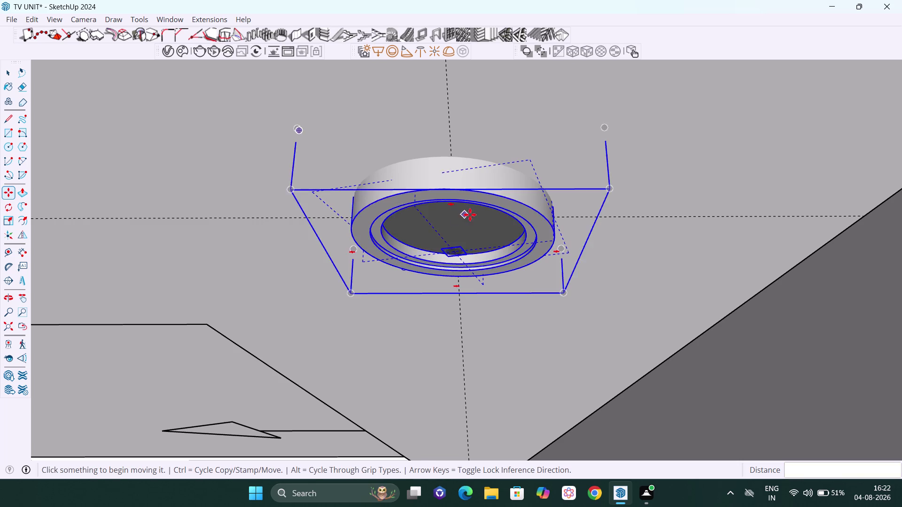
scroll(down, 3)
scroll(down, 3)
key(space)
scroll(down, 3)
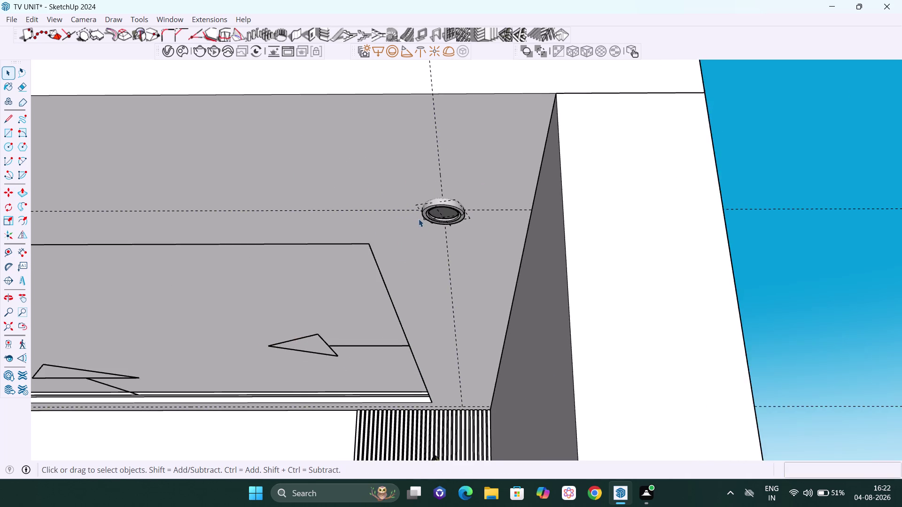
Frame the row of ceiling lights and select the rightmost and middle downlights.
scroll(down, 3)
scroll(down, 3)
scroll(down, 3)
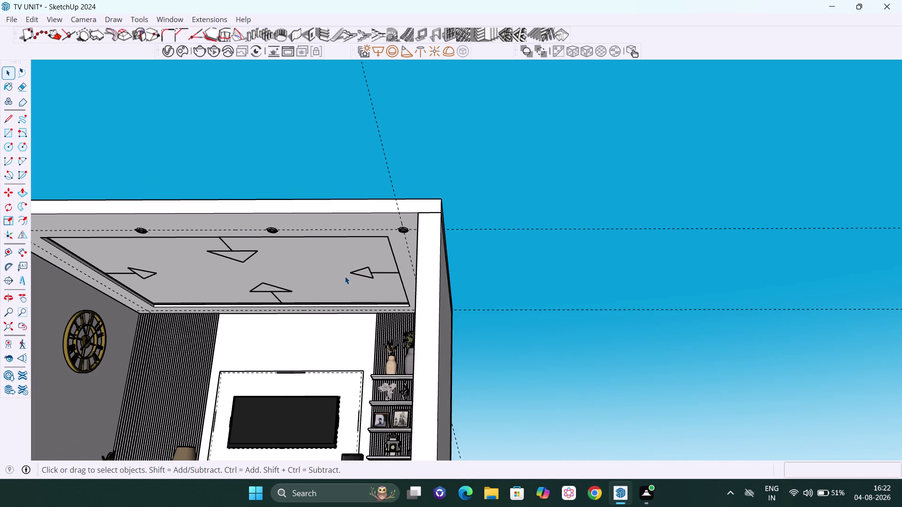
key(h)
drag(321, 272, 611, 272)
scroll(up, 3)
drag(631, 258, 594, 242)
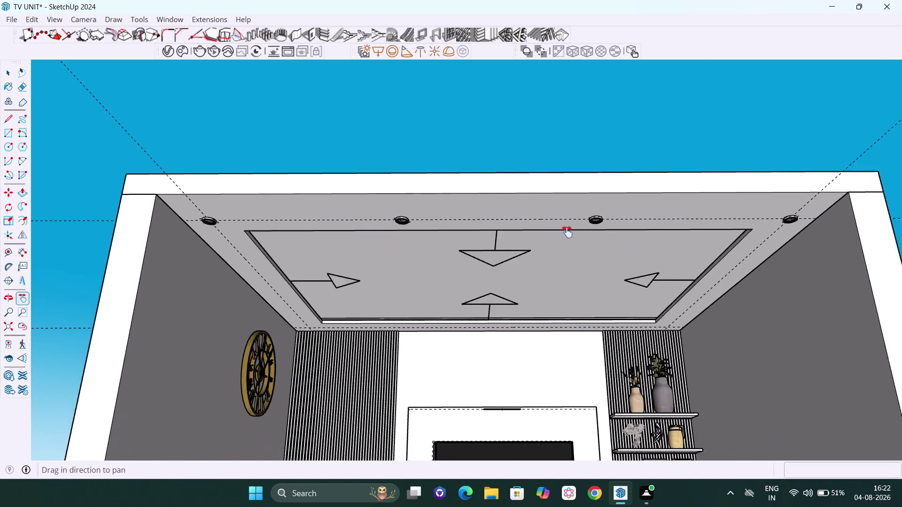
drag(595, 243, 519, 218)
scroll(up, 3)
middle_drag(525, 195, 525, 205)
key(space)
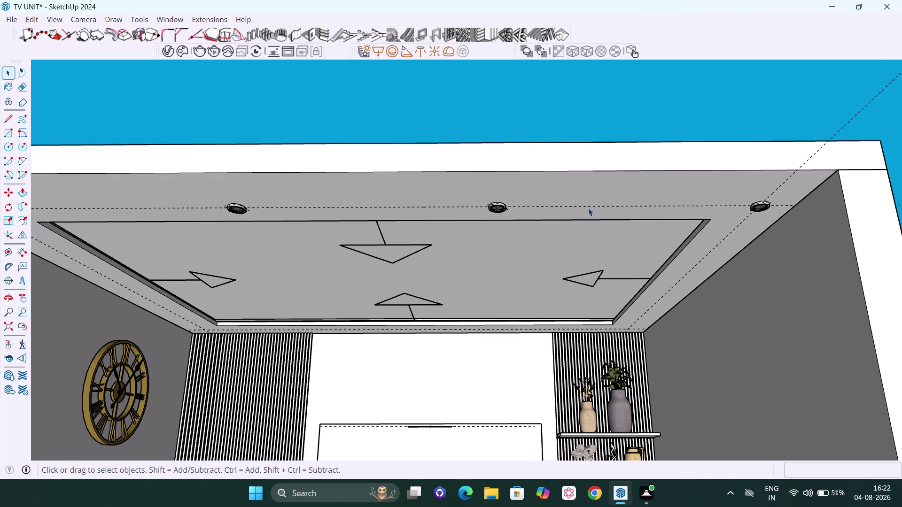
click(757, 207)
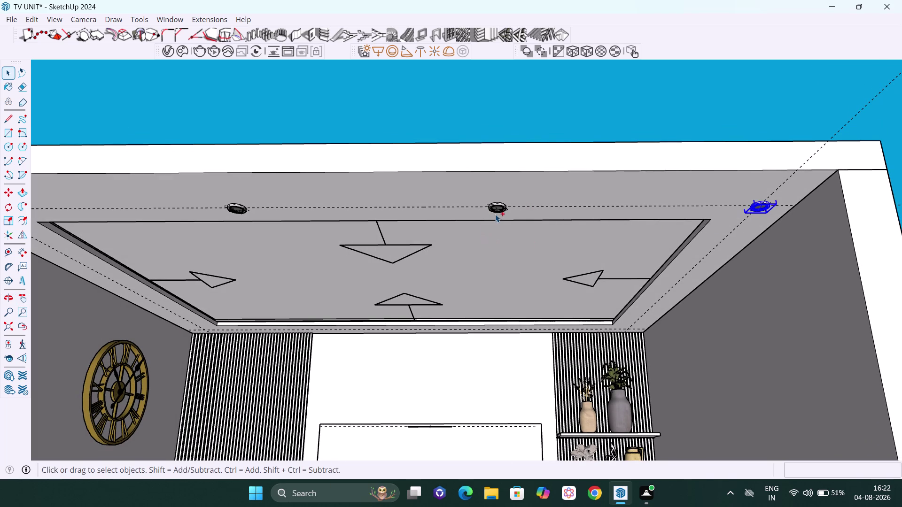
click(495, 210)
drag(237, 213, 237, 208)
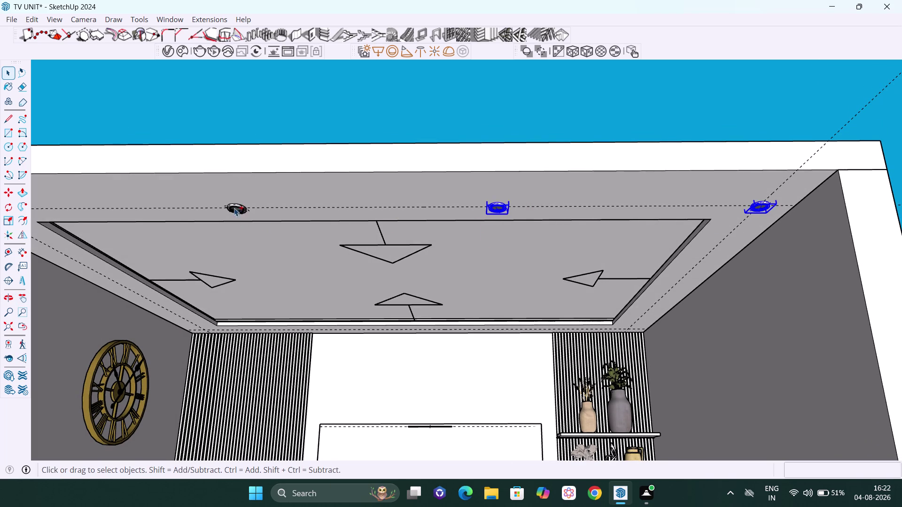
click(238, 210)
Add the left corner downlight to the selection, then zoom out over the room.
key(h)
drag(186, 238, 351, 202)
key(Escape)
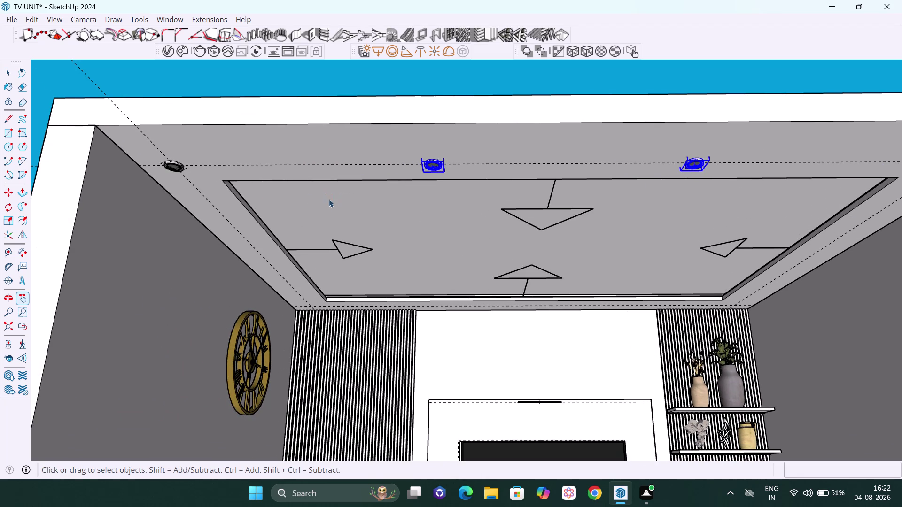
click(171, 166)
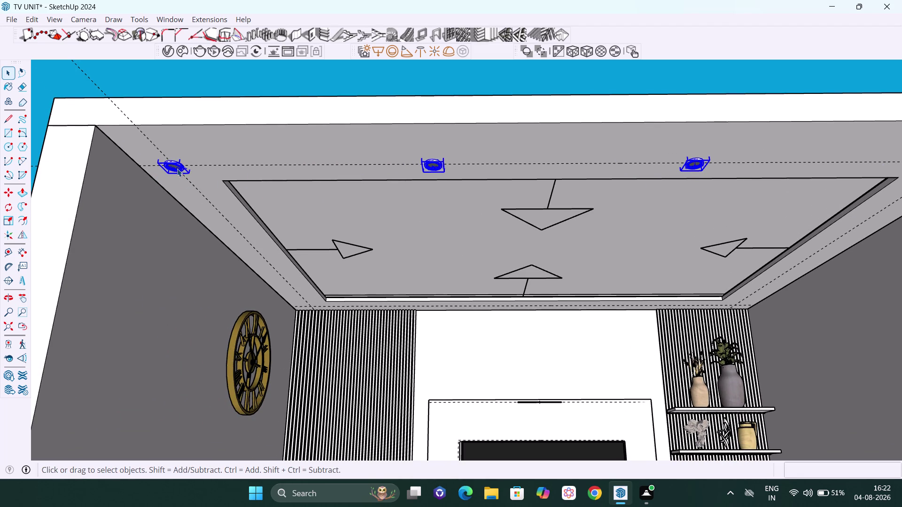
scroll(down, 3)
middle_drag(747, 277, 712, 281)
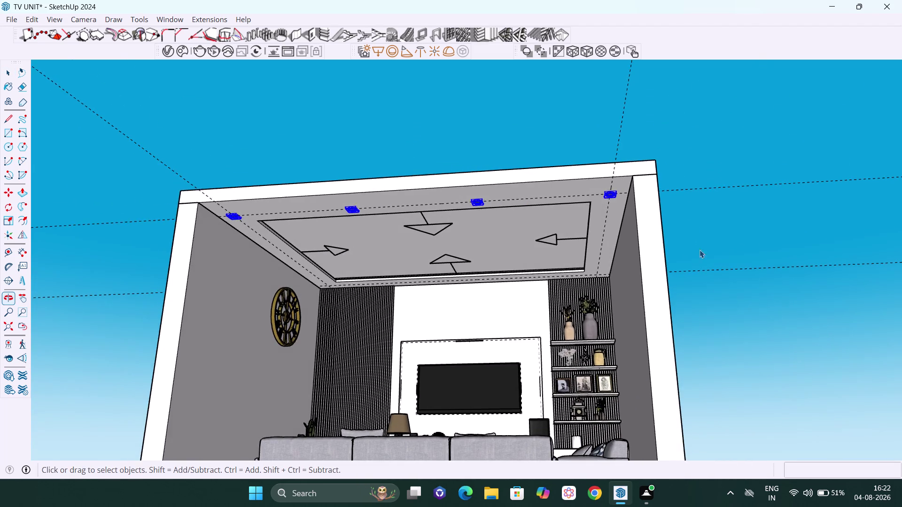
scroll(up, 3)
middle_drag(632, 193, 659, 178)
scroll(up, 3)
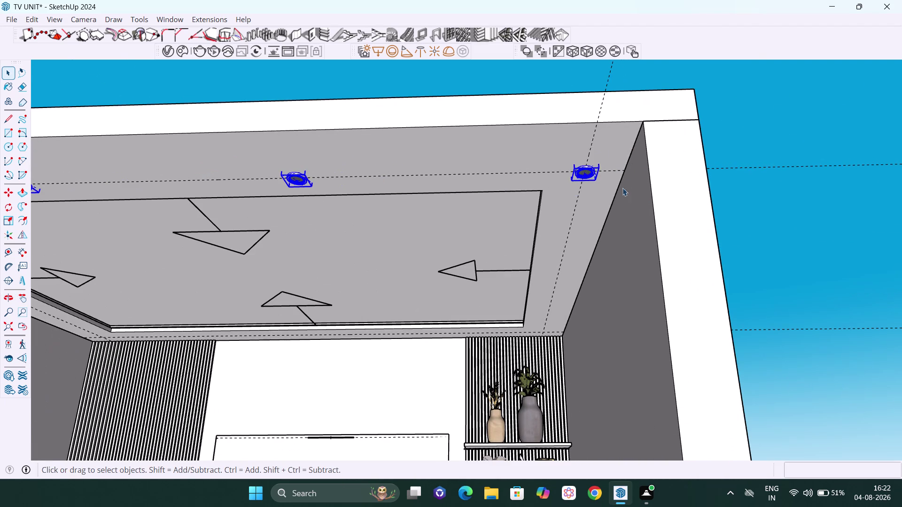
Start a move-copy of the selected downlight from its centre.
middle_drag(622, 171, 616, 158)
scroll(up, 3)
scroll(up, 3)
scroll(up, 3)
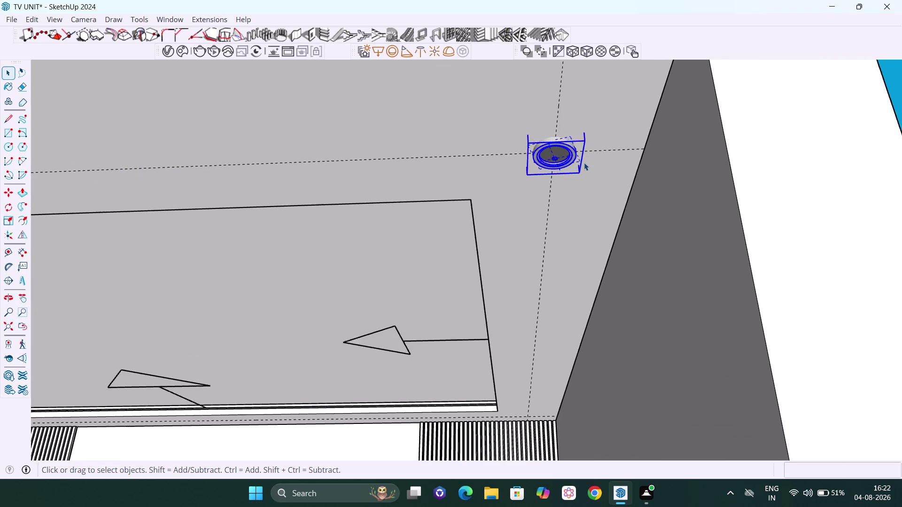
scroll(up, 3)
scroll(up, 3)
key(m)
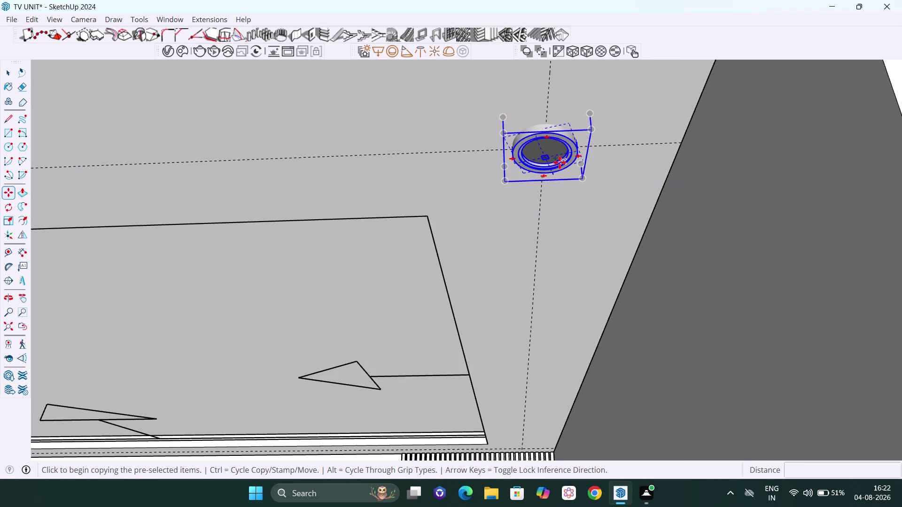
scroll(up, 3)
scroll(up, 3)
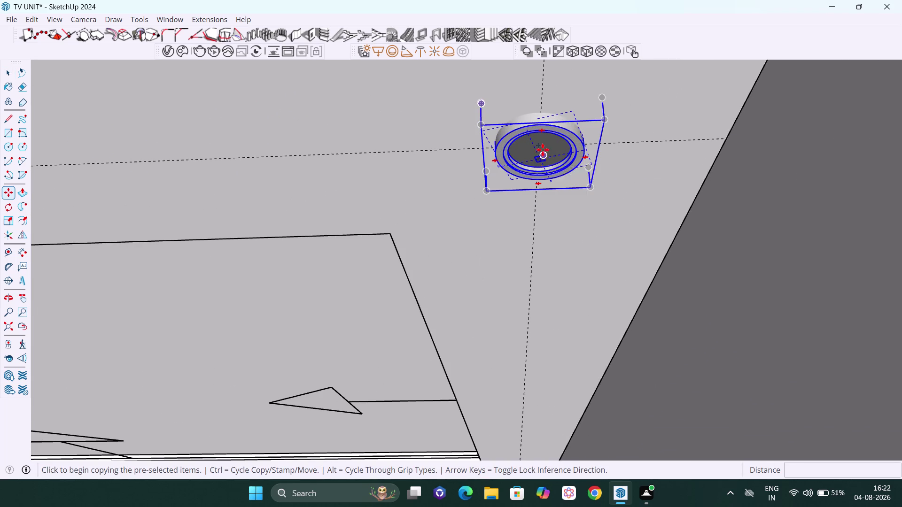
scroll(up, 3)
scroll(up, 3)
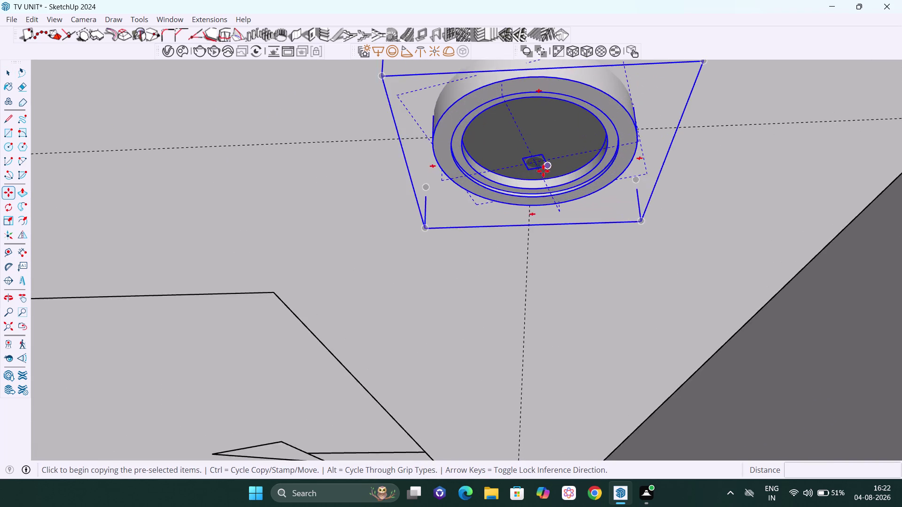
scroll(up, 3)
scroll(up, 3)
scroll(up, 3)
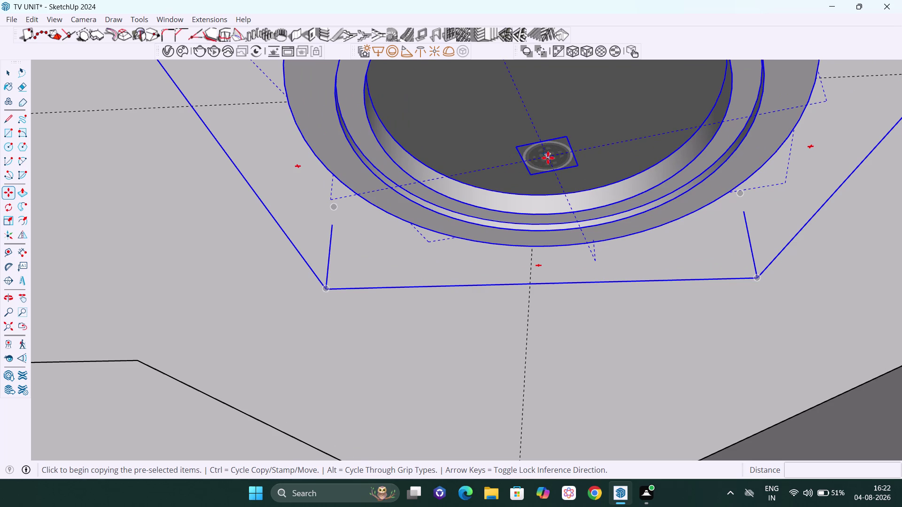
click(546, 156)
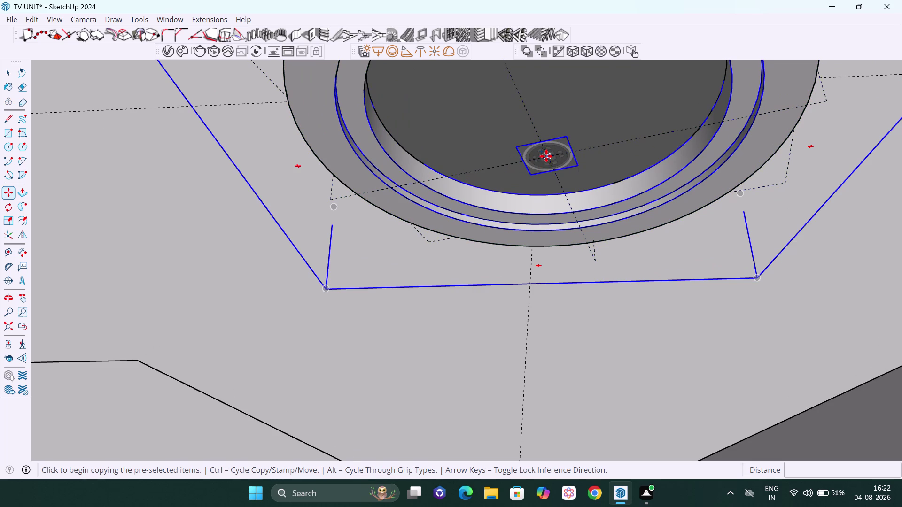
key(Left)
Carry the downlight copy along the green axis toward the fluted wall.
scroll(down, 3)
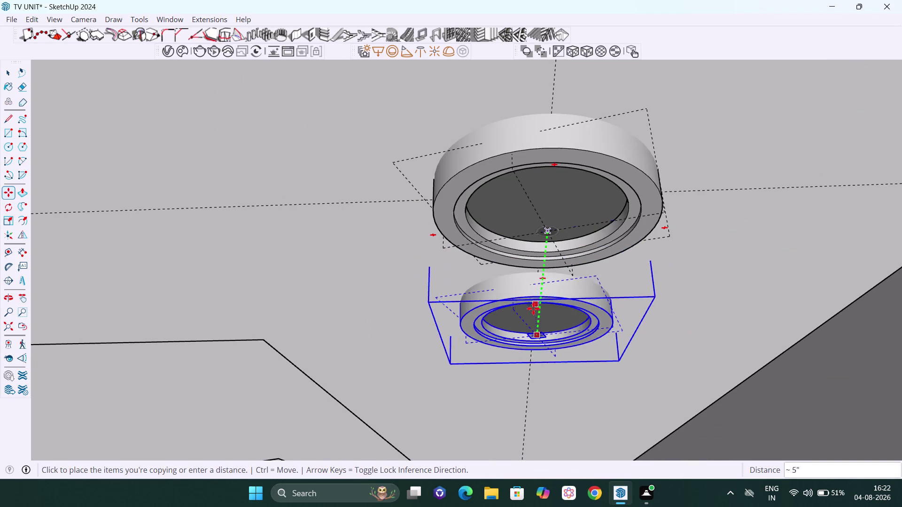
key(h)
drag(535, 307, 557, 169)
scroll(down, 3)
scroll(down, 3)
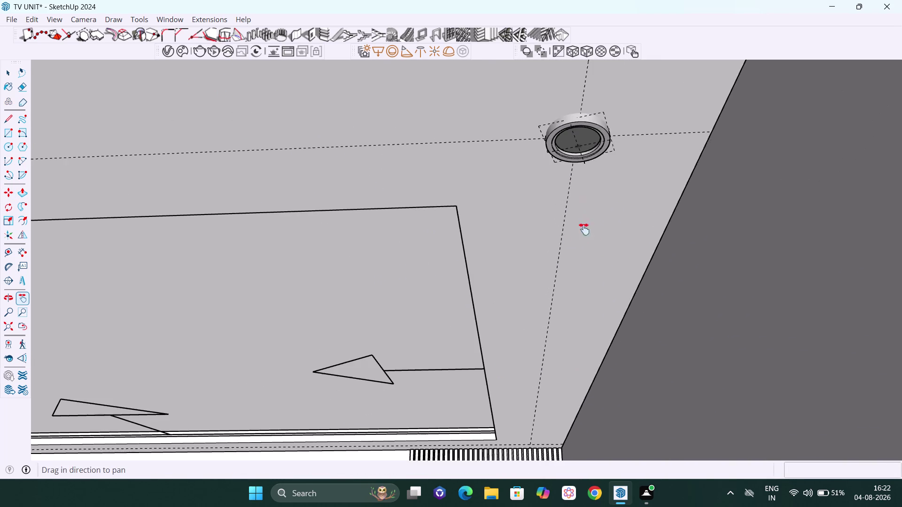
drag(514, 358, 735, 174)
drag(744, 304, 670, 182)
scroll(up, 3)
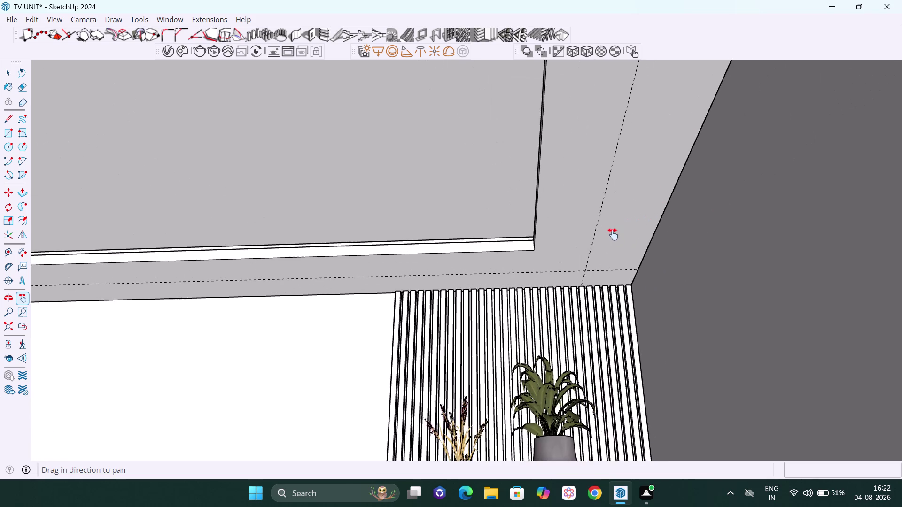
scroll(up, 3)
middle_drag(579, 293, 563, 254)
scroll(up, 3)
scroll(up, 3)
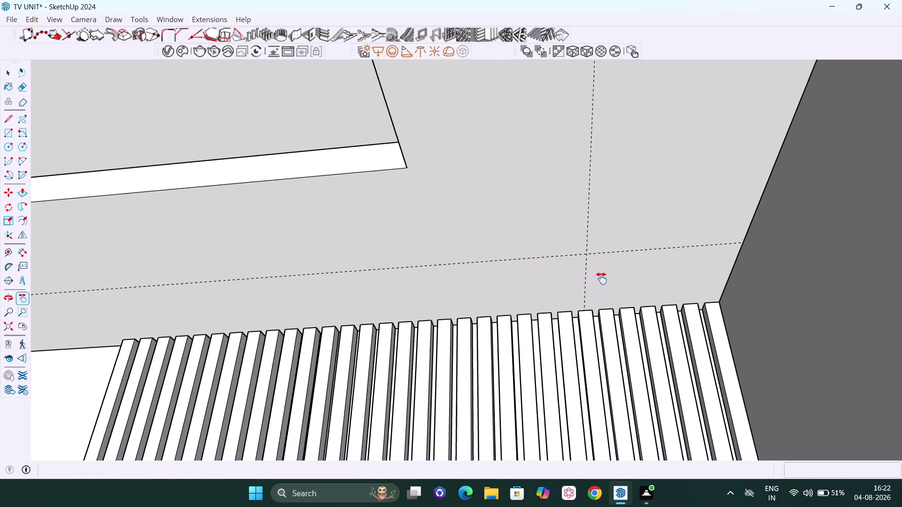
middle_drag(586, 285, 596, 280)
scroll(up, 3)
scroll(up, 3)
key(Escape)
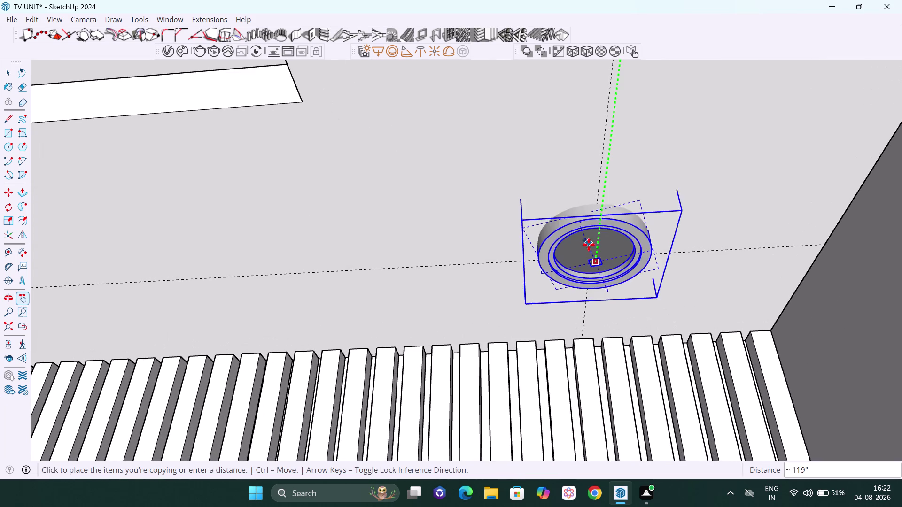
scroll(up, 3)
scroll(up, 3)
scroll(up, 3)
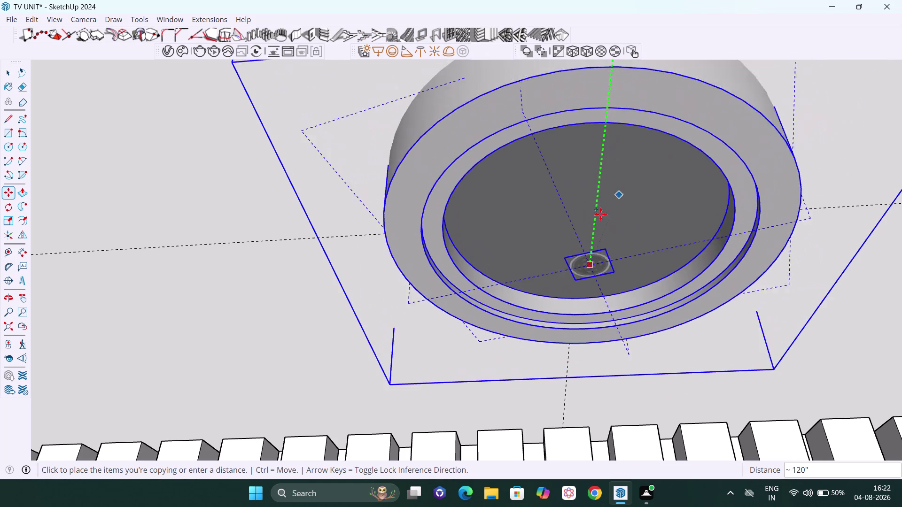
scroll(up, 3)
scroll(up, 3)
scroll(down, 3)
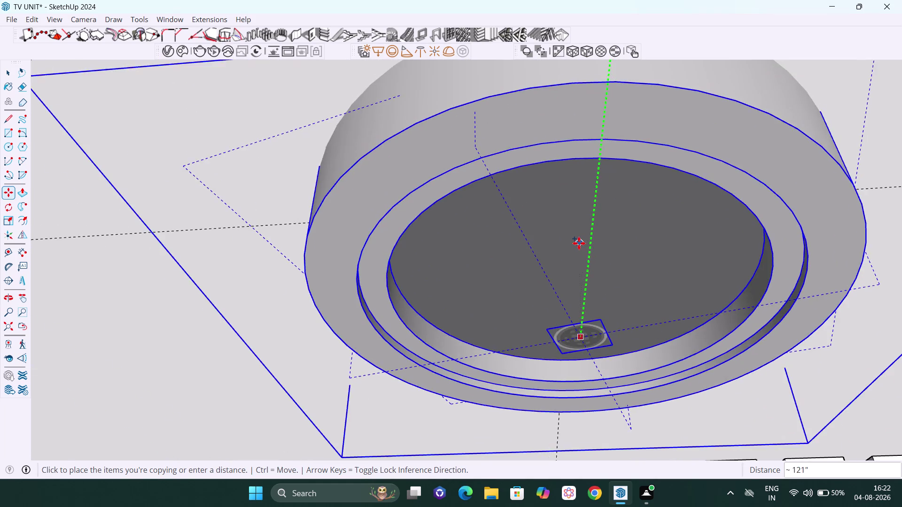
middle_drag(578, 243, 589, 142)
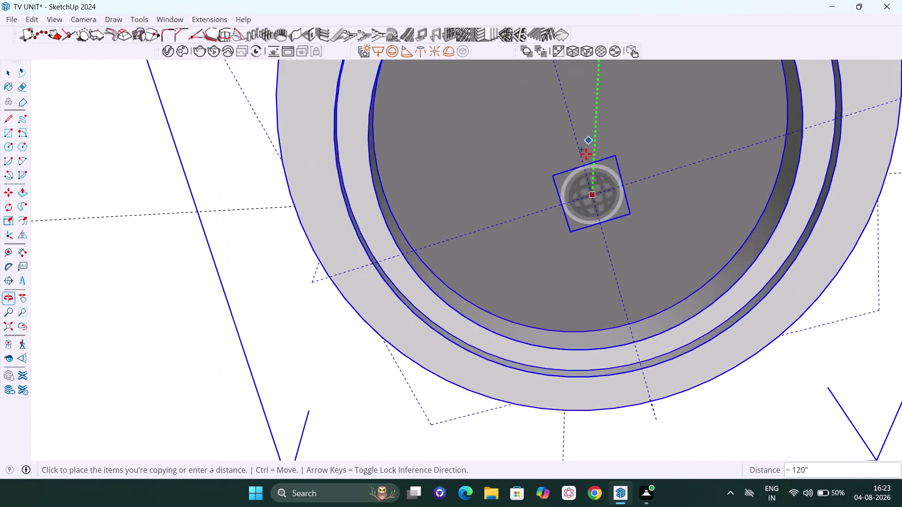
scroll(down, 3)
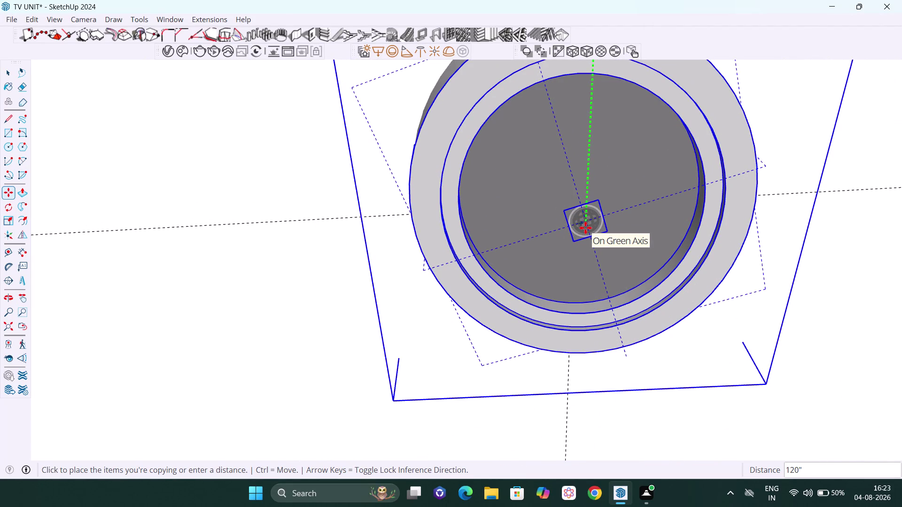
Place the copy 120" along green, divide it into 3 equal copies, and zoom extents.
click(585, 227)
key(slash)
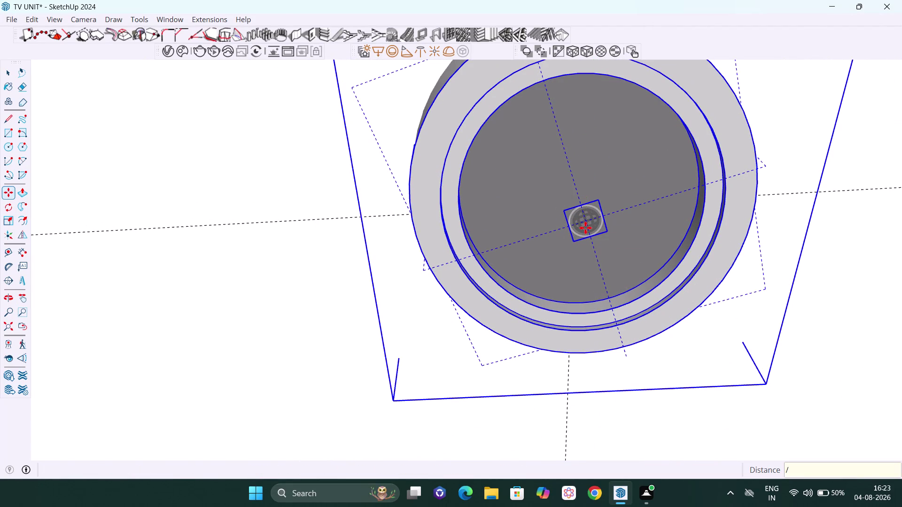
key(3)
key(Return)
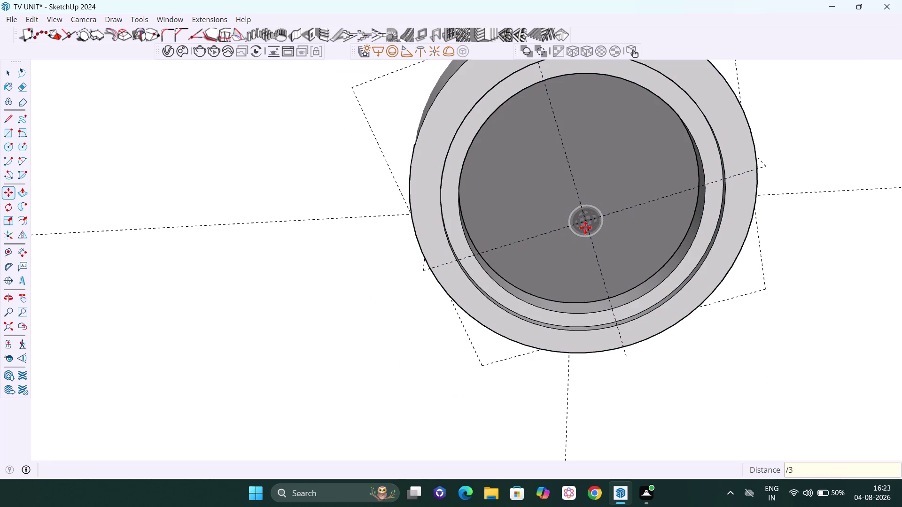
key(space)
scroll(down, 3)
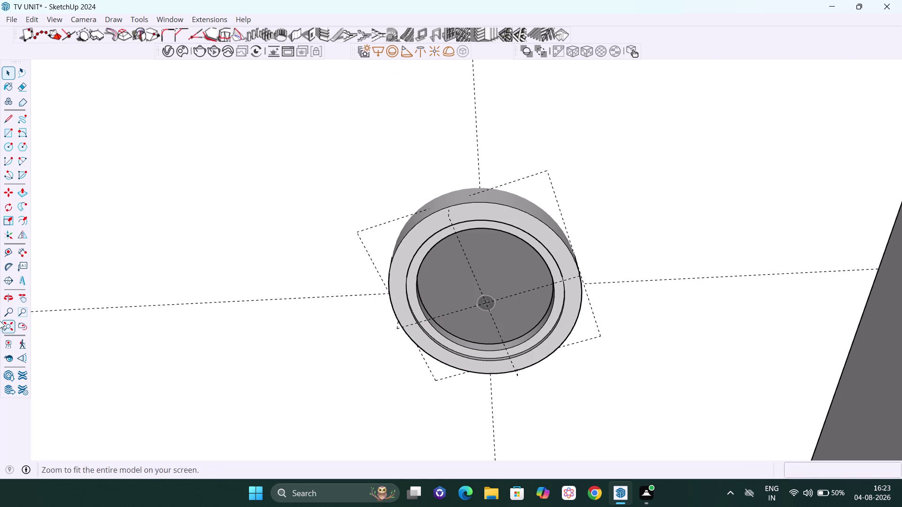
click(11, 326)
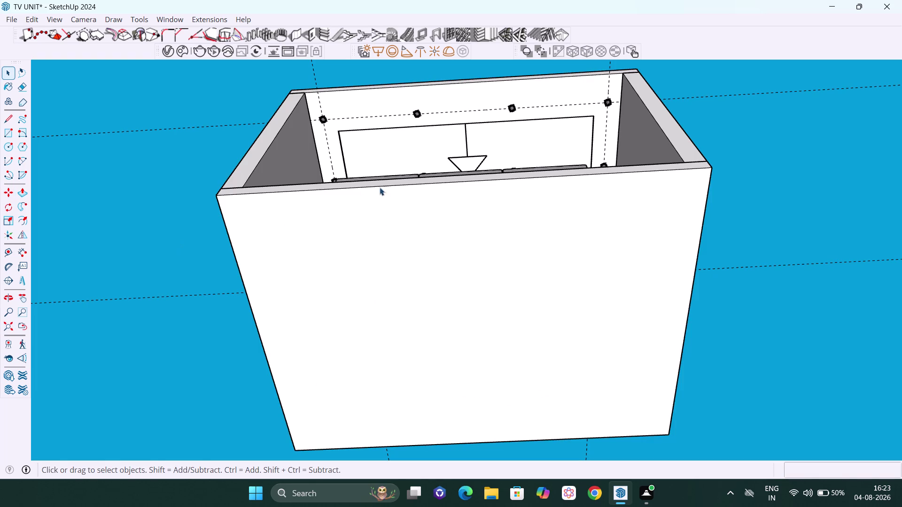
Zoom up to the false ceiling and select its inner downlights.
middle_drag(380, 188, 379, 319)
scroll(up, 3)
scroll(up, 3)
scroll(up, 3)
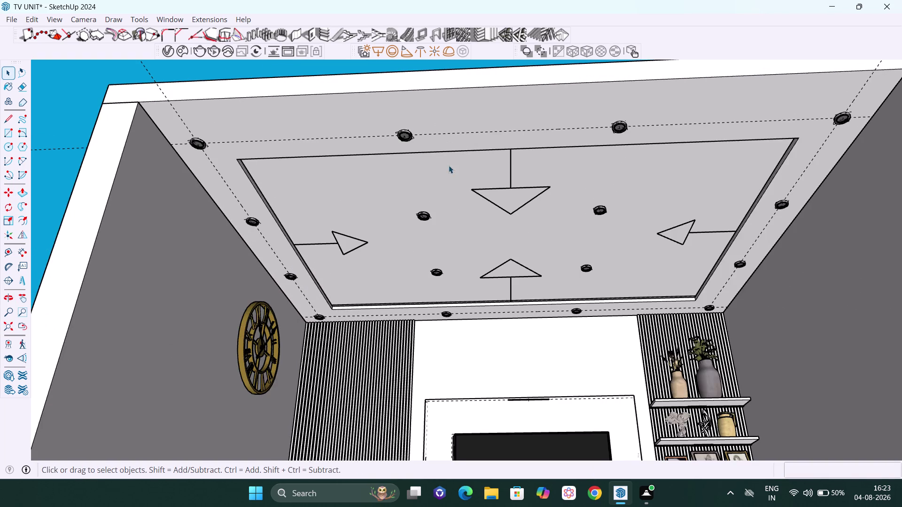
middle_drag(511, 199, 509, 174)
scroll(up, 3)
scroll(up, 3)
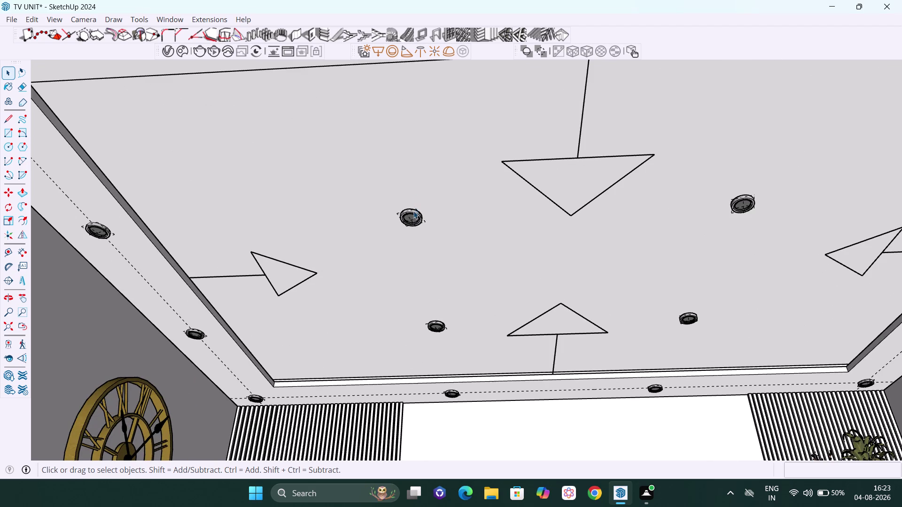
click(412, 215)
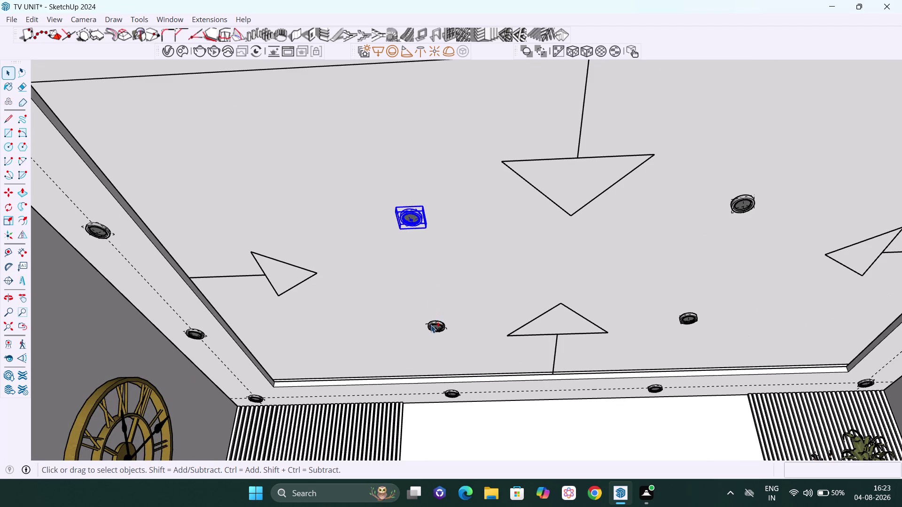
click(430, 325)
click(689, 318)
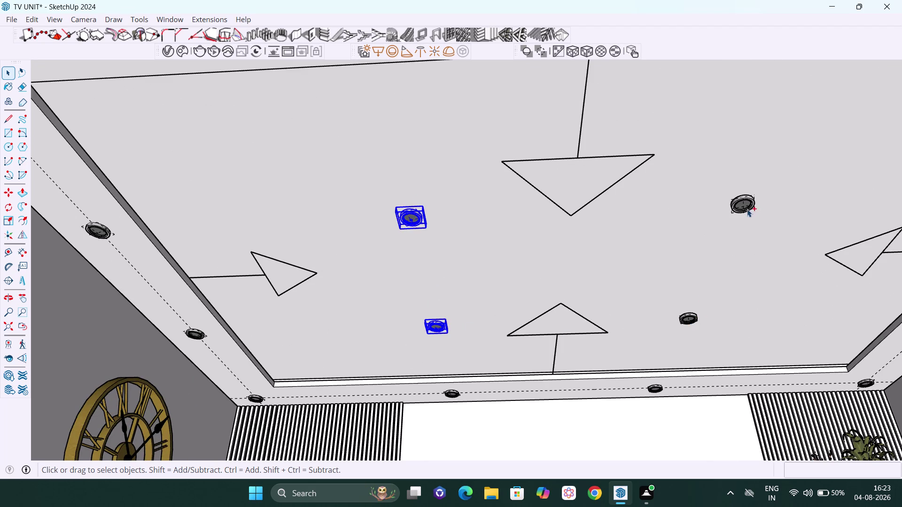
click(747, 209)
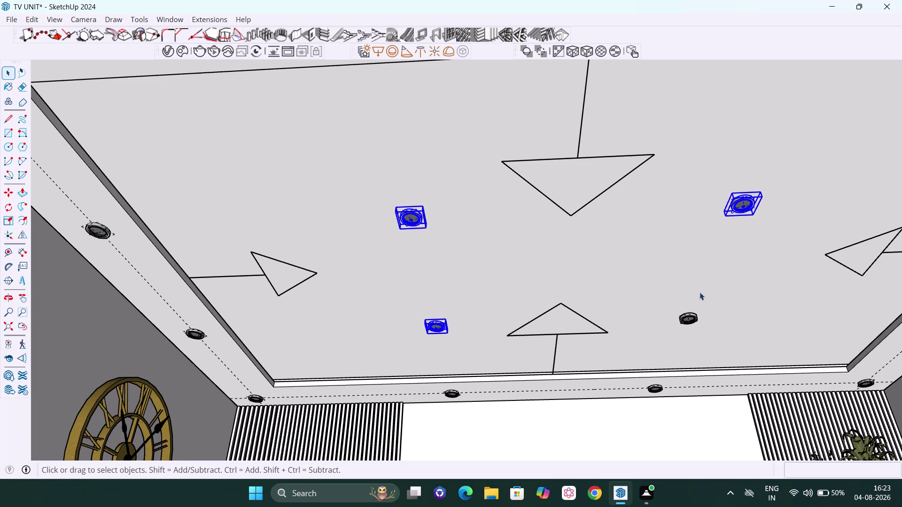
Delete the selected inner downlights and zoom back out to the whole room.
click(693, 318)
key(Delete)
scroll(down, 3)
scroll(down, 3)
scroll(down, 3)
middle_drag(697, 268, 718, 354)
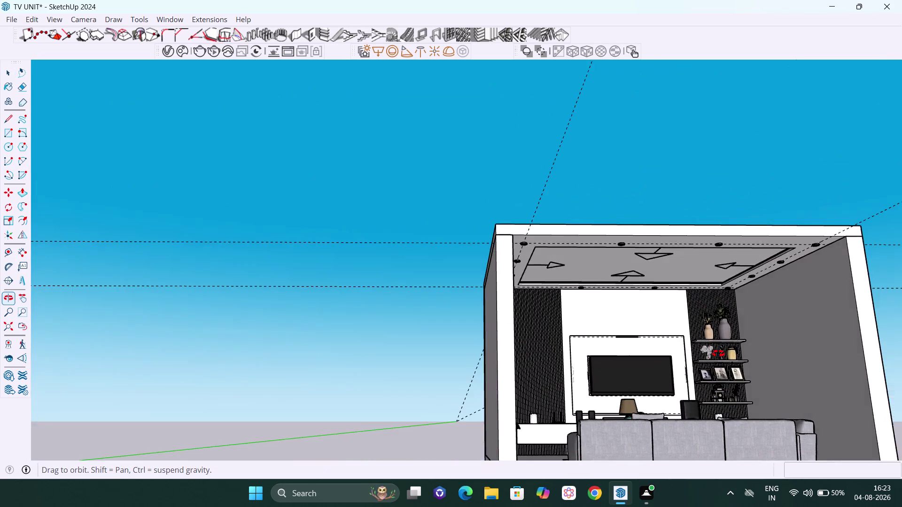
View the room from above and erase the first stray guide lines.
middle_drag(718, 354, 711, 426)
middle_drag(563, 277, 579, 366)
scroll(down, 3)
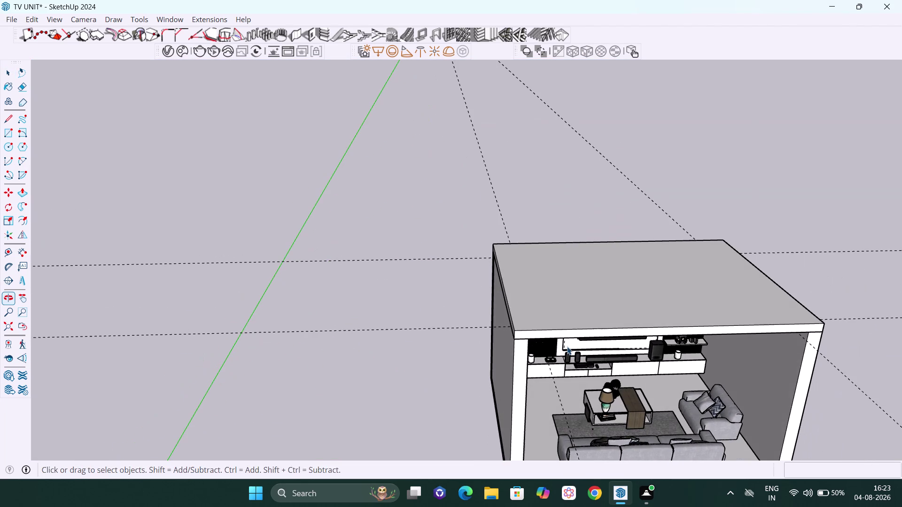
key(e)
drag(396, 224, 401, 296)
drag(398, 247, 392, 277)
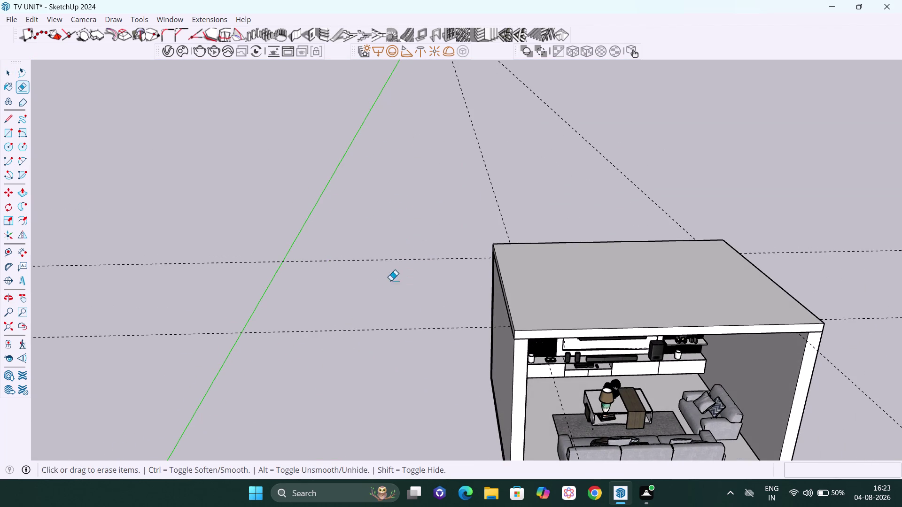
drag(392, 278, 391, 282)
drag(379, 330, 376, 338)
Return to Select and select the room's top slab.
key(space)
double_click(373, 329)
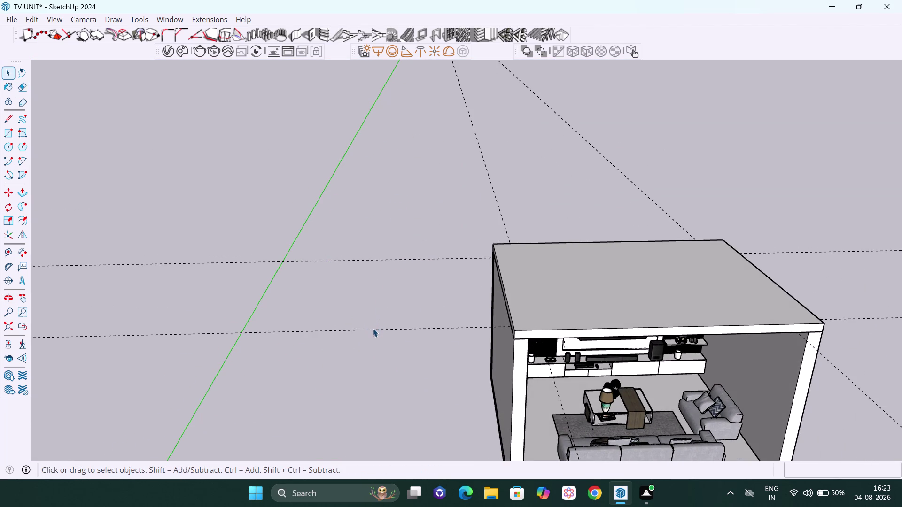
double_click(373, 329)
double_click(380, 328)
scroll(up, 3)
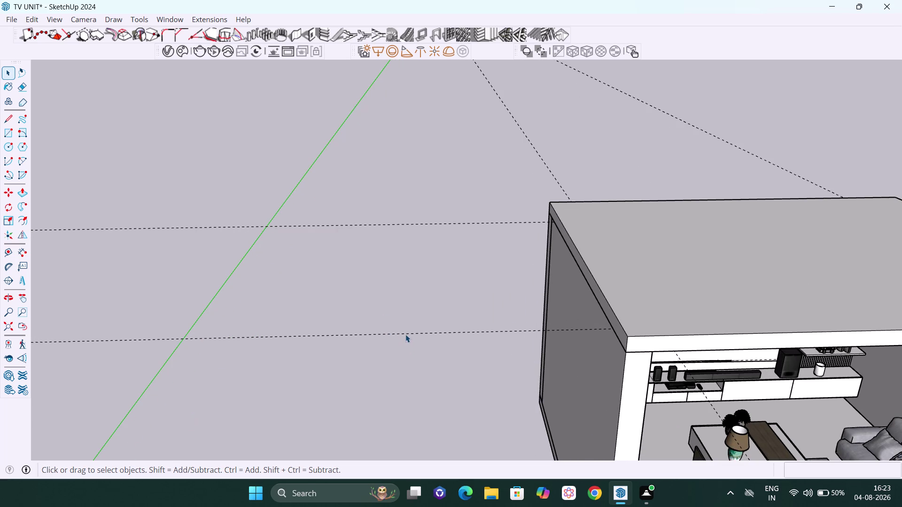
triple_click(405, 333)
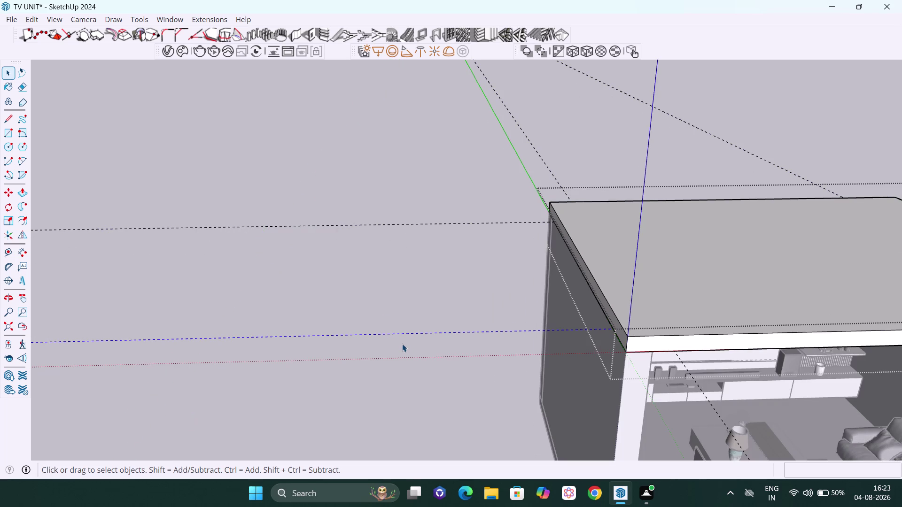
Erase the leftover guide lines, then return to the Select tool.
key(e)
drag(405, 329, 405, 346)
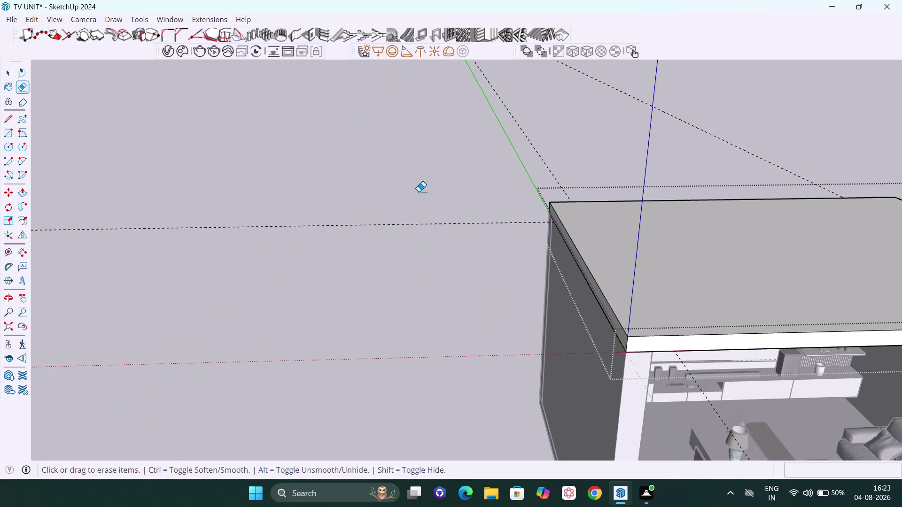
drag(417, 199, 411, 268)
drag(471, 135, 725, 88)
scroll(down, 3)
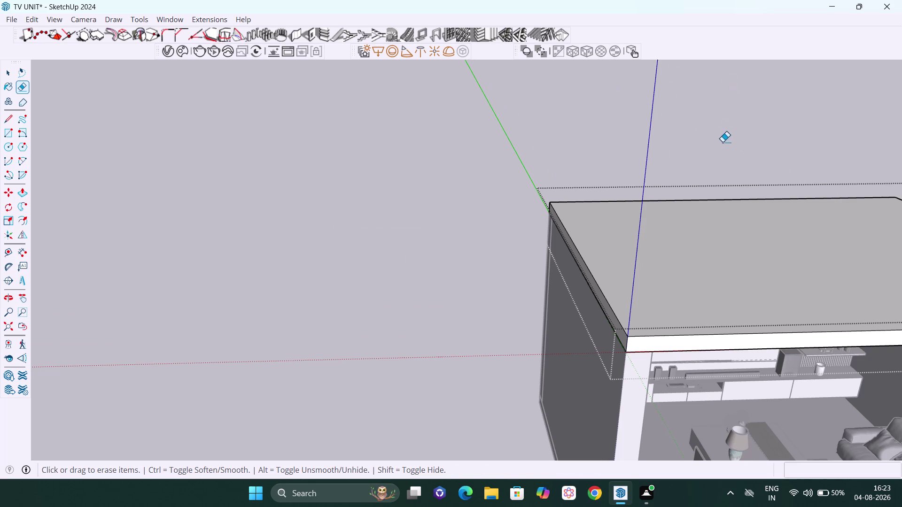
scroll(down, 3)
scroll(down, 3)
key(space)
key(h)
drag(684, 120, 431, 89)
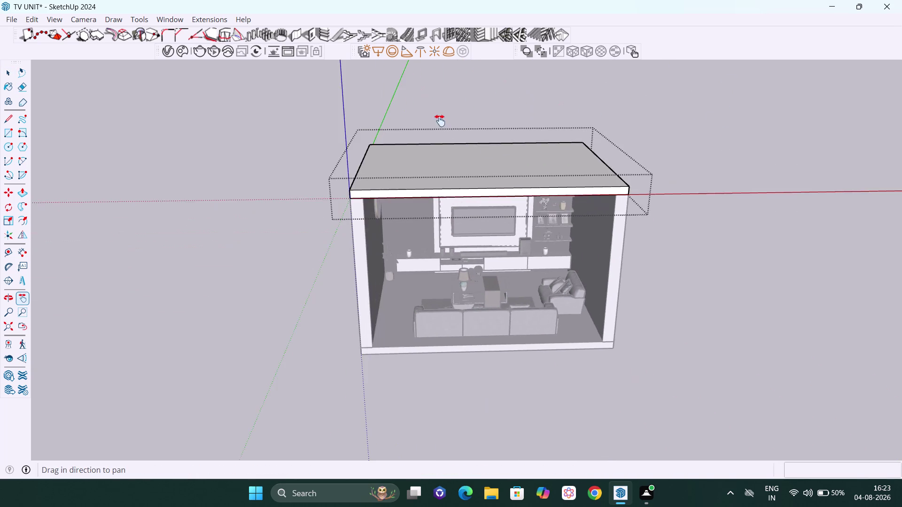
scroll(down, 3)
middle_drag(607, 236, 526, 186)
scroll(up, 3)
middle_drag(577, 224, 589, 193)
key(space)
click(650, 206)
middle_drag(555, 204, 608, 234)
scroll(up, 3)
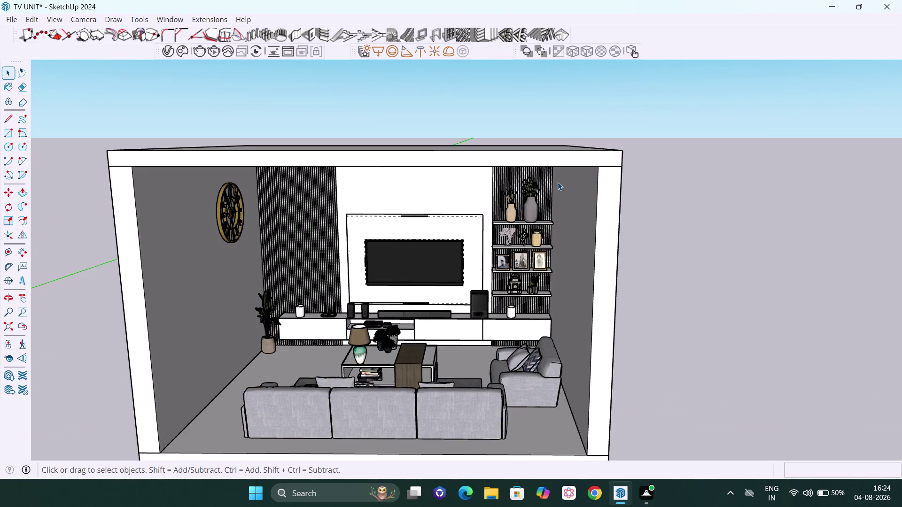
scroll(up, 3)
scroll(down, 3)
middle_drag(552, 223, 450, 106)
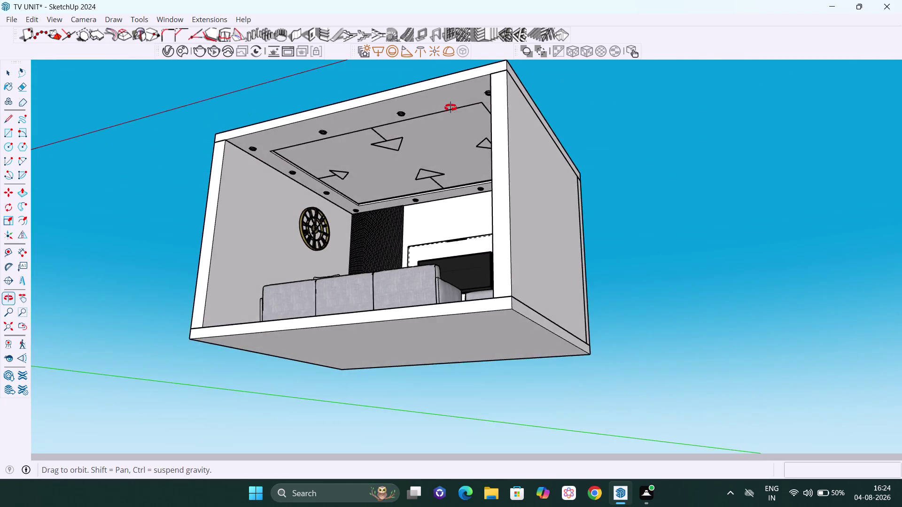
middle_drag(450, 107, 481, 137)
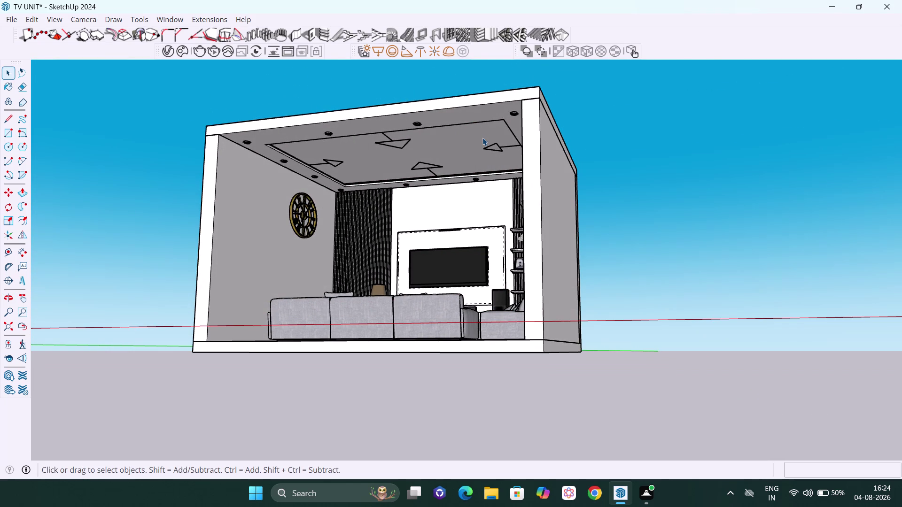
scroll(down, 3)
middle_drag(444, 274, 538, 374)
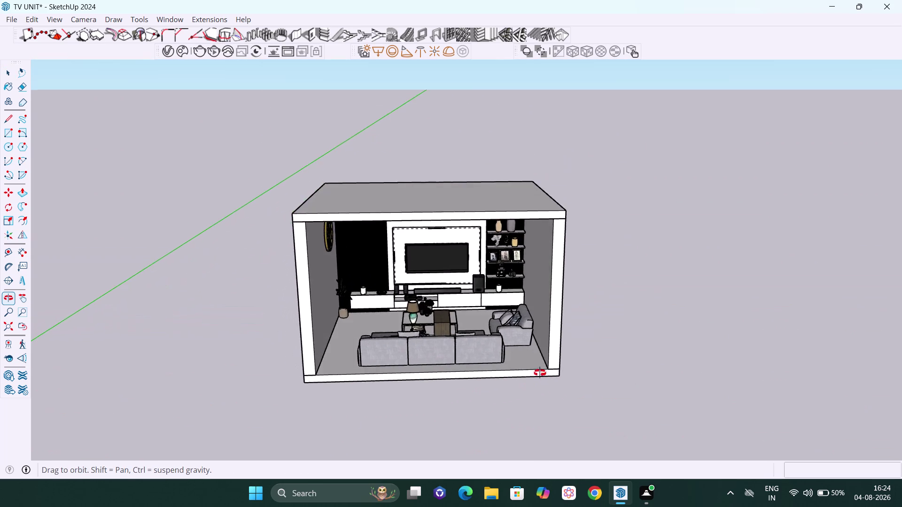
middle_drag(538, 374, 539, 373)
scroll(up, 3)
scroll(up, 3)
scroll(down, 3)
middle_drag(499, 256, 499, 250)
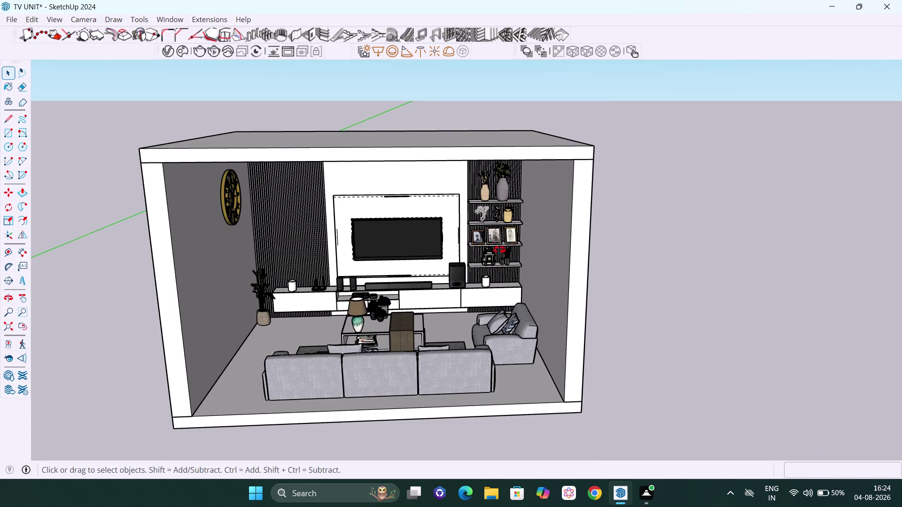
middle_drag(499, 250, 501, 208)
scroll(down, 3)
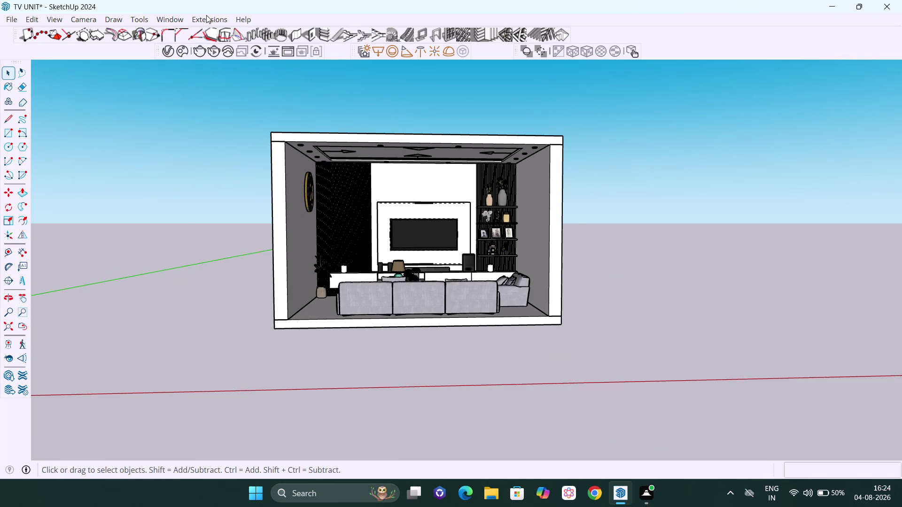
click(173, 16)
Search 3D Warehouse for 'wall decor', replacing the earlier ceiling lights search.
click(202, 113)
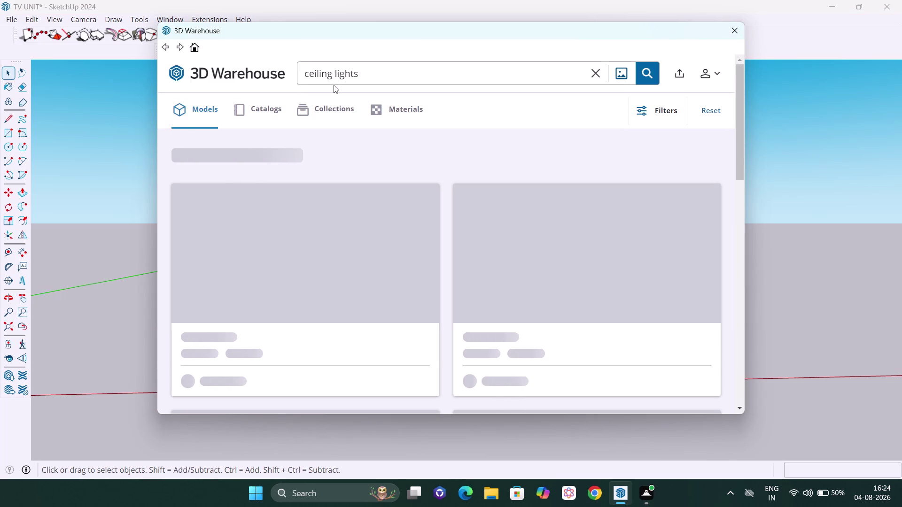
click(598, 75)
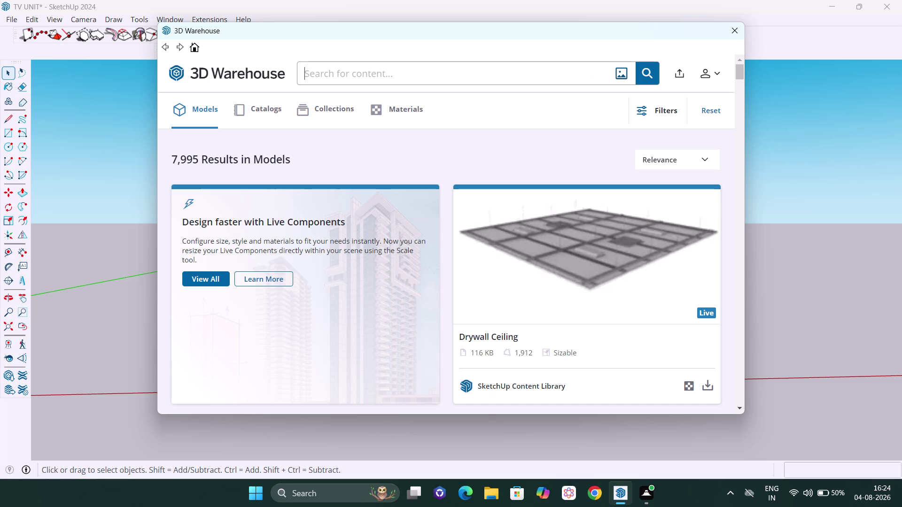
click(518, 79)
text(wall)
key(space)
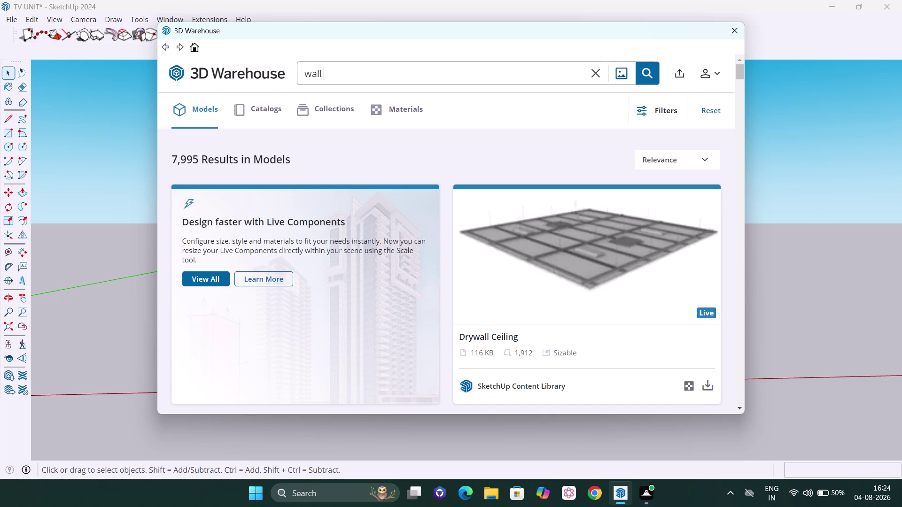
text(decor)
key(Return)
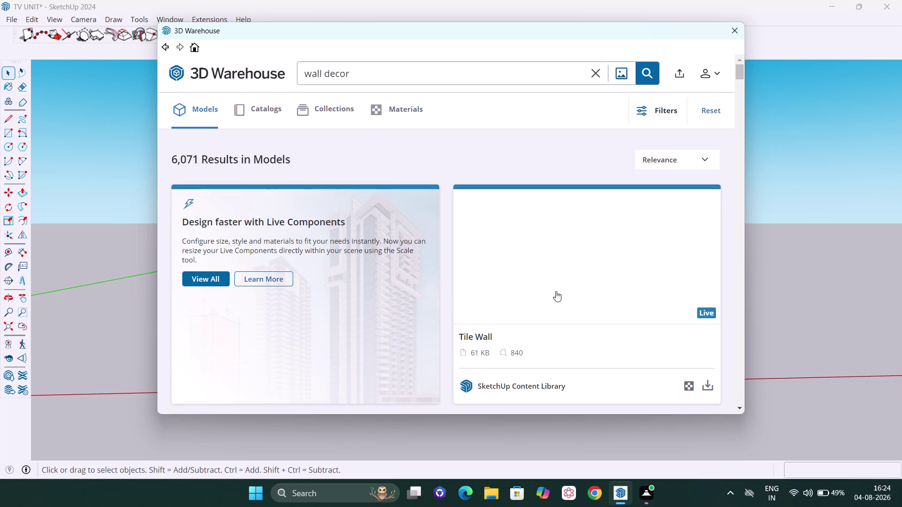
Find the gold botanical frame set in the results and load it into the model.
scroll(down, 3)
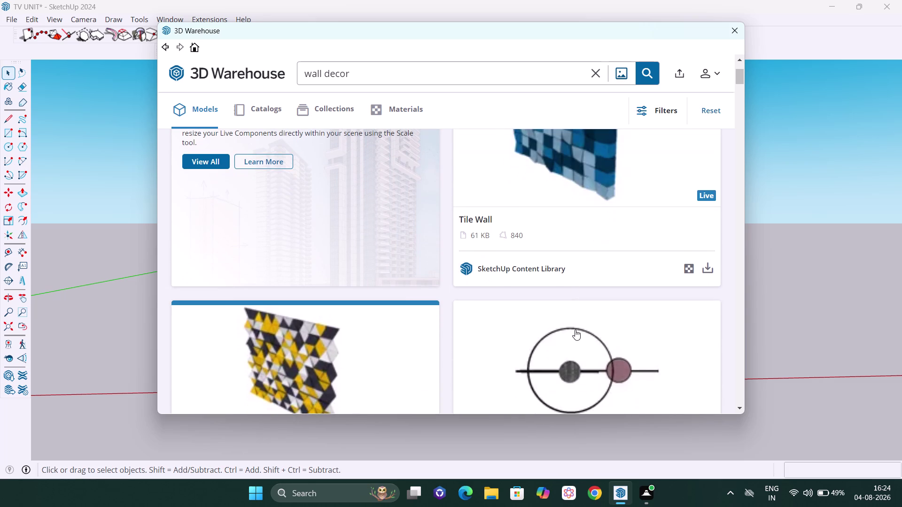
scroll(down, 3)
scroll(down, 3)
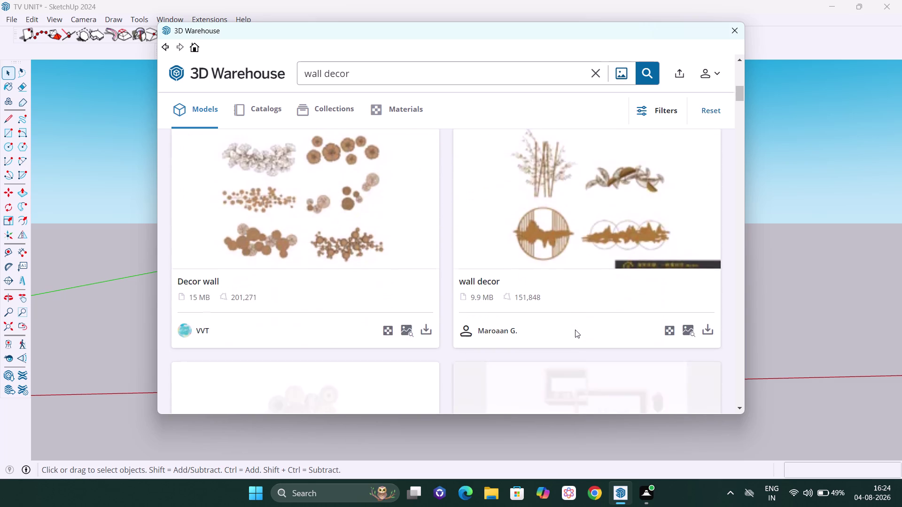
scroll(down, 3)
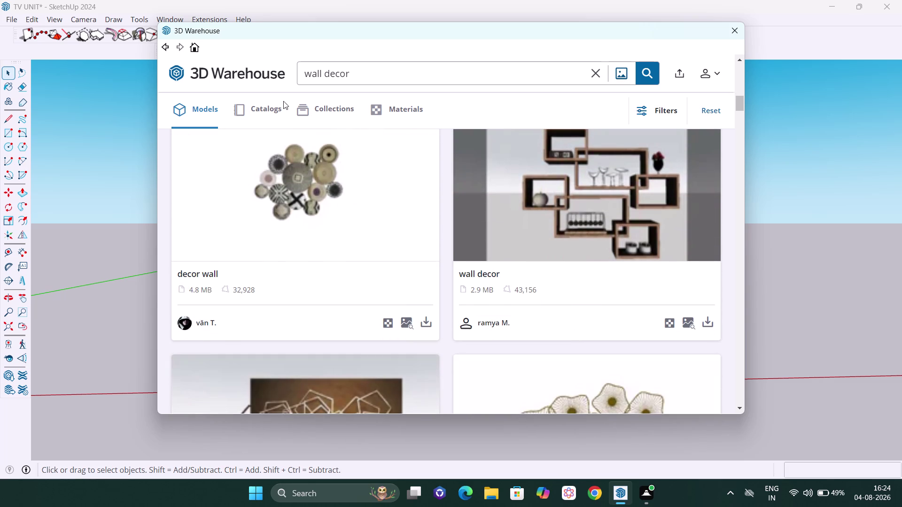
scroll(down, 3)
scroll(down, 3)
scroll(down, 3)
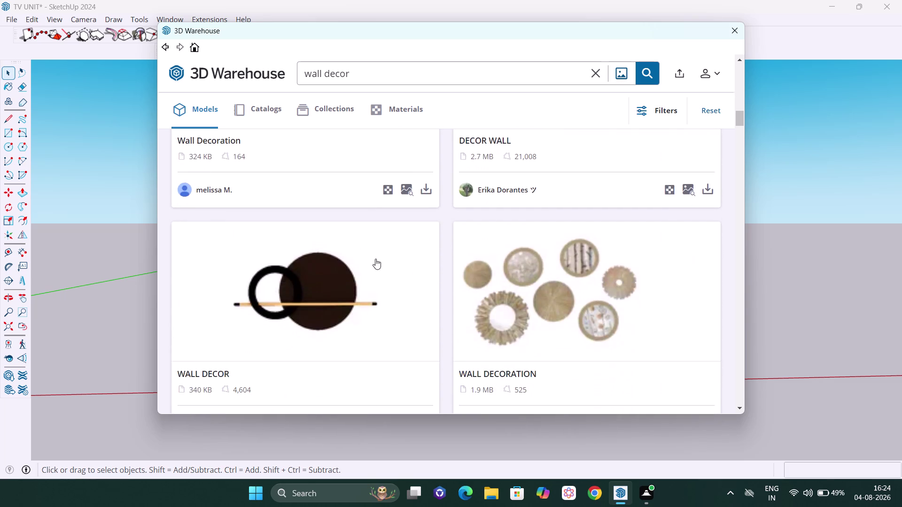
scroll(down, 3)
scroll(up, 3)
scroll(up, 3)
scroll(down, 3)
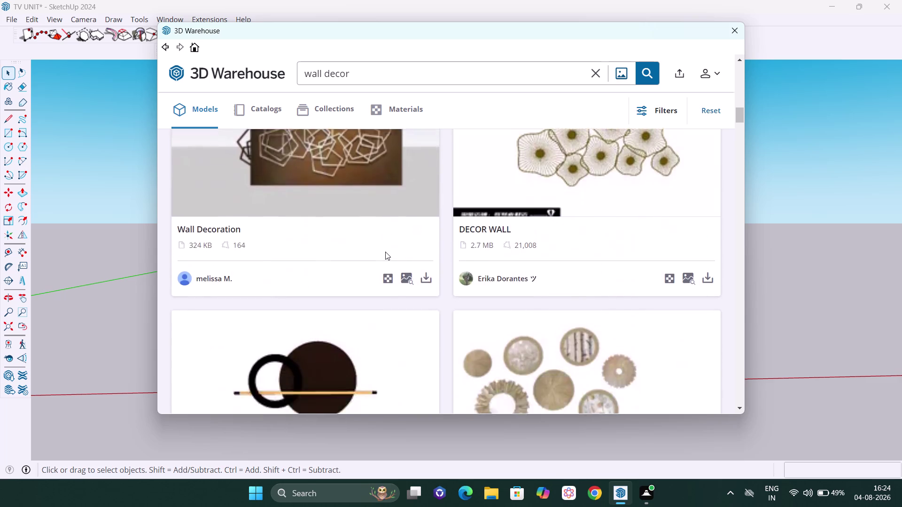
scroll(down, 3)
scroll(down, 3)
scroll(down, 3)
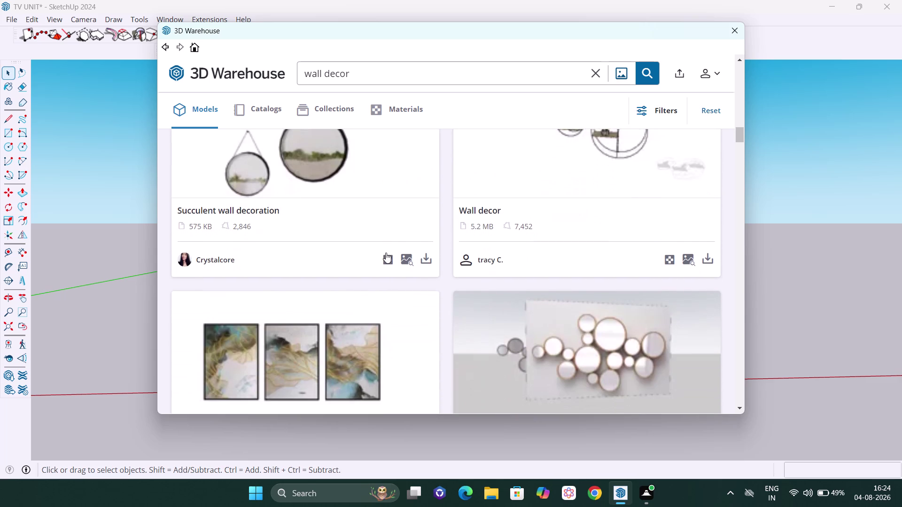
scroll(down, 3)
scroll(down, 3)
scroll(down, 3)
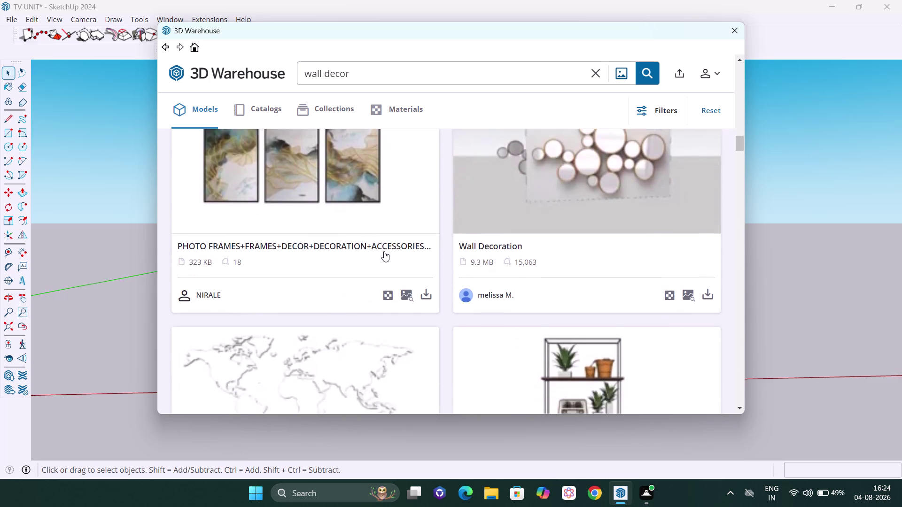
scroll(down, 3)
scroll(down, 3)
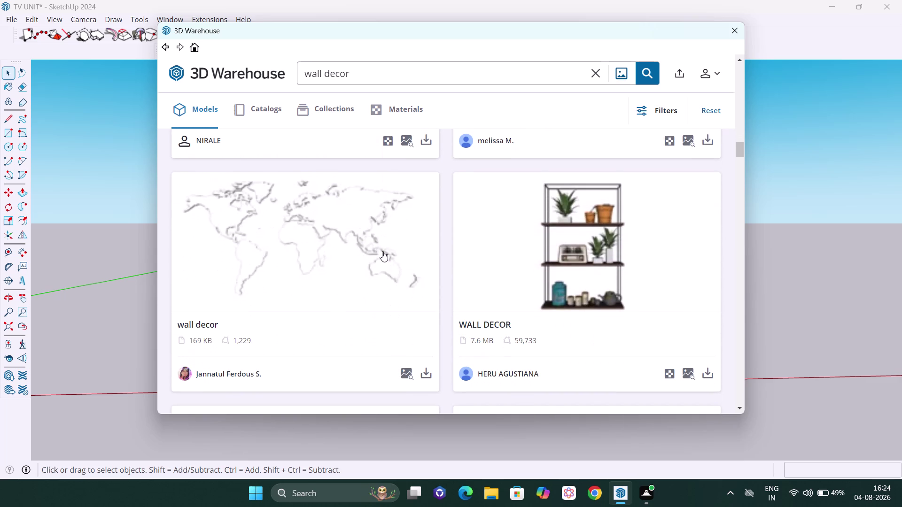
scroll(down, 3)
scroll(up, 3)
scroll(up, 3)
scroll(down, 3)
scroll(down, 3)
scroll(down, 3)
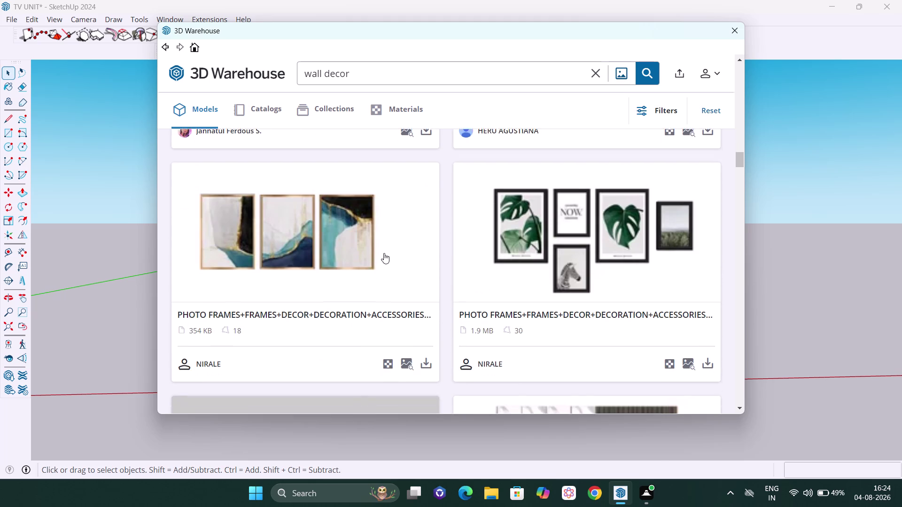
scroll(down, 3)
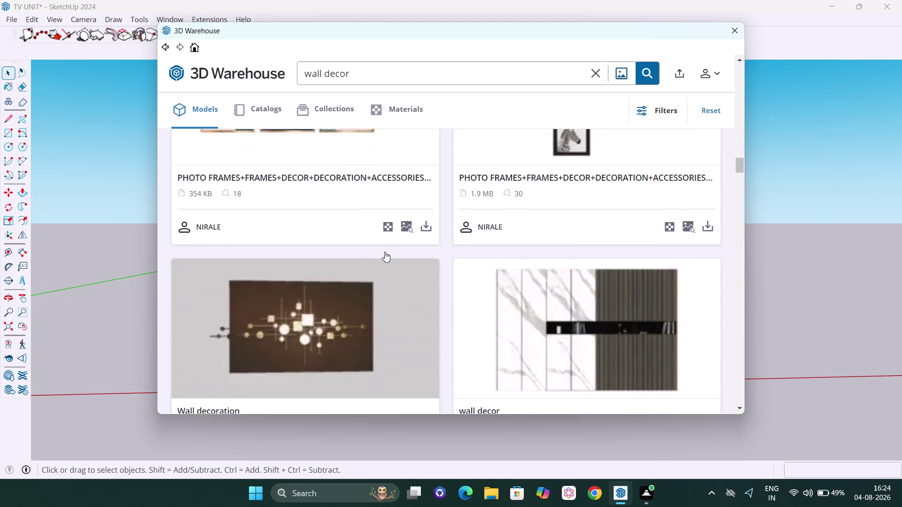
scroll(down, 3)
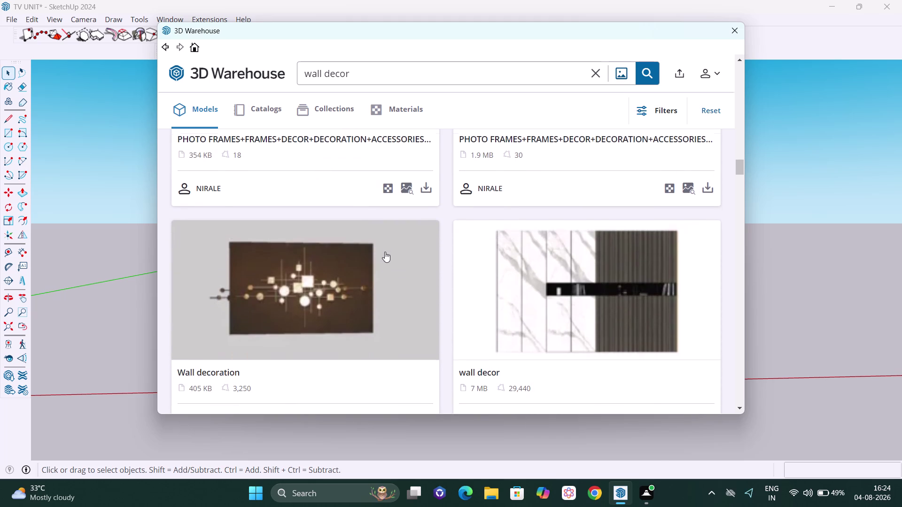
scroll(up, 3)
scroll(down, 3)
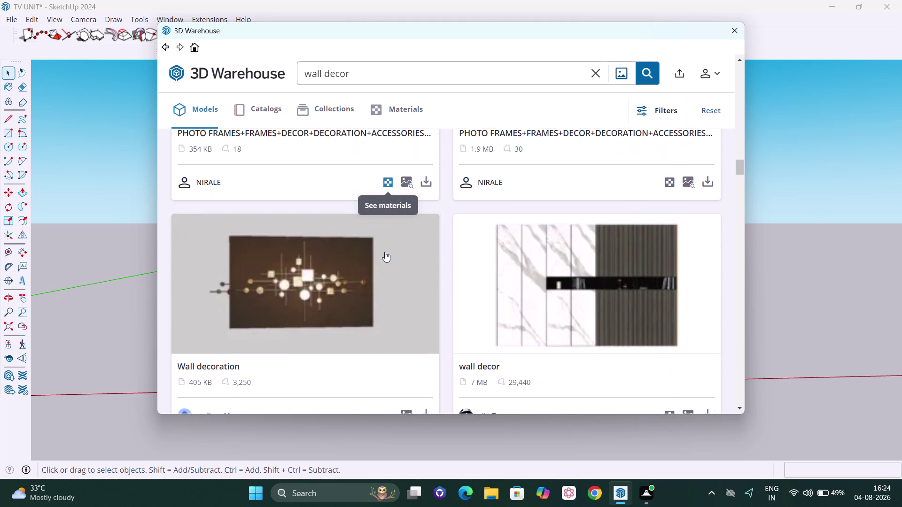
scroll(down, 3)
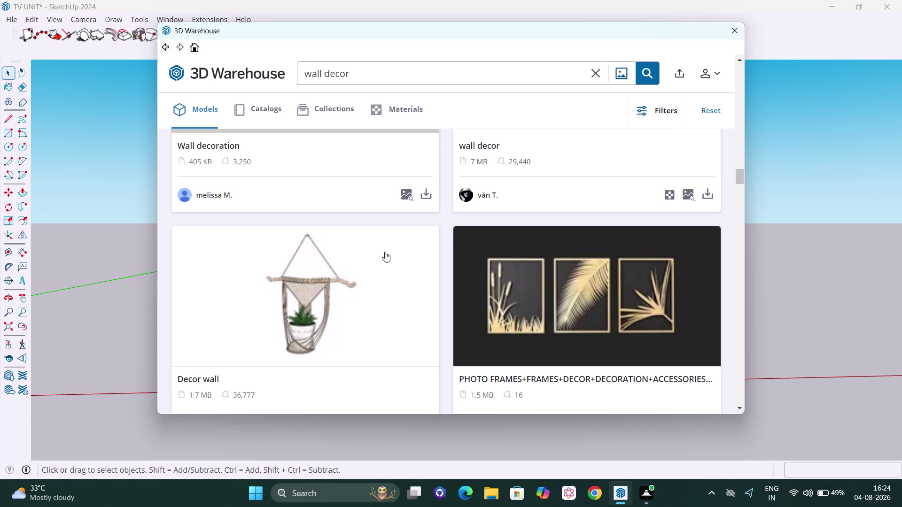
scroll(down, 3)
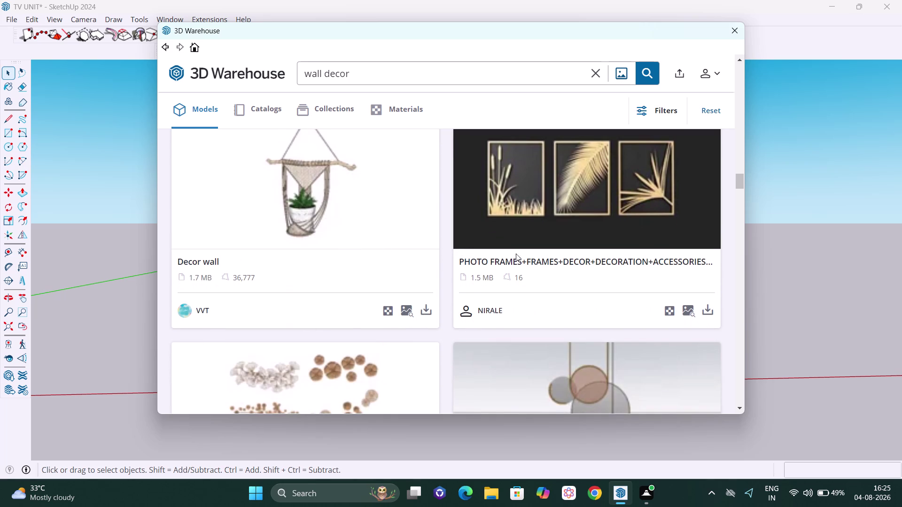
click(707, 306)
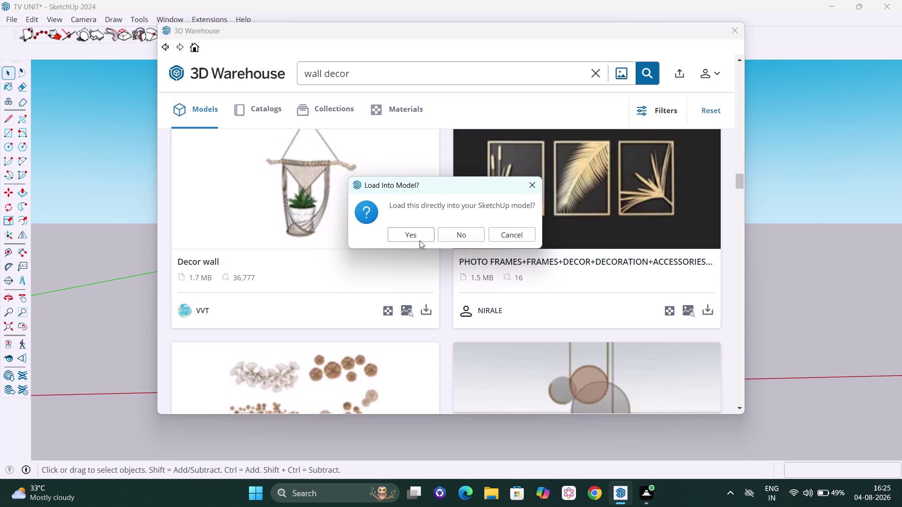
click(420, 237)
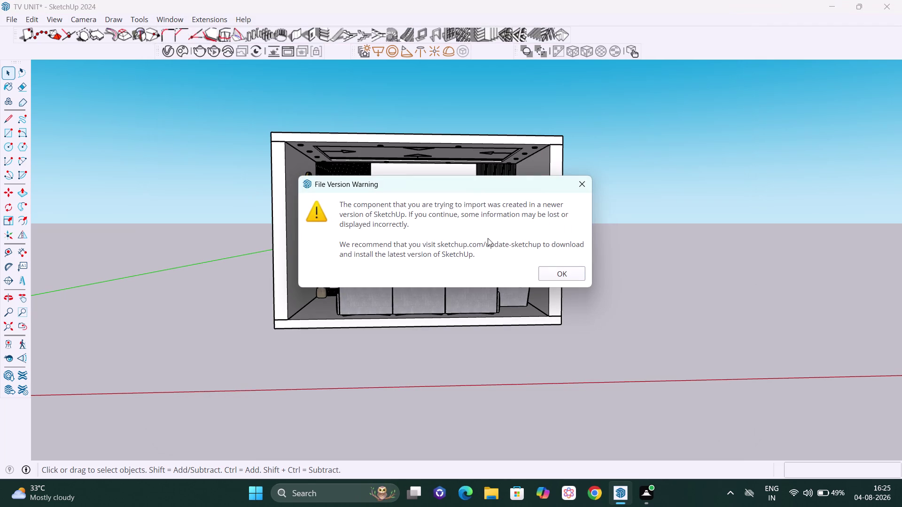
Dismiss the newer-version warning and place the imported frame set in the scene.
click(579, 268)
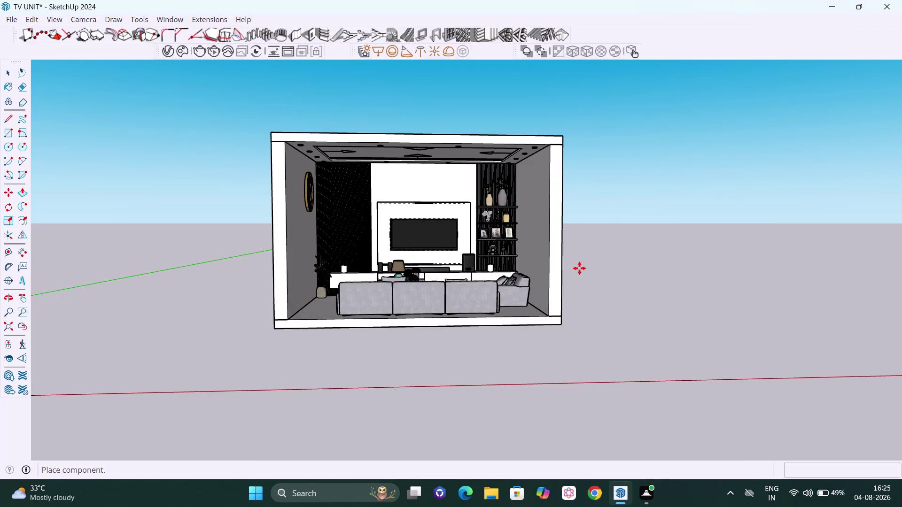
scroll(down, 3)
scroll(down, 3)
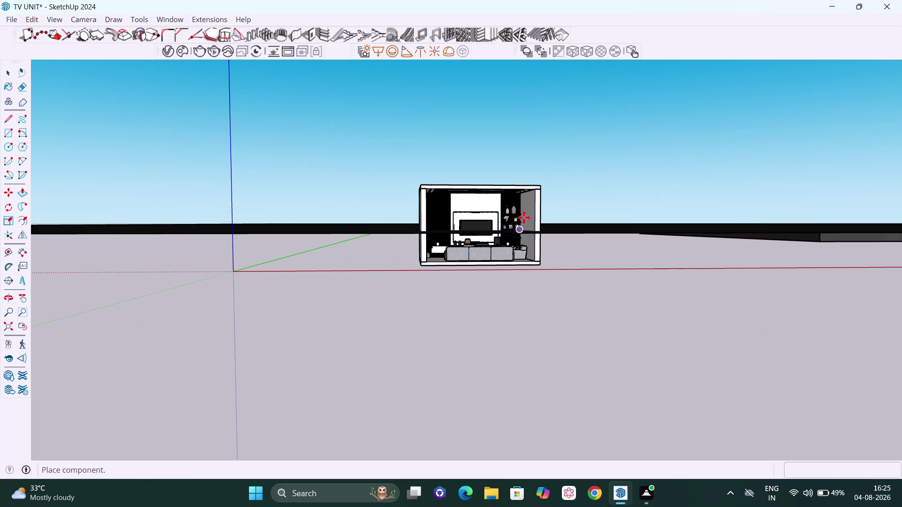
middle_drag(511, 221, 502, 262)
scroll(down, 3)
scroll(down, 3)
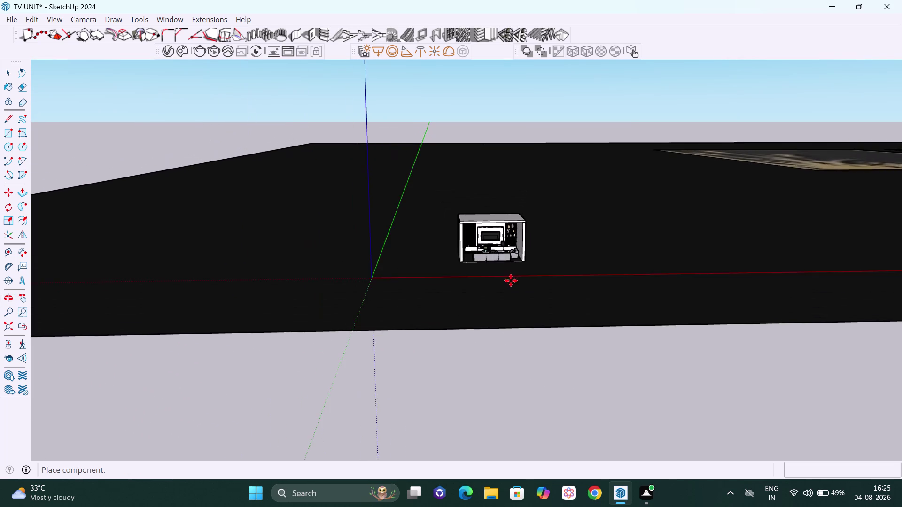
scroll(down, 3)
scroll(down, 3)
click(499, 308)
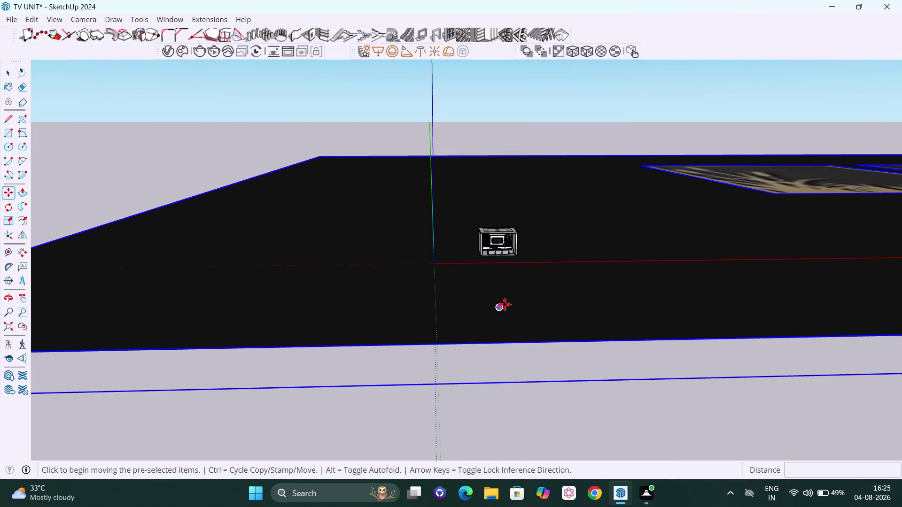
Select the placed frame board and its panels, viewing it from above.
scroll(down, 3)
scroll(down, 3)
scroll(down, 3)
scroll(down, 3)
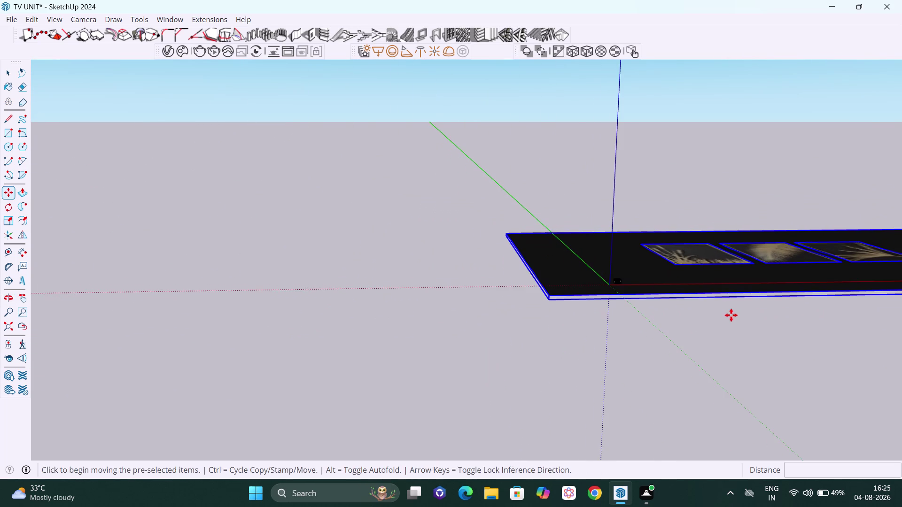
middle_drag(731, 314, 713, 320)
scroll(down, 3)
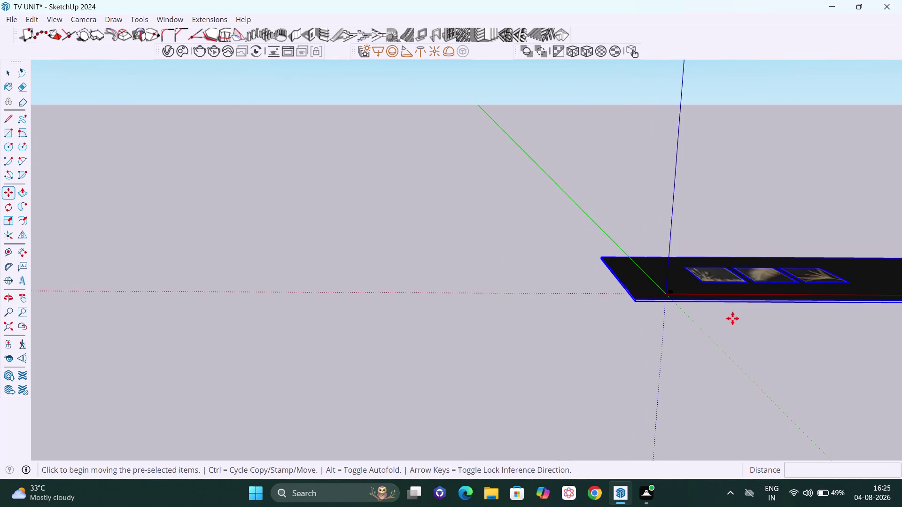
key(h)
drag(730, 319, 433, 300)
middle_drag(600, 293, 585, 332)
key(space)
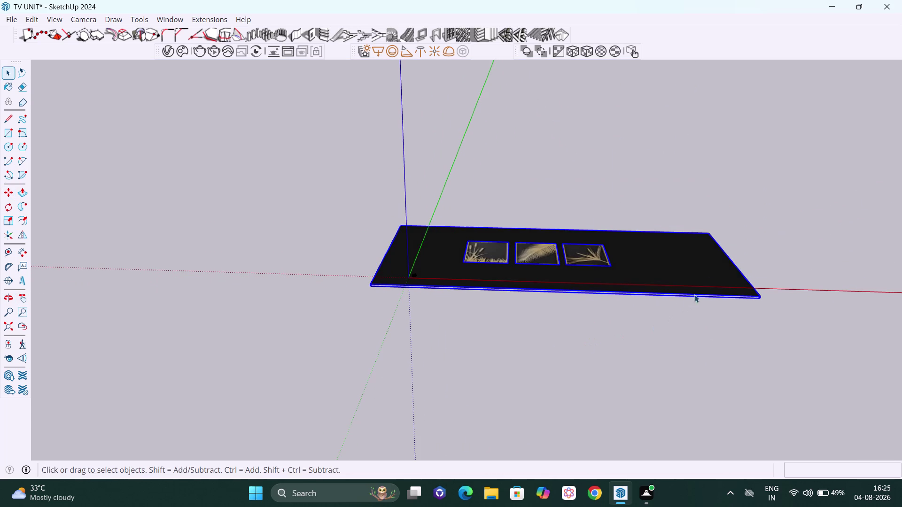
drag(780, 238, 785, 235)
middle_drag(725, 263, 697, 341)
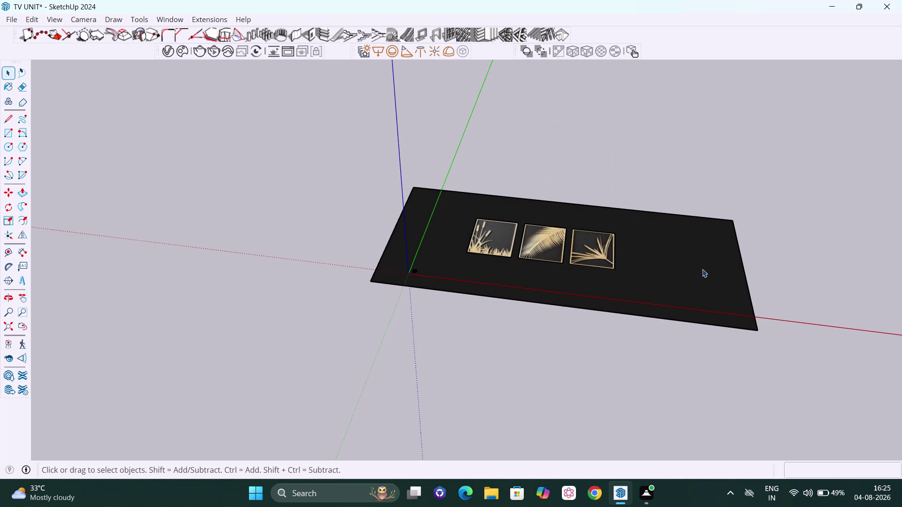
Open the frame group for editing and delete its black backing board.
click(702, 269)
double_click(702, 269)
click(702, 269)
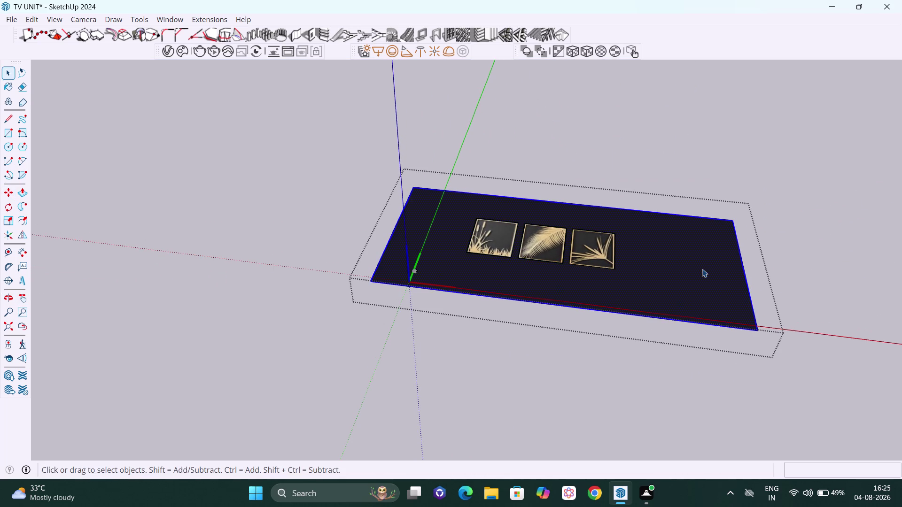
key(Delete)
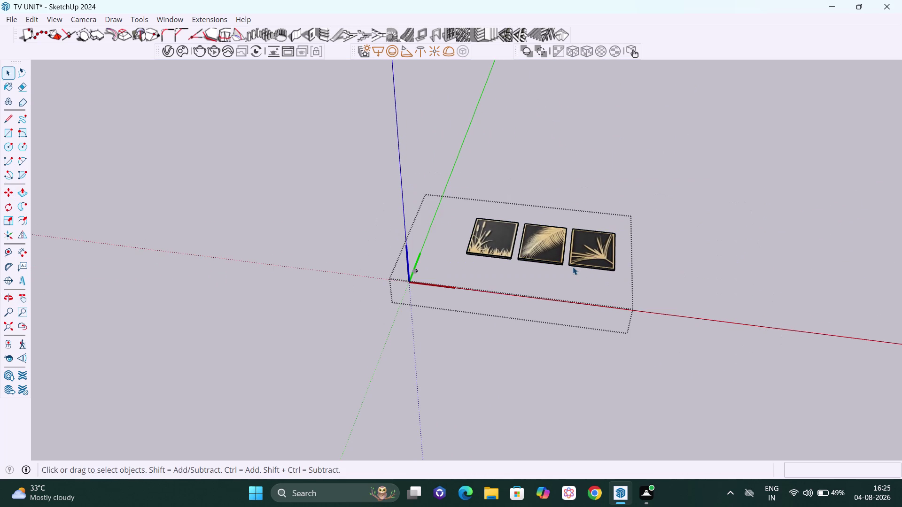
Shrink the three leaf-pattern panels lengthwise with the Scale tool's side grip.
scroll(up, 3)
scroll(up, 3)
middle_drag(439, 323, 573, 157)
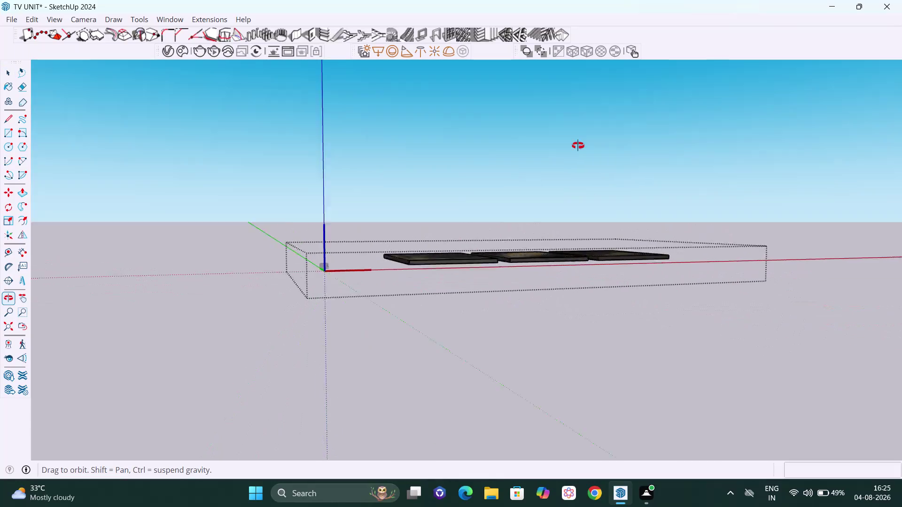
middle_drag(574, 157, 475, 346)
scroll(up, 3)
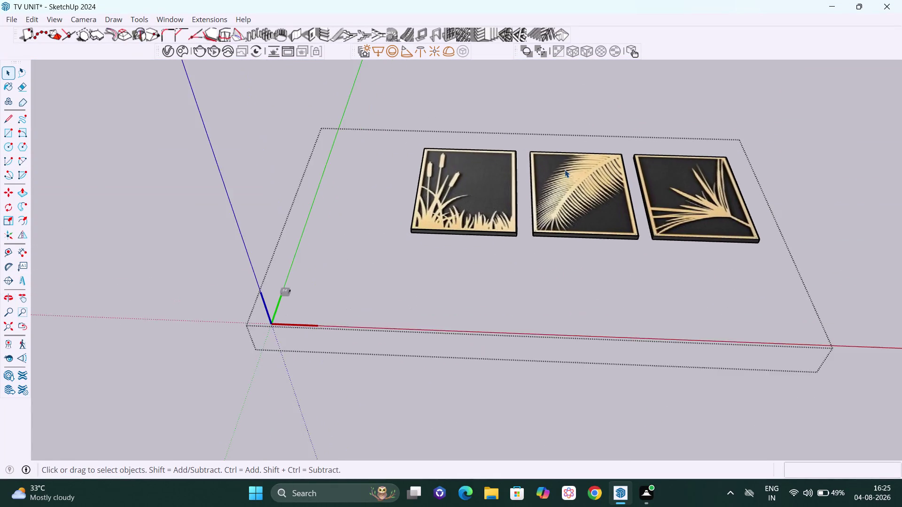
scroll(up, 3)
middle_drag(550, 221, 545, 254)
key(space)
drag(870, 169, 866, 169)
click(618, 190)
middle_drag(592, 203, 596, 235)
key(s)
middle_drag(490, 205, 493, 238)
scroll(up, 3)
scroll(up, 3)
scroll(down, 3)
middle_drag(382, 222, 573, 65)
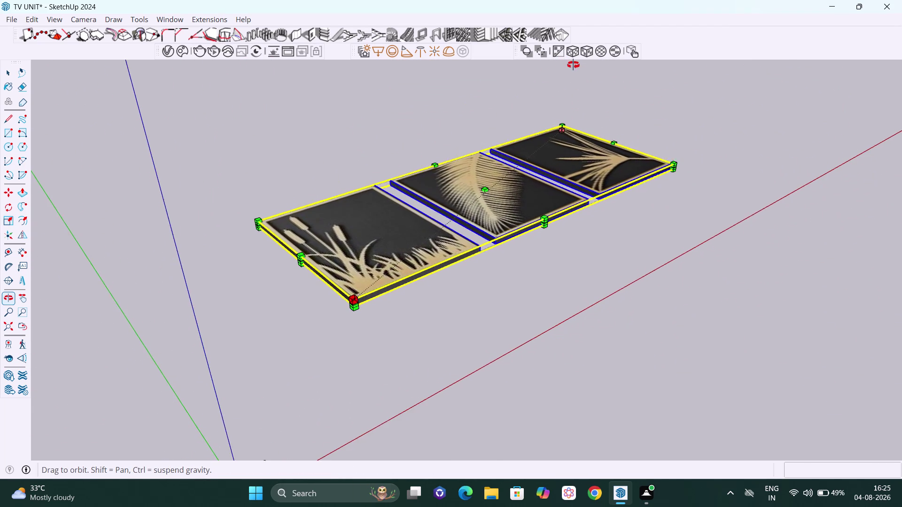
middle_drag(573, 65, 573, 67)
middle_drag(349, 309, 383, 262)
scroll(up, 3)
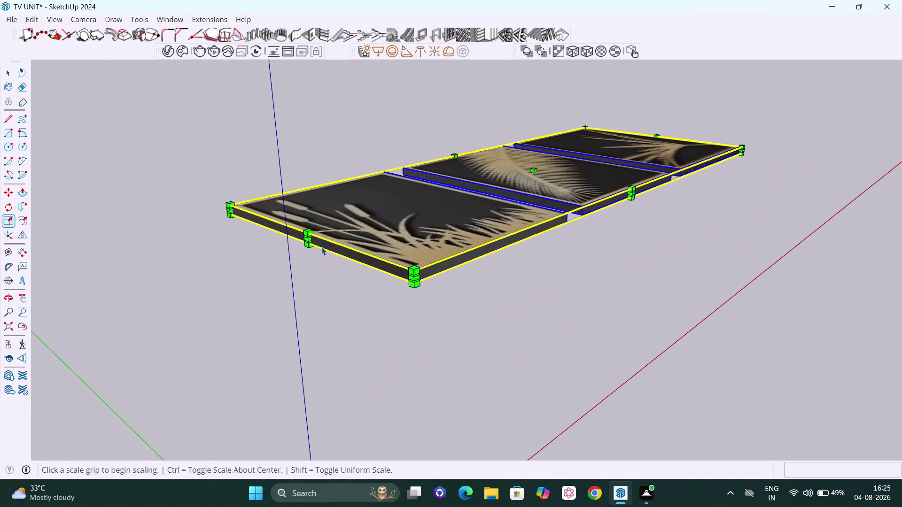
scroll(up, 3)
click(304, 236)
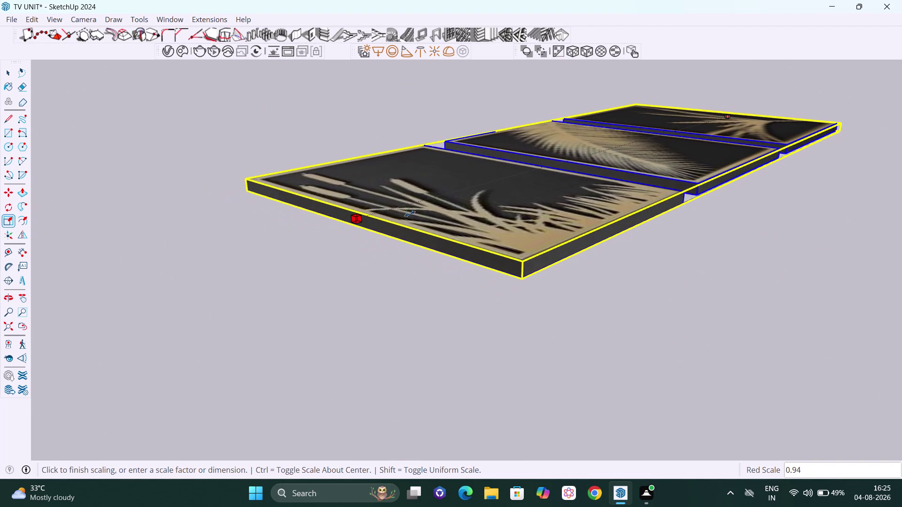
click(563, 178)
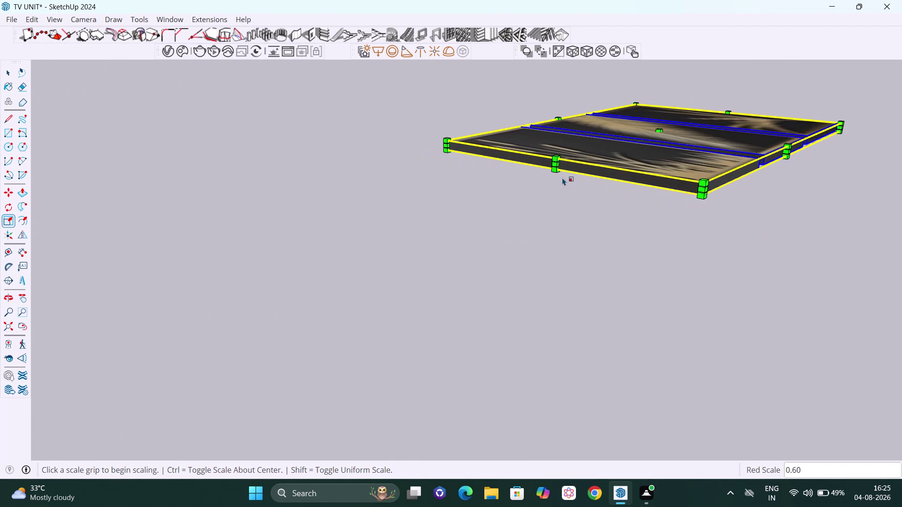
Re-centre the view on the panels and scale them narrower with the middle grip.
scroll(down, 3)
middle_drag(646, 198, 314, 169)
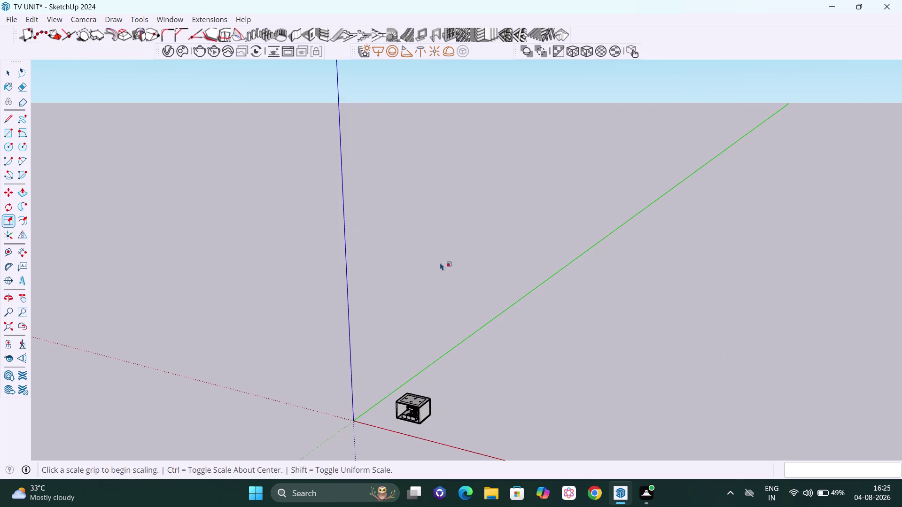
key(g)
drag(597, 294, 356, 233)
key(space)
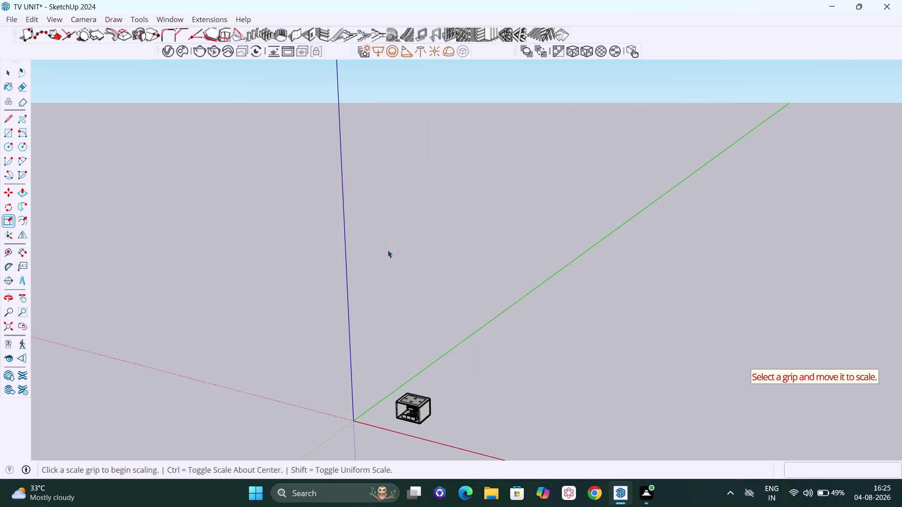
key(h)
drag(509, 268, 250, 200)
scroll(down, 3)
scroll(down, 3)
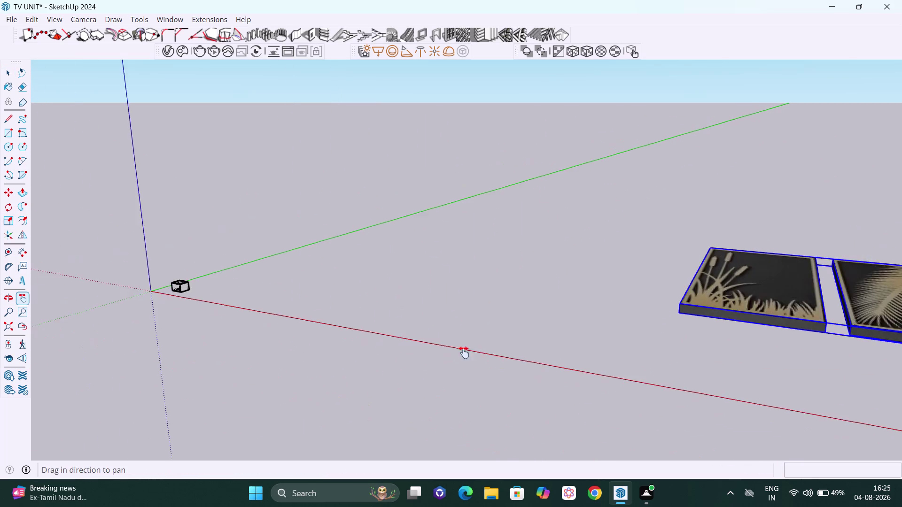
middle_drag(511, 365, 605, 366)
drag(607, 351, 389, 328)
drag(623, 312, 441, 313)
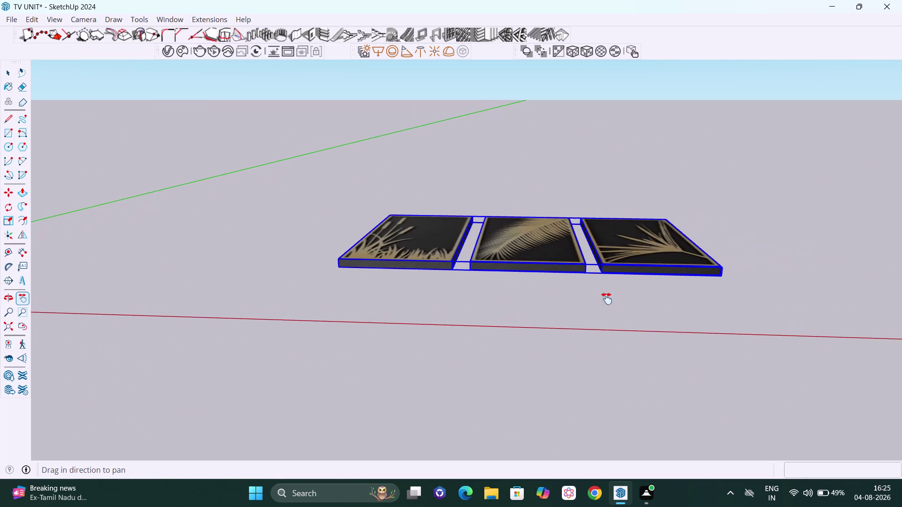
middle_drag(608, 298, 611, 326)
scroll(up, 3)
middle_drag(572, 264, 570, 288)
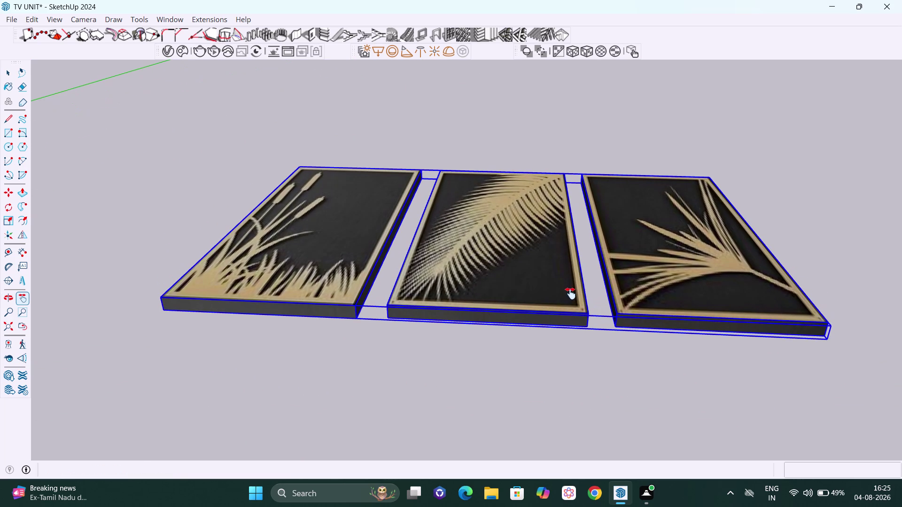
key(space)
key(s)
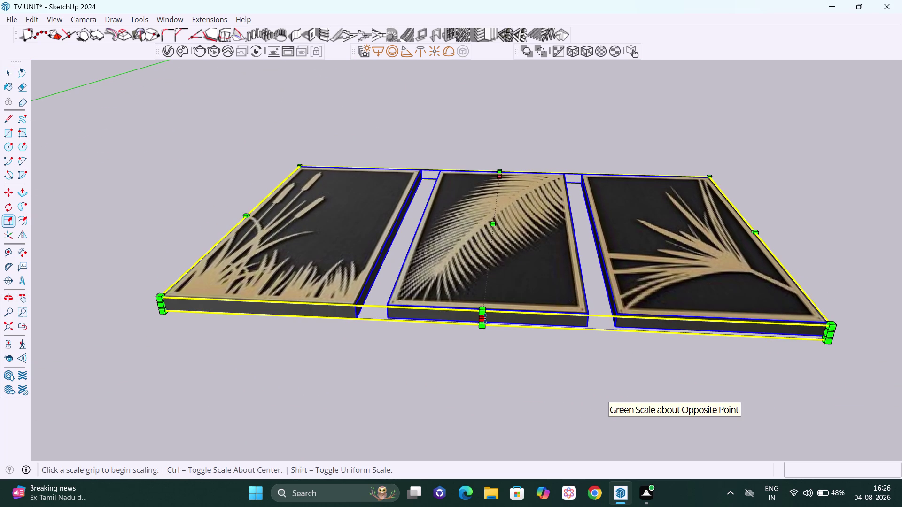
click(485, 318)
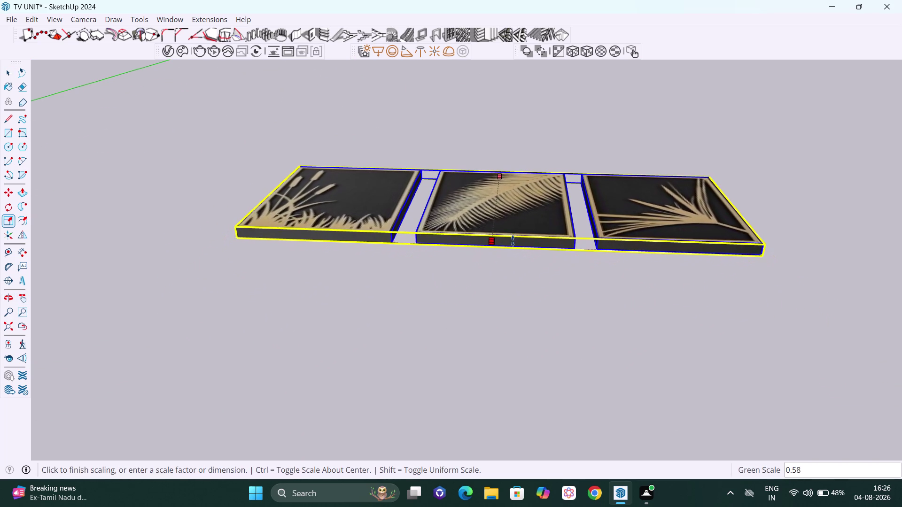
click(514, 230)
Shrink the panels in both length and width using a corner grip.
middle_drag(519, 234, 560, 311)
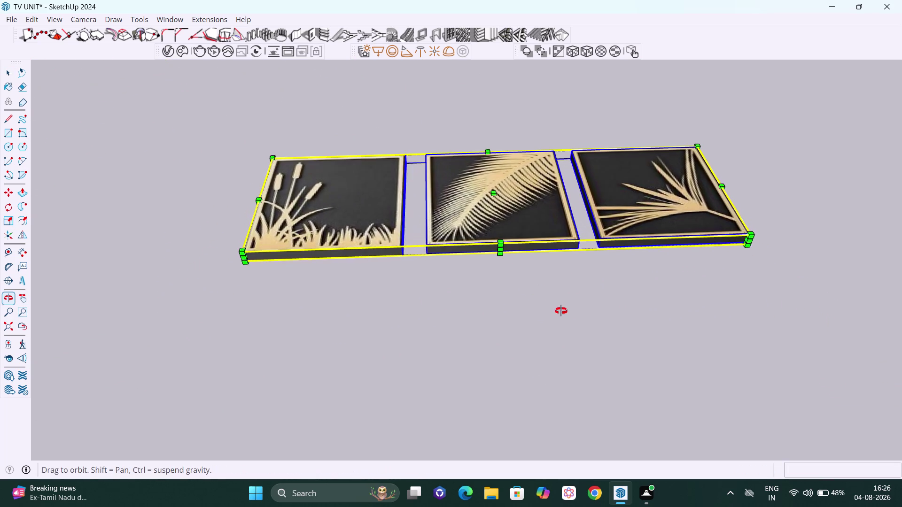
middle_drag(561, 311, 567, 314)
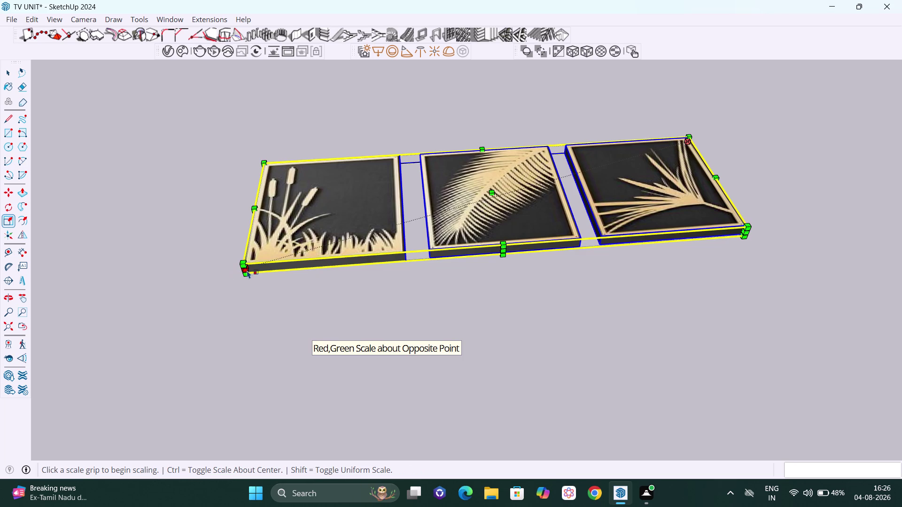
click(247, 270)
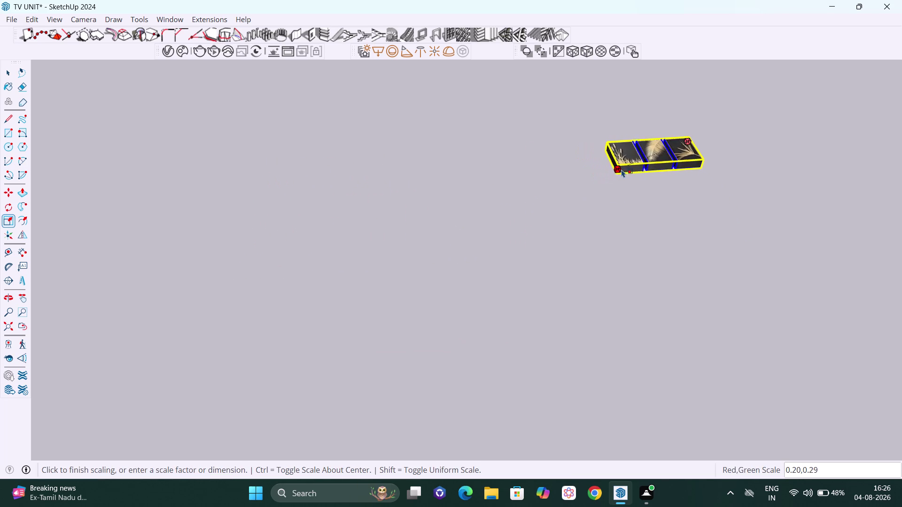
click(652, 161)
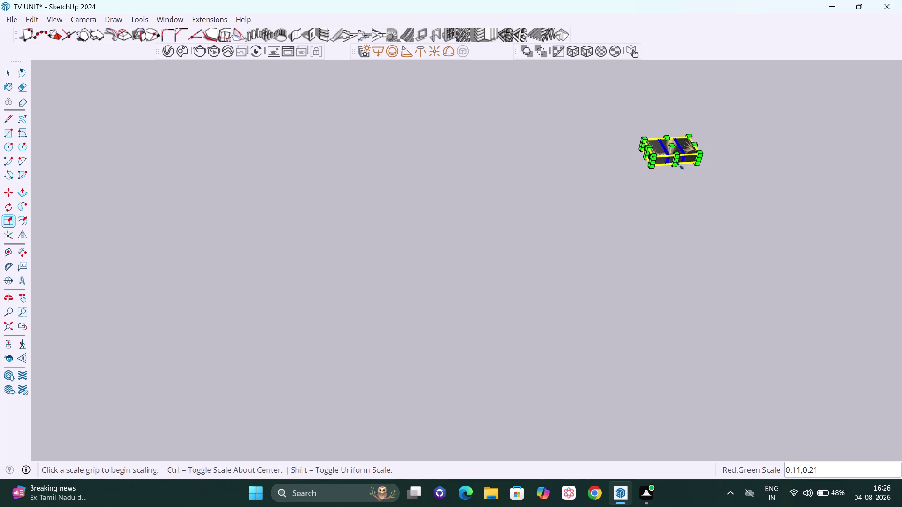
Flatten the panels to about a tenth of their depth with the blue grip.
middle_drag(733, 165, 710, 164)
scroll(up, 3)
scroll(up, 3)
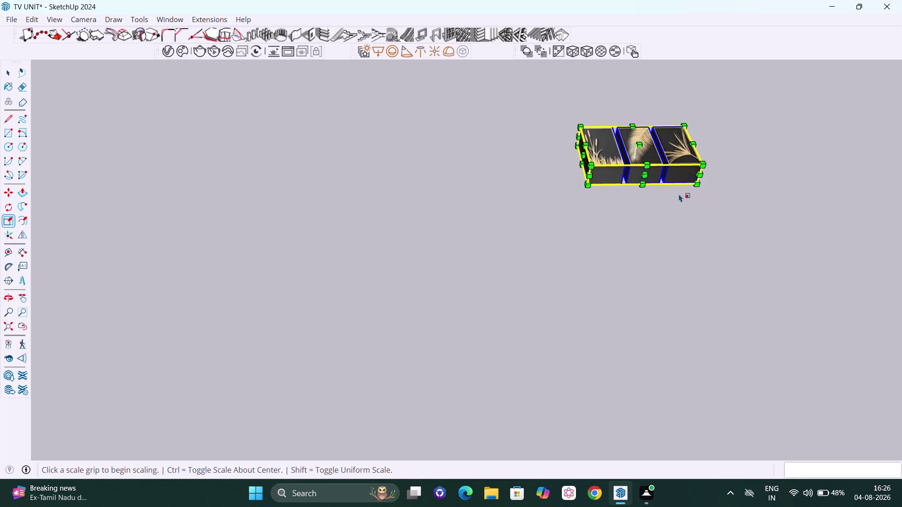
middle_drag(677, 184, 652, 155)
scroll(up, 3)
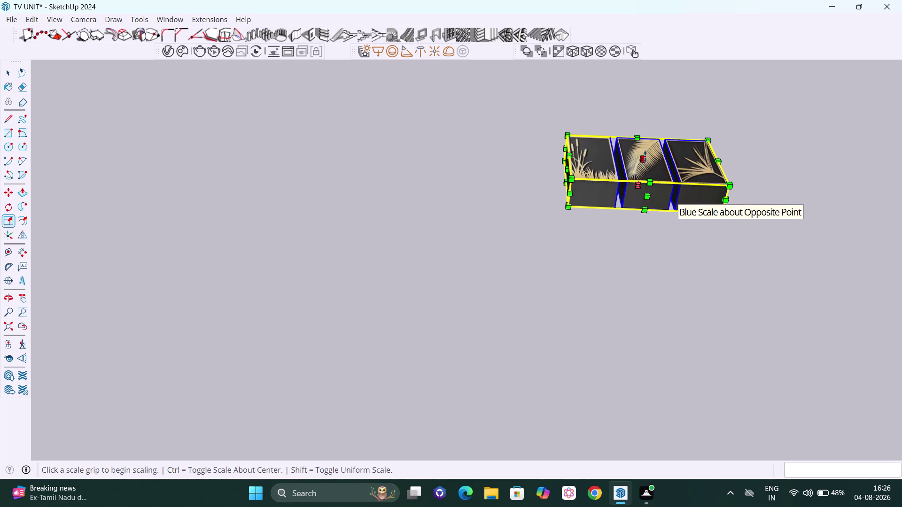
click(645, 157)
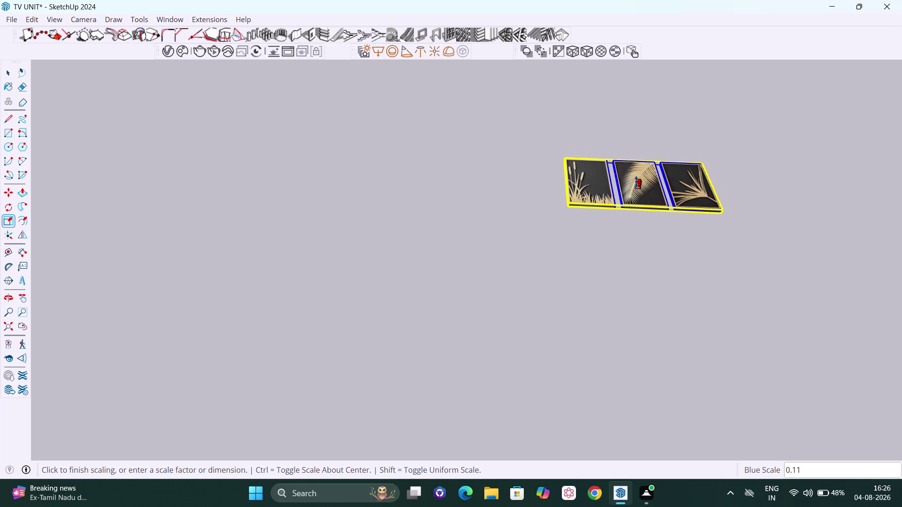
click(636, 182)
Orbit around the flattened panels to check their side and underside.
middle_drag(722, 206, 675, 179)
scroll(up, 3)
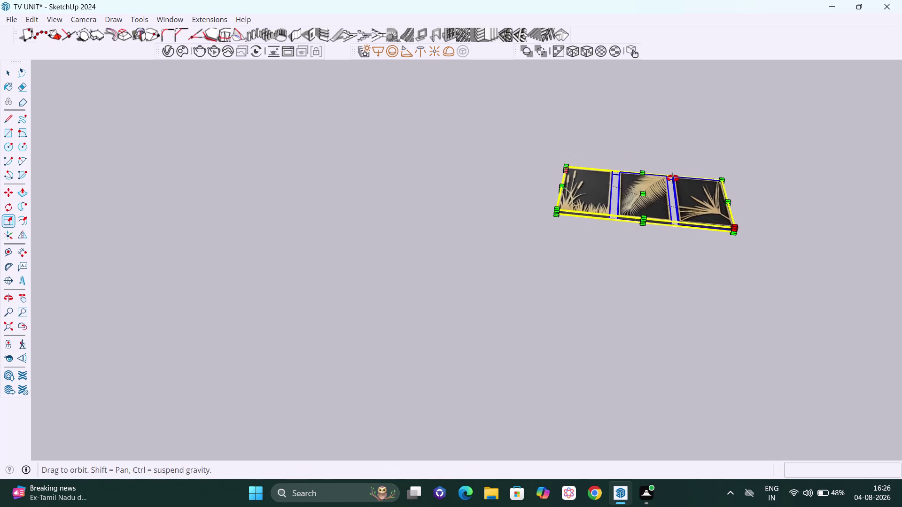
middle_drag(675, 179, 660, 176)
scroll(up, 3)
middle_drag(664, 239, 610, 84)
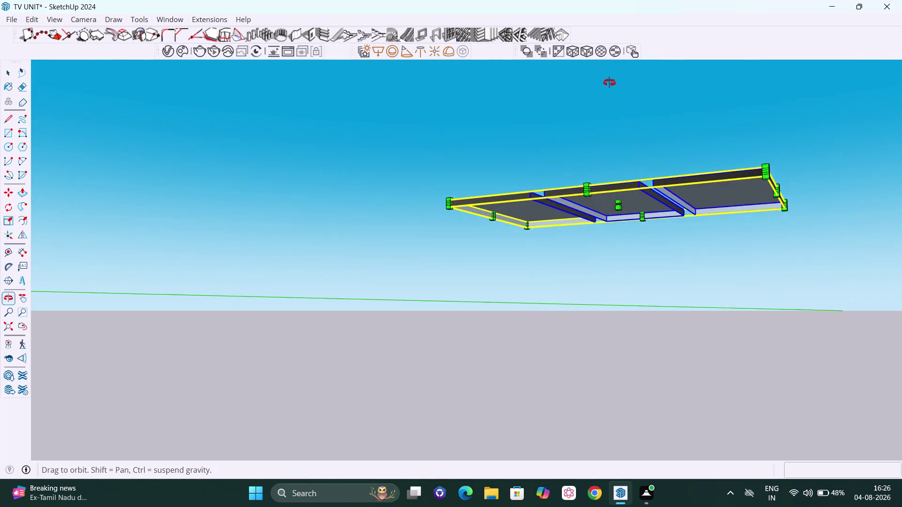
middle_drag(610, 83, 447, 13)
scroll(up, 3)
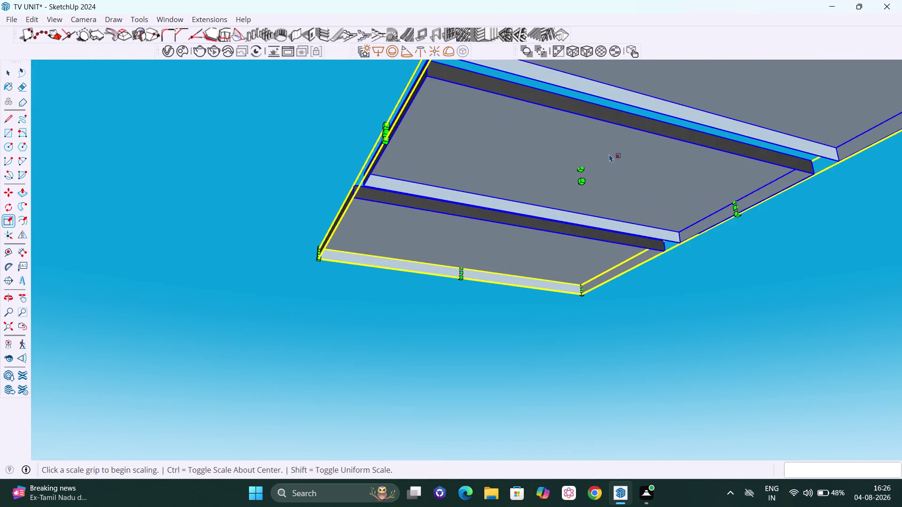
scroll(down, 3)
scroll(down, 3)
middle_drag(593, 154, 689, 257)
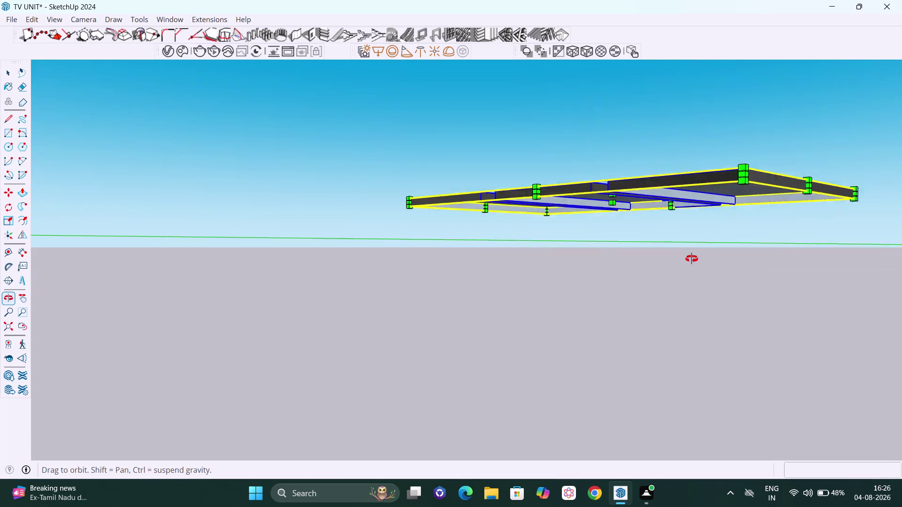
middle_drag(689, 256, 728, 218)
key(space)
Orbit toward the model origin and select the small art panel group.
click(758, 259)
scroll(up, 3)
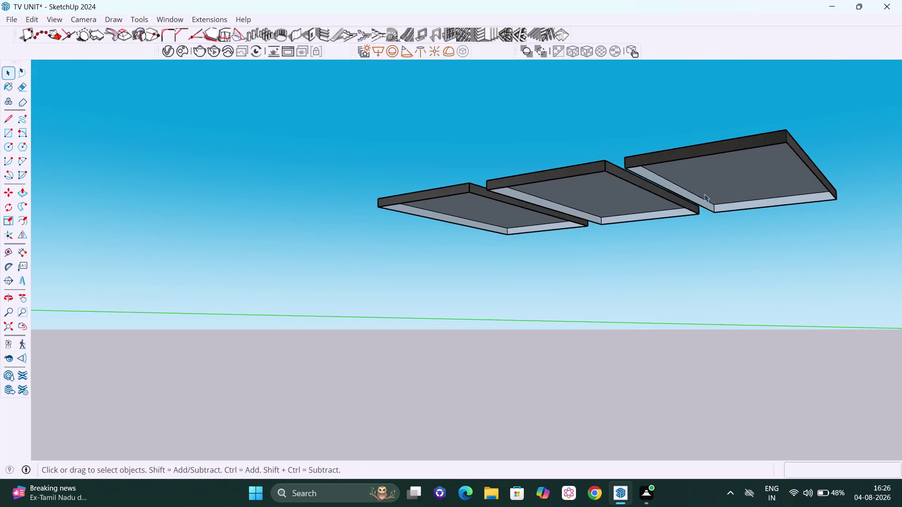
middle_drag(704, 192, 342, 221)
scroll(down, 3)
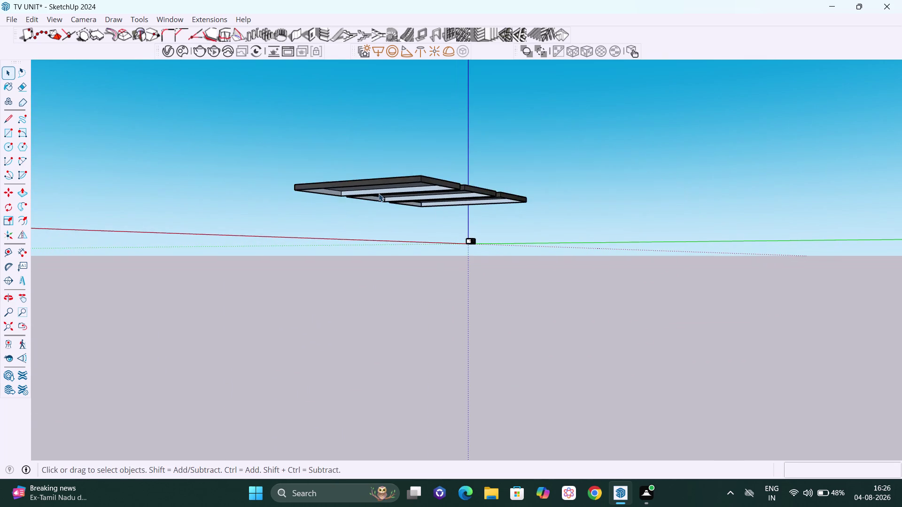
middle_drag(480, 178, 364, 218)
scroll(down, 3)
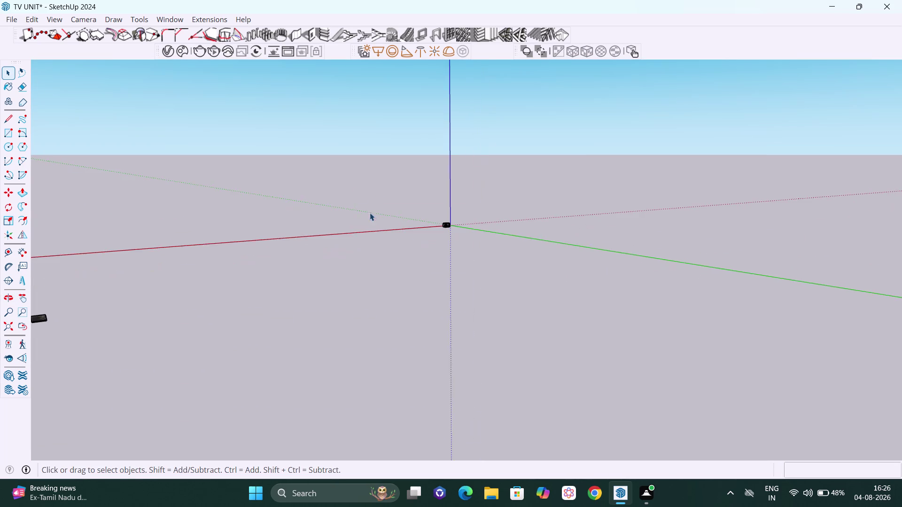
scroll(down, 3)
middle_drag(122, 271, 378, 295)
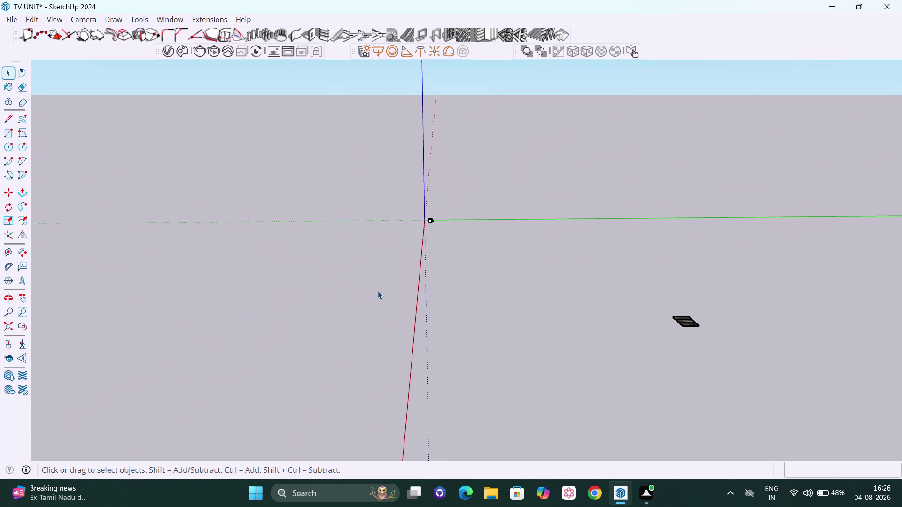
middle_drag(409, 321, 452, 343)
click(742, 346)
scroll(up, 3)
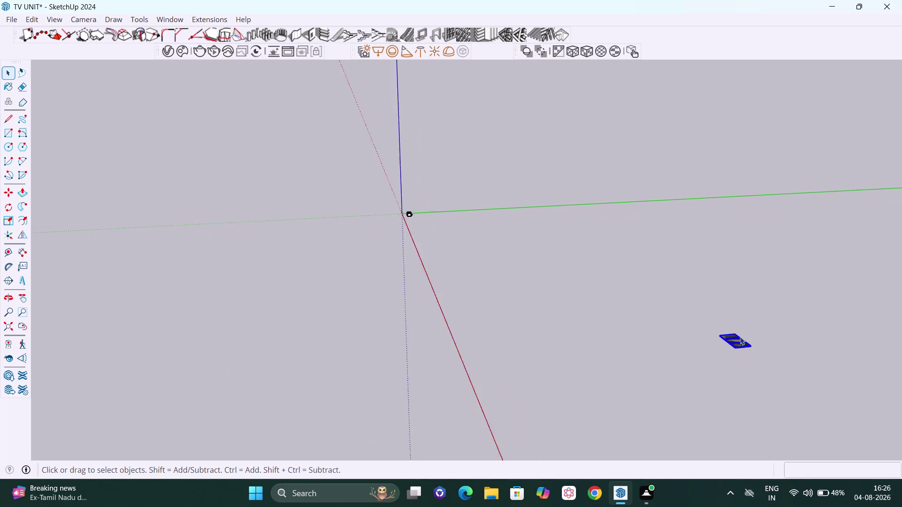
scroll(up, 3)
Move the panel group about 15,350 inches to beside the origin, then zoom extents.
key(m)
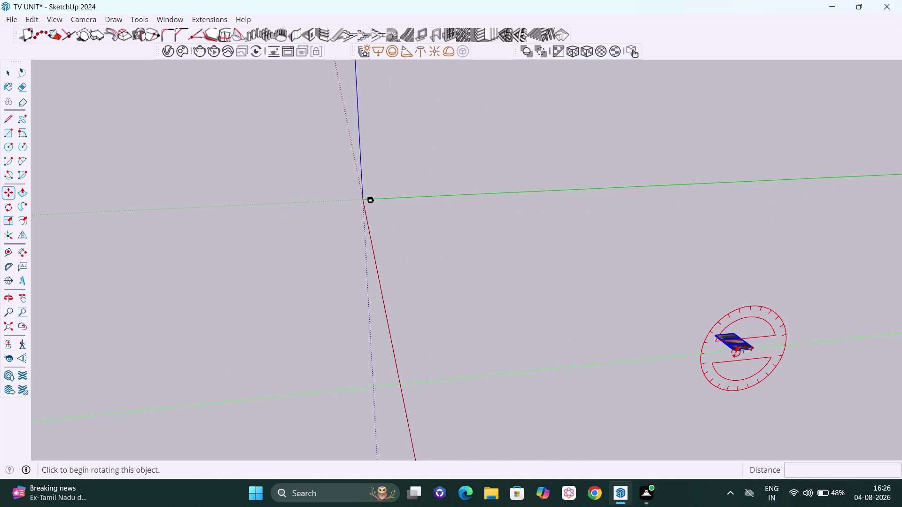
click(736, 352)
key(Escape)
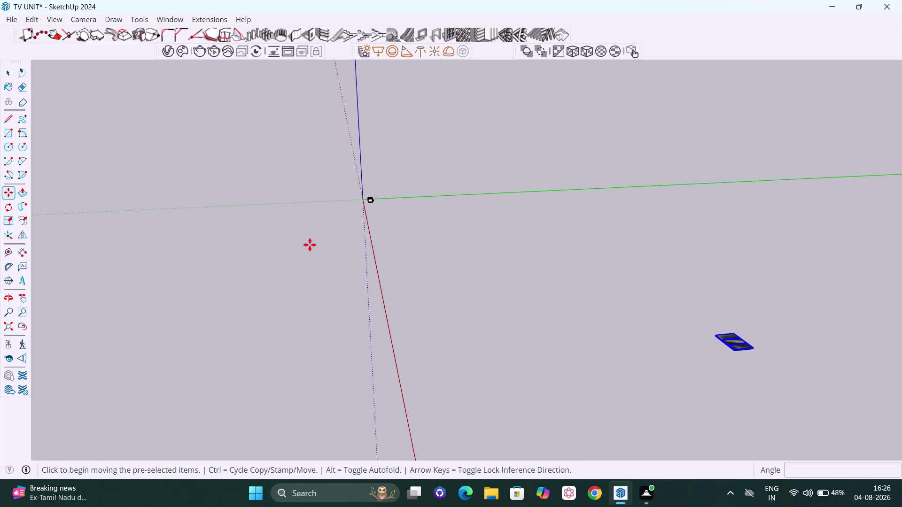
scroll(up, 3)
scroll(up, 3)
scroll(up, 3)
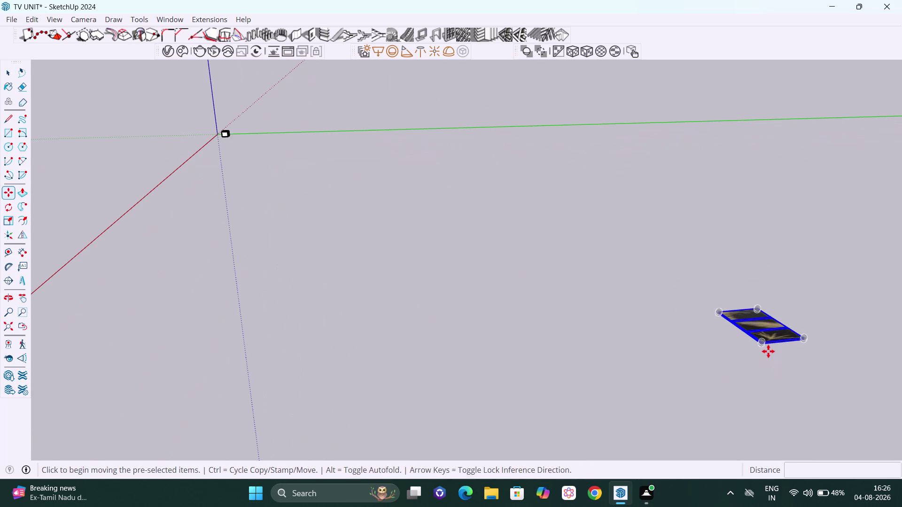
key(m)
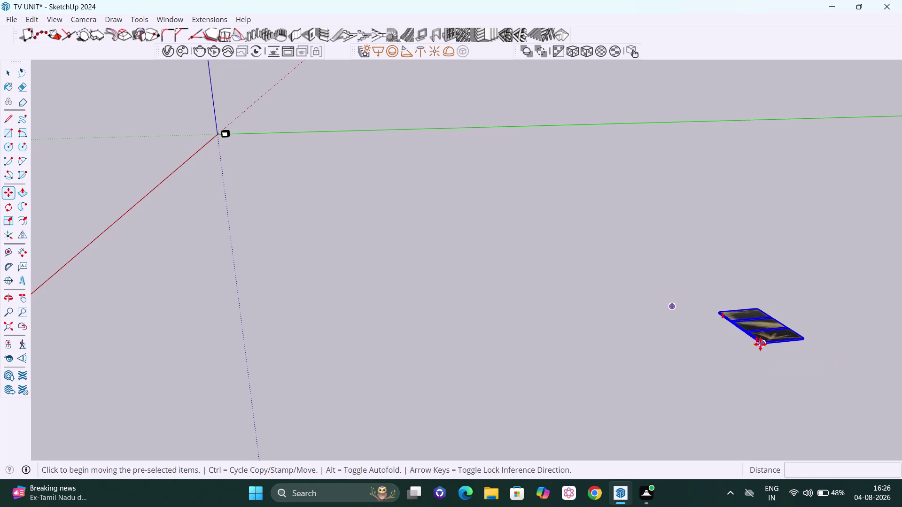
click(760, 344)
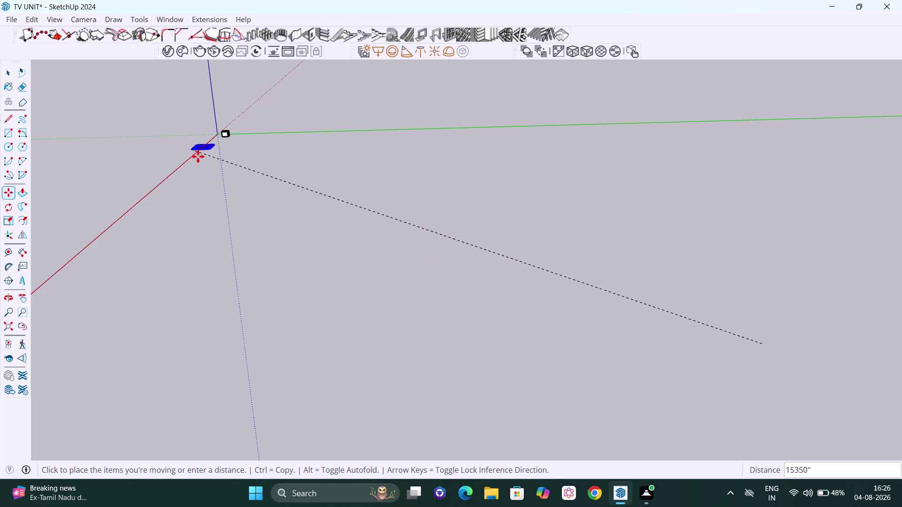
click(208, 151)
key(space)
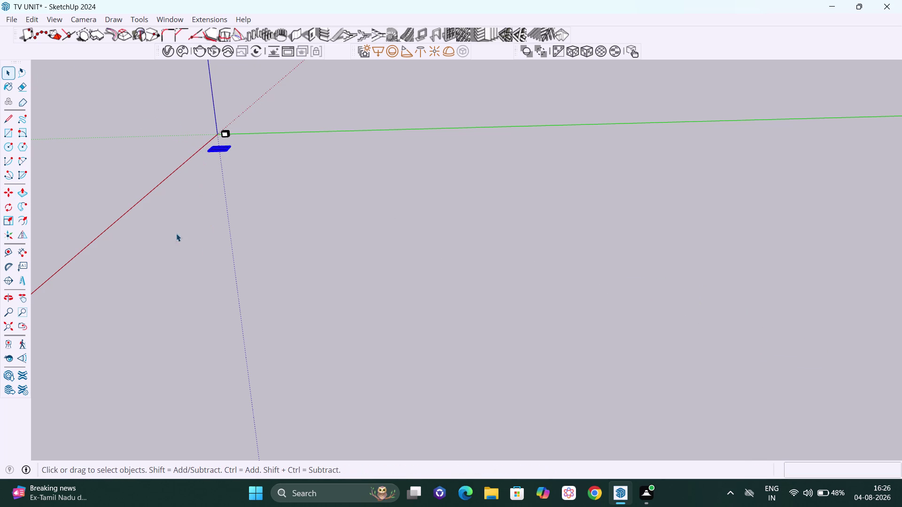
scroll(down, 3)
middle_drag(159, 246, 198, 243)
click(10, 323)
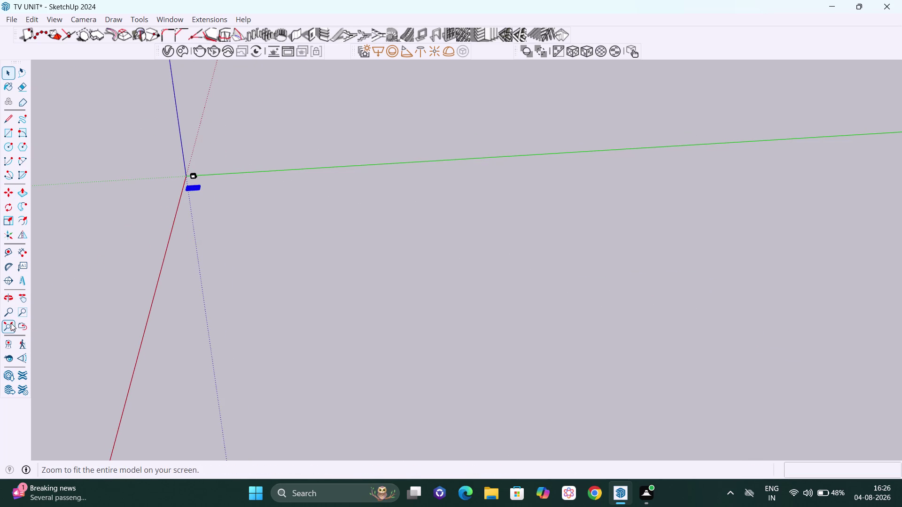
Scale the three art panels down to roughly 0.11 by 0.19 from a corner grip.
scroll(down, 3)
middle_drag(253, 279, 416, 217)
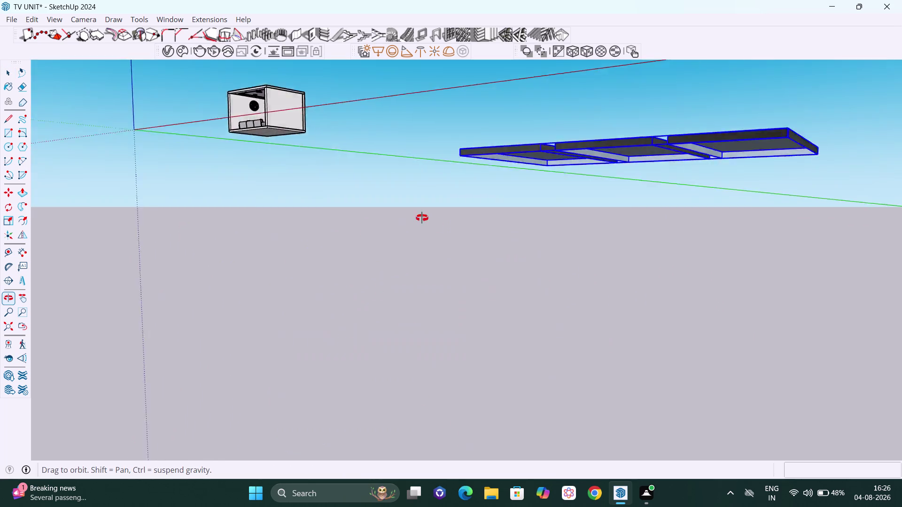
middle_drag(416, 217, 533, 278)
scroll(down, 3)
middle_drag(569, 245, 645, 254)
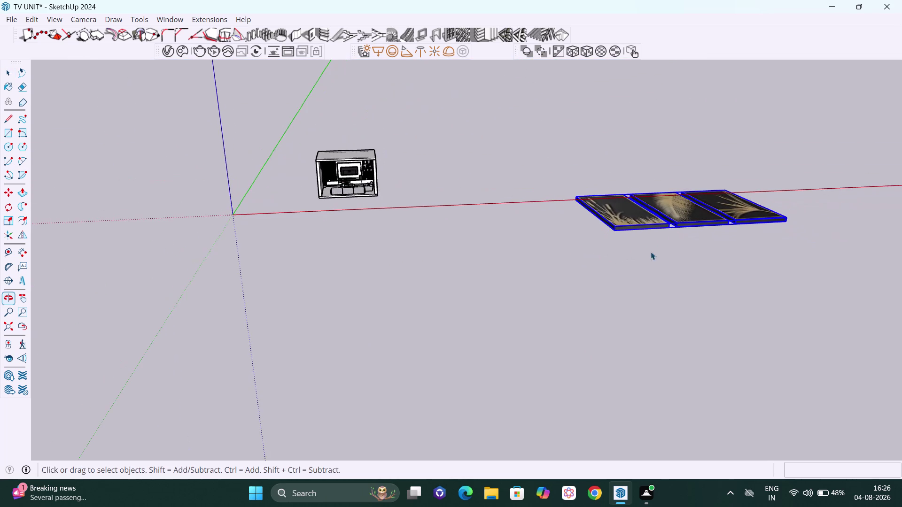
scroll(up, 3)
middle_drag(674, 233, 655, 243)
scroll(up, 3)
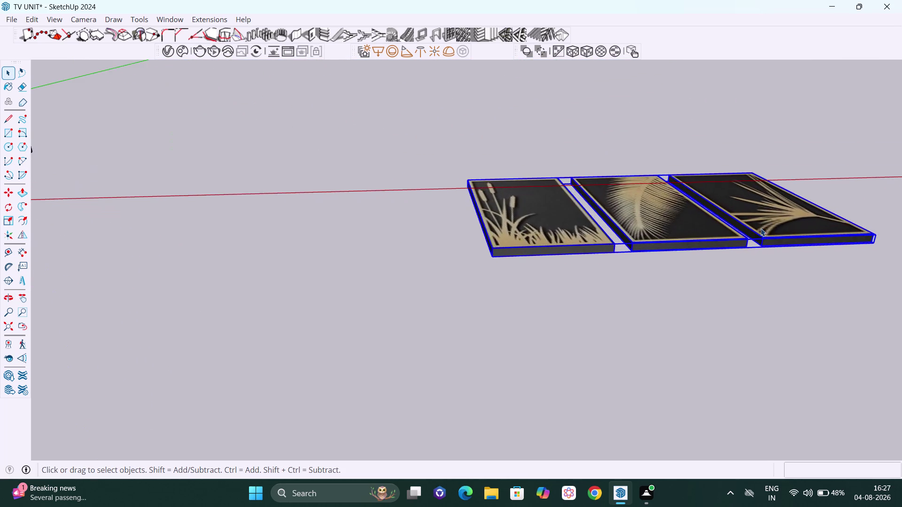
middle_drag(751, 231, 685, 241)
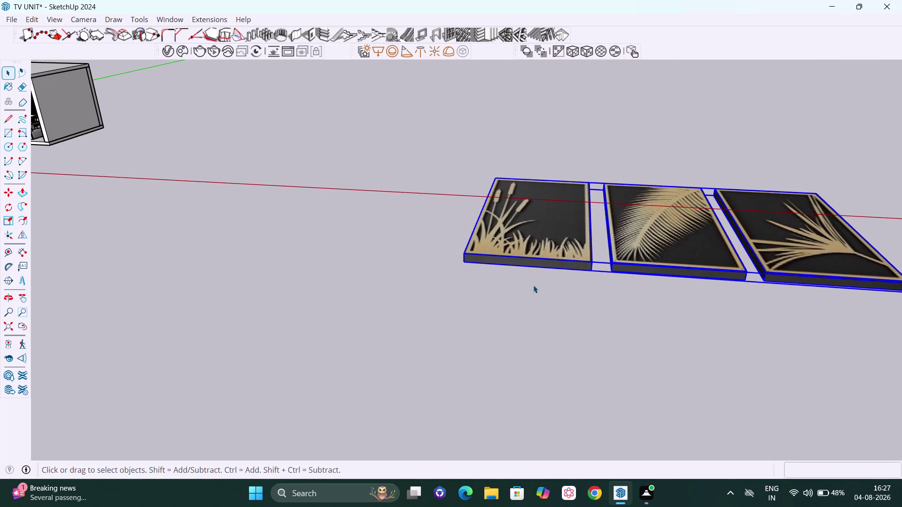
key(s)
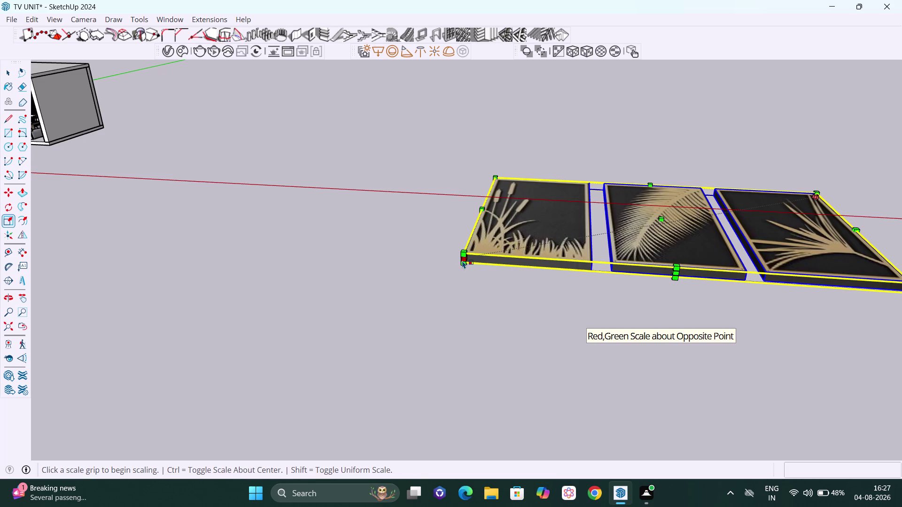
drag(462, 261, 593, 245)
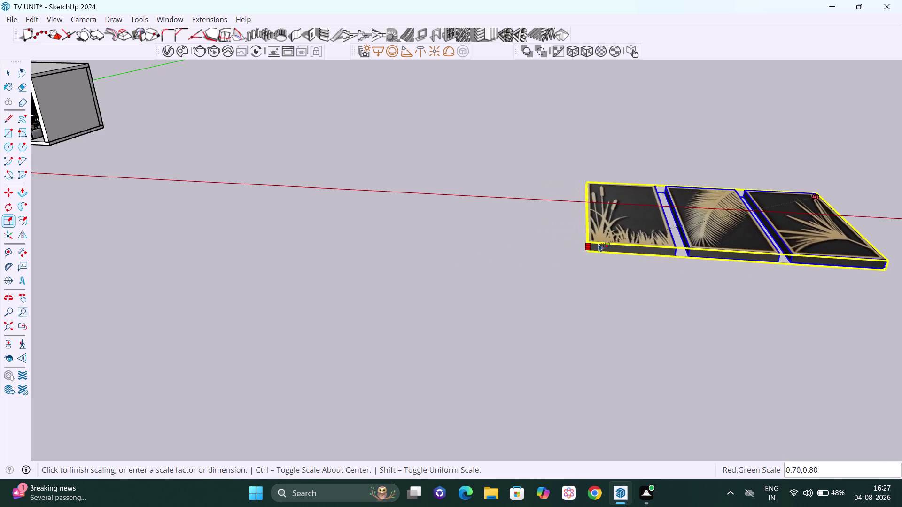
drag(593, 245, 748, 216)
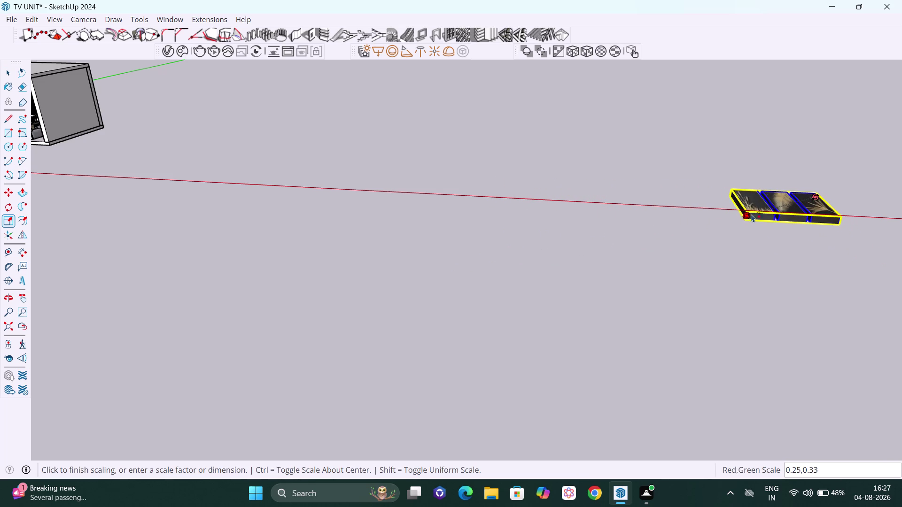
drag(747, 216, 803, 205)
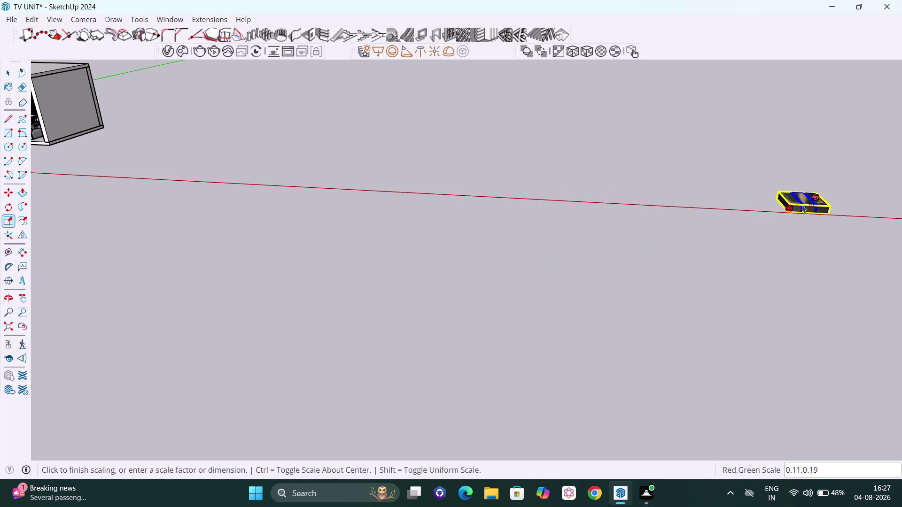
Pan and zoom in to inspect the shrunken box-like panels.
key(h)
drag(810, 254, 508, 274)
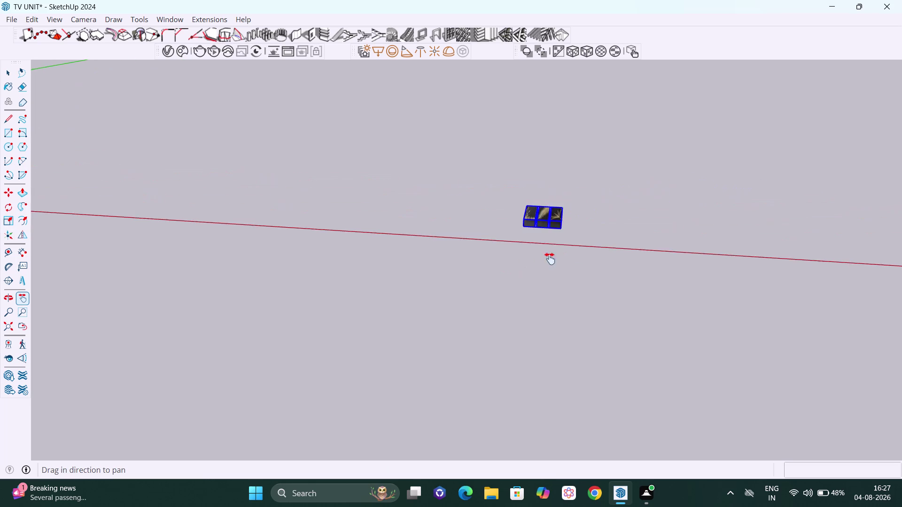
scroll(up, 3)
scroll(up, 3)
scroll(up, 3)
scroll(up, 3)
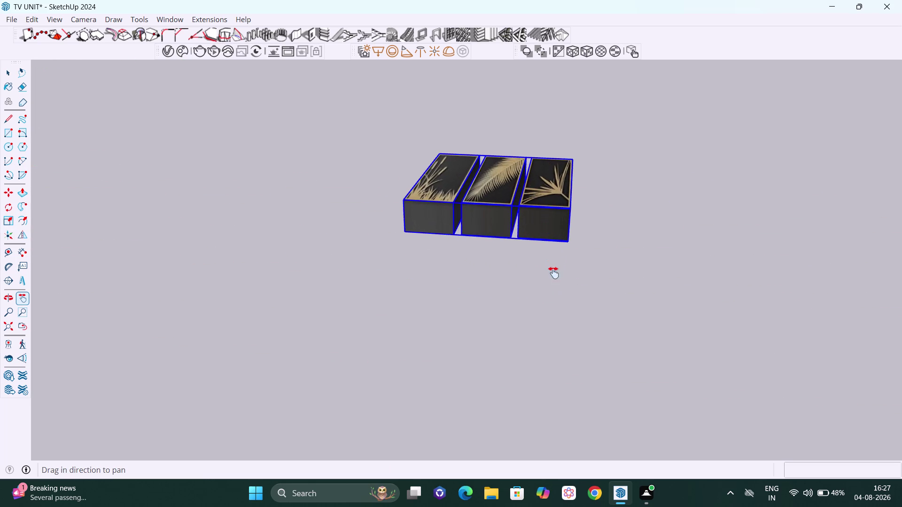
middle_drag(572, 233, 572, 204)
scroll(up, 3)
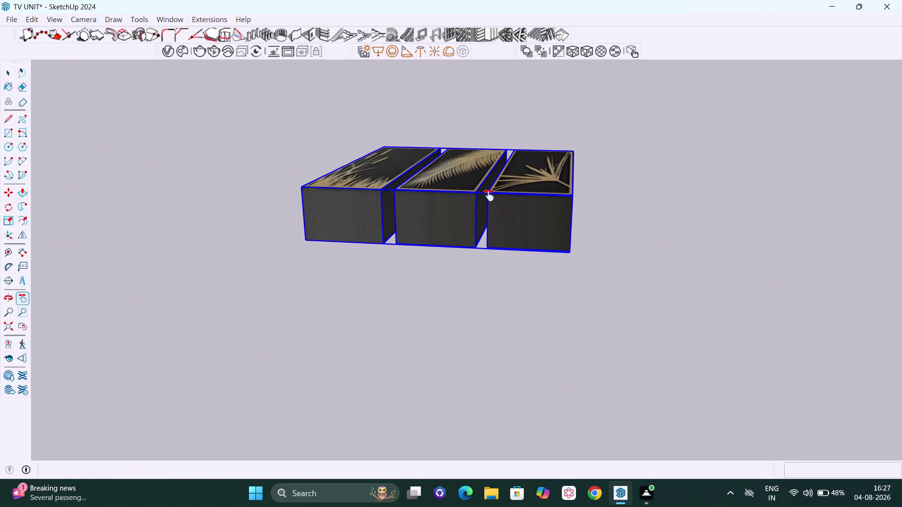
key(Escape)
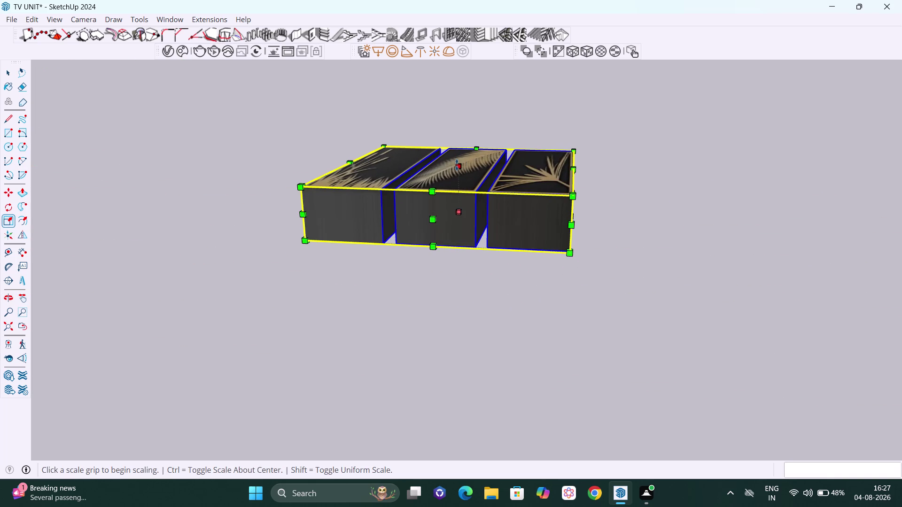
Make the three art panels much thinner and shrink them to about a third of their size.
click(458, 168)
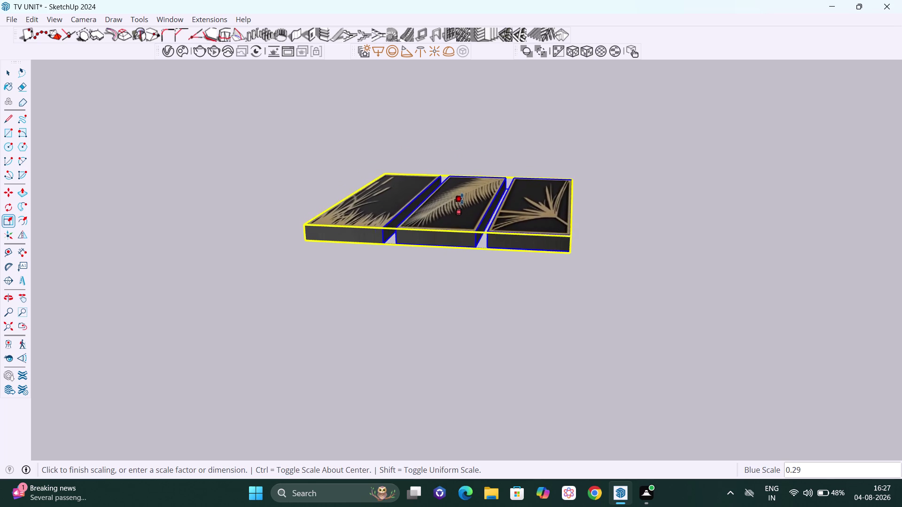
click(464, 207)
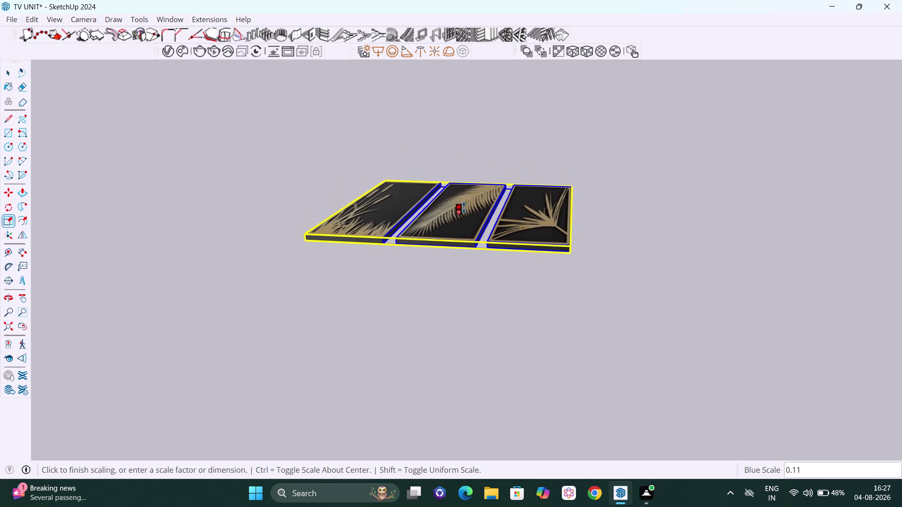
middle_drag(463, 206, 532, 246)
scroll(up, 3)
middle_drag(305, 293, 322, 293)
drag(310, 292, 322, 288)
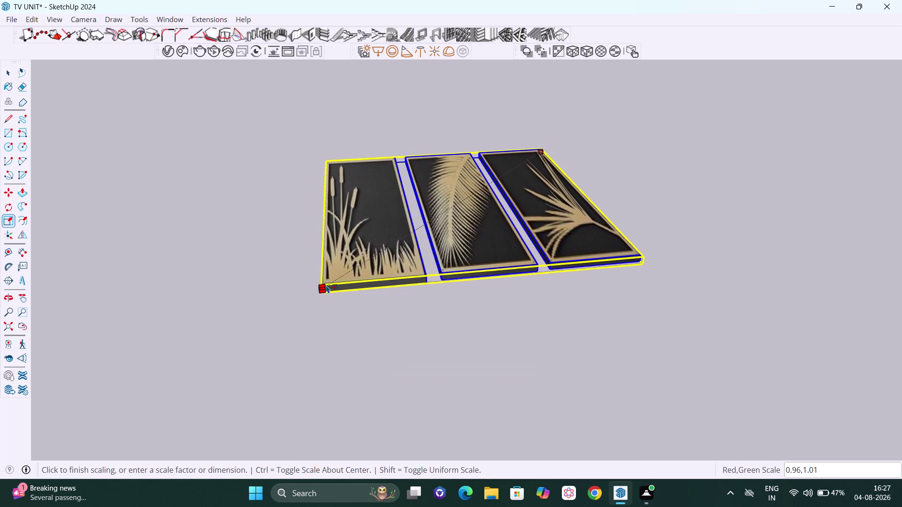
drag(322, 288, 459, 198)
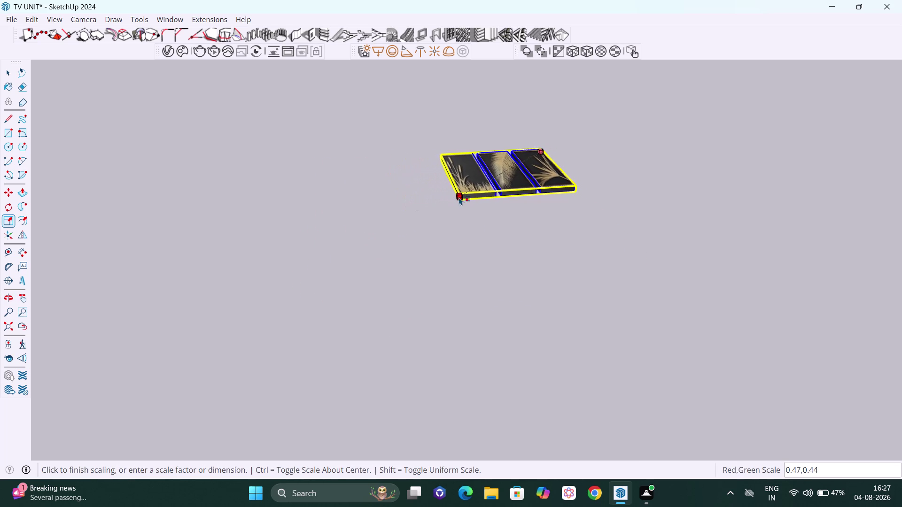
drag(459, 198, 474, 191)
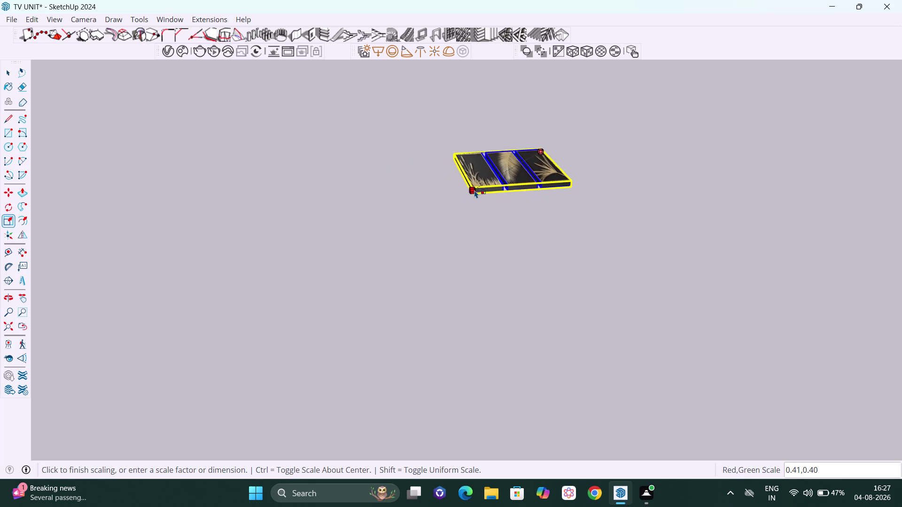
drag(474, 191, 481, 187)
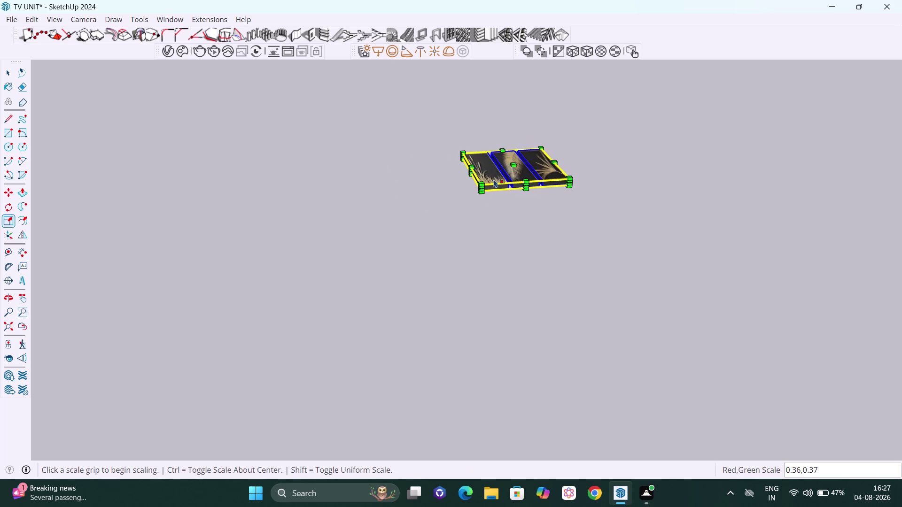
Reframe the view on the panels and fine-tune their thickness with Scale.
middle_drag(630, 180, 538, 193)
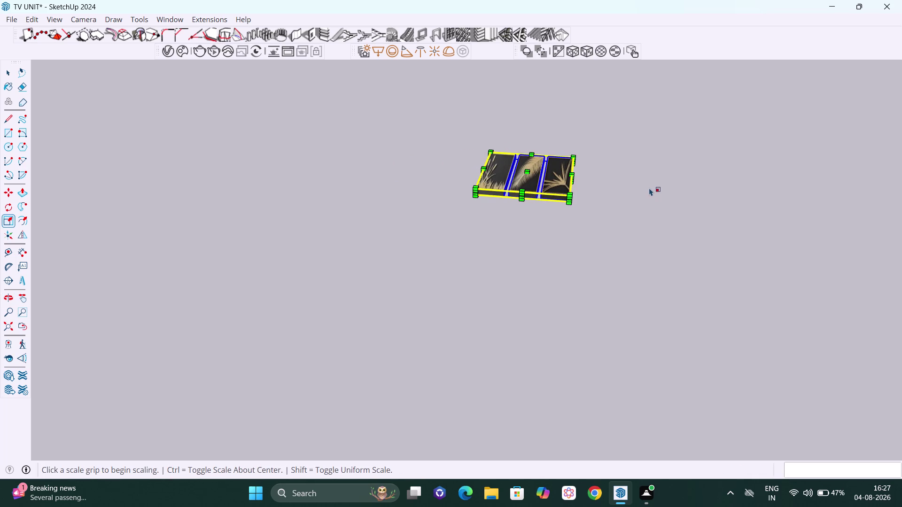
key(h)
drag(640, 180, 524, 172)
middle_drag(478, 199, 517, 181)
scroll(up, 3)
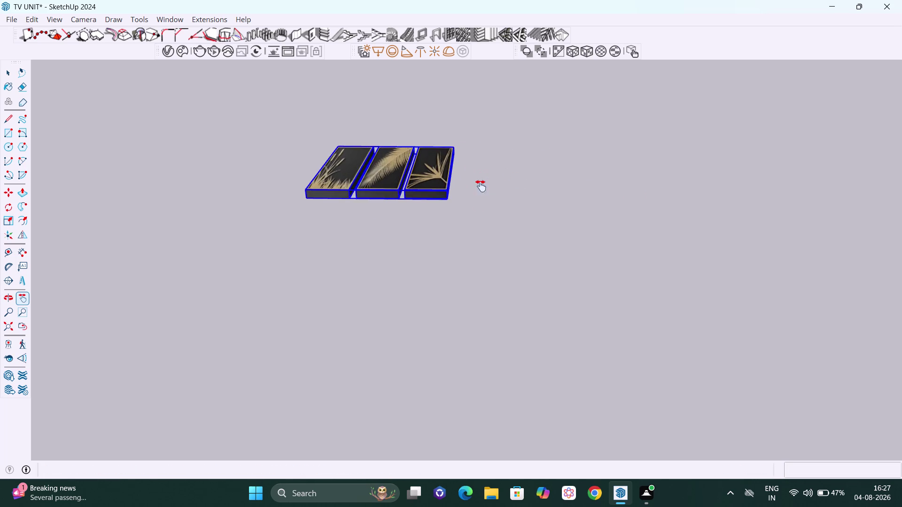
scroll(up, 3)
middle_drag(406, 217, 452, 195)
key(Escape)
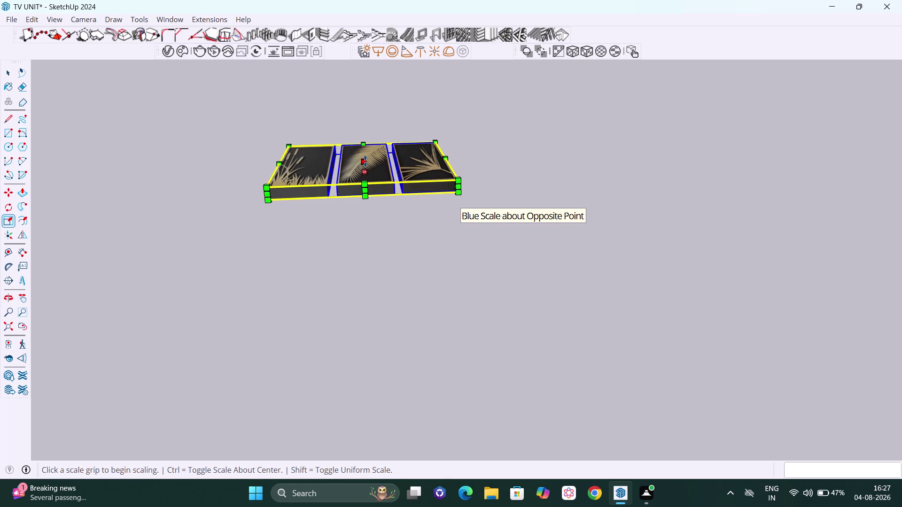
drag(365, 161, 366, 169)
key(space)
Select the three art panels and start moving them with Move (M).
scroll(down, 3)
scroll(down, 3)
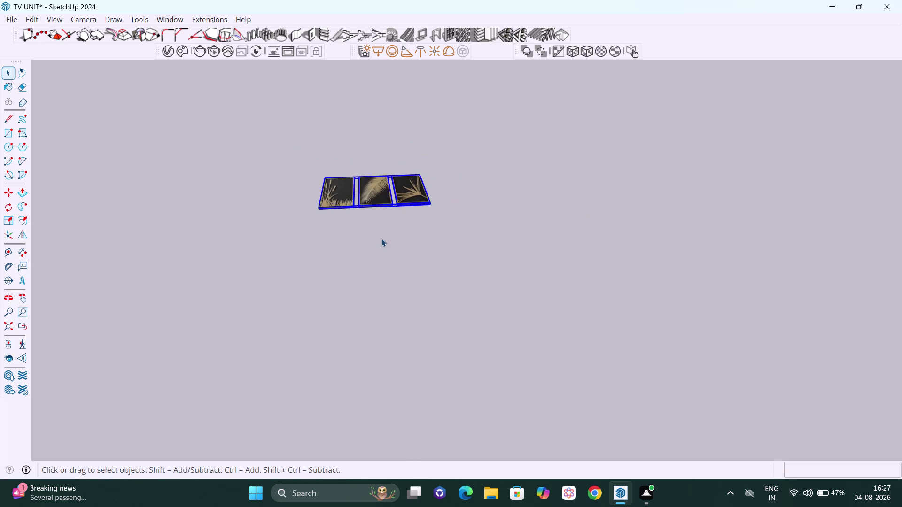
click(378, 242)
click(416, 186)
key(m)
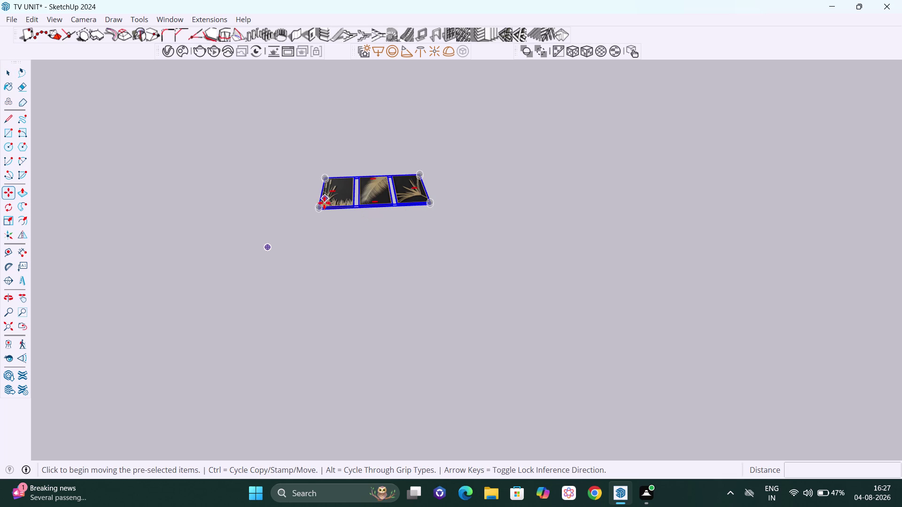
drag(318, 208, 313, 207)
scroll(down, 3)
scroll(down, 3)
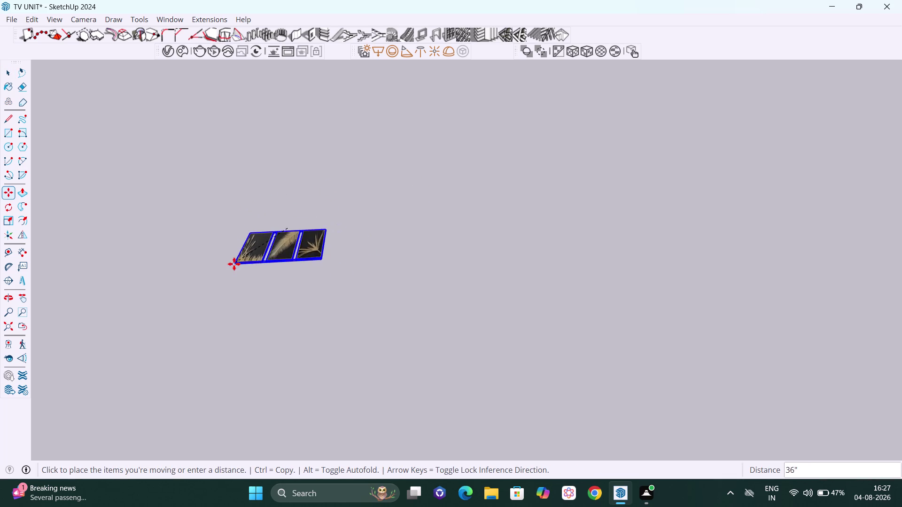
Pan across the ground to bring the room model and panels into view.
key(h)
drag(168, 289, 562, 202)
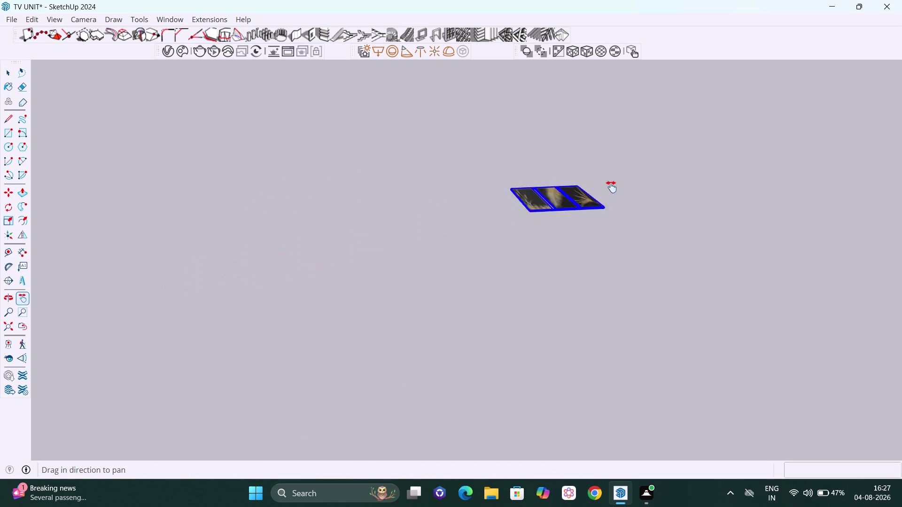
drag(562, 202, 614, 186)
scroll(down, 3)
drag(331, 296, 625, 188)
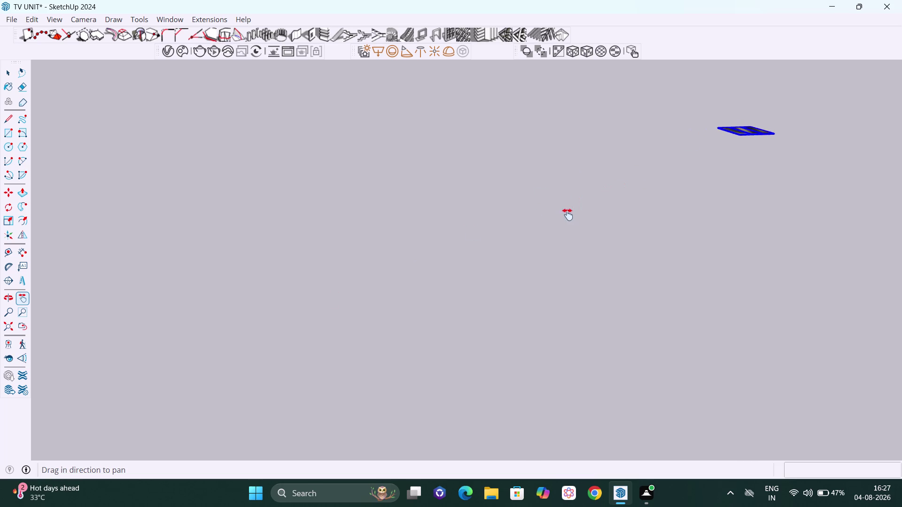
scroll(down, 3)
scroll(down, 3)
scroll(down, 3)
drag(621, 224, 373, 236)
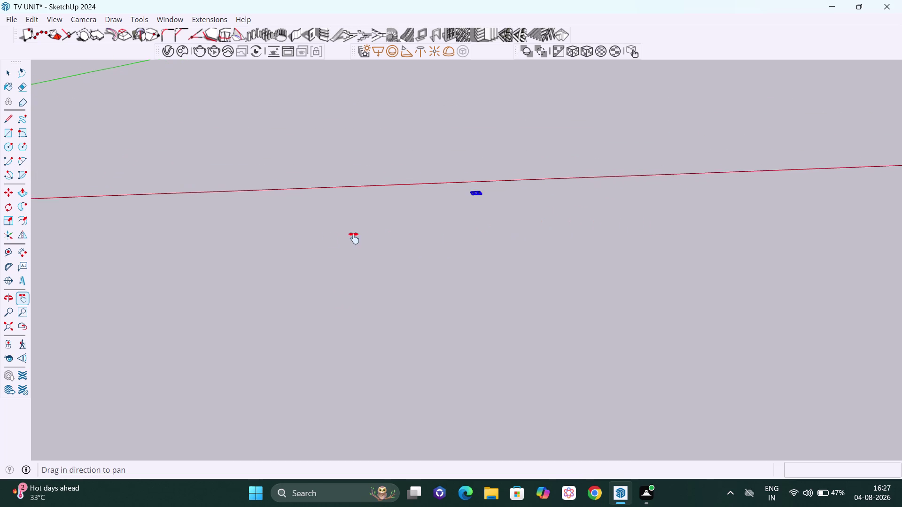
drag(373, 236, 845, 221)
drag(259, 251, 357, 236)
scroll(up, 3)
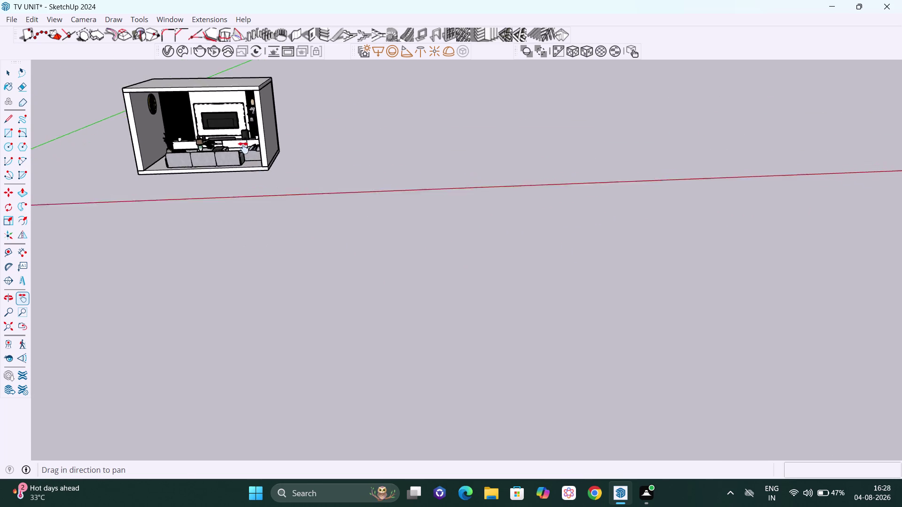
scroll(up, 3)
middle_drag(222, 257, 324, 187)
scroll(up, 3)
drag(219, 178, 280, 242)
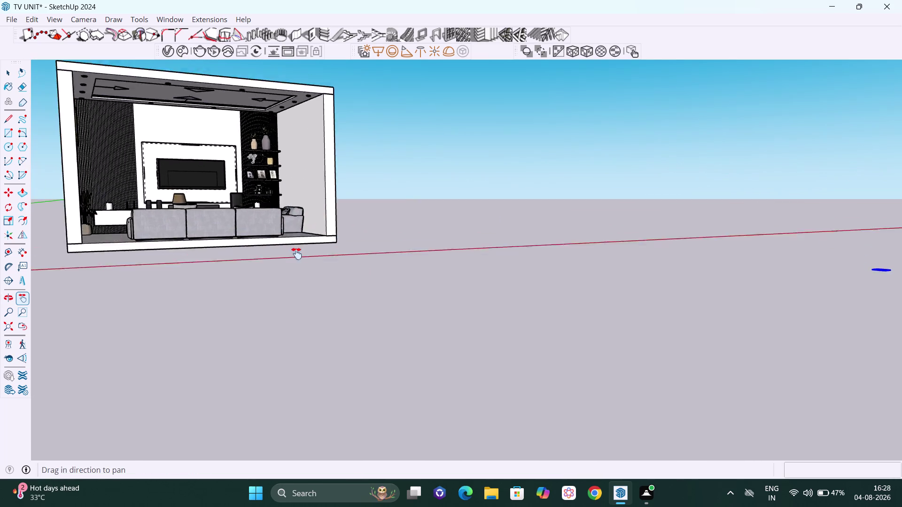
drag(280, 243, 356, 294)
Pick up the three panels and carry them away from the room model.
key(Escape)
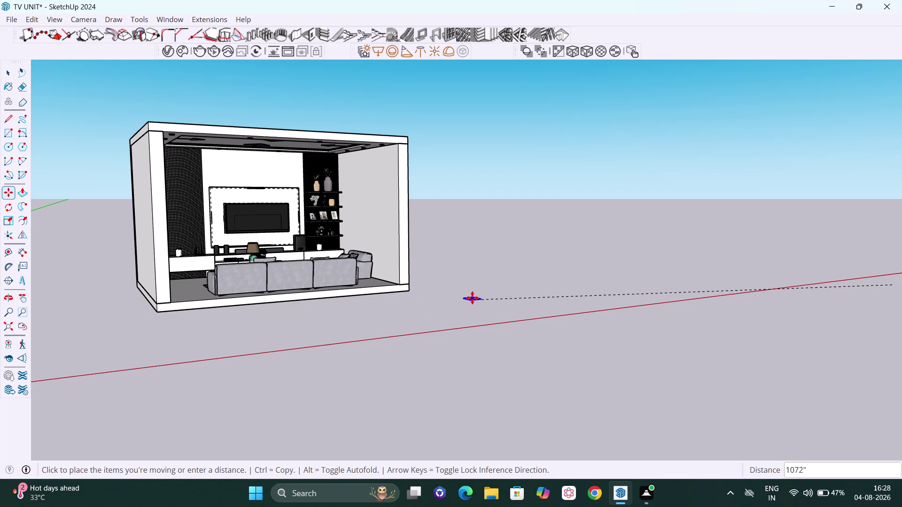
click(477, 294)
middle_drag(521, 302, 425, 353)
key(space)
drag(576, 245, 432, 251)
key(h)
drag(511, 250, 374, 260)
Zoom back to centre the relocated panels, then return to Select.
scroll(up, 3)
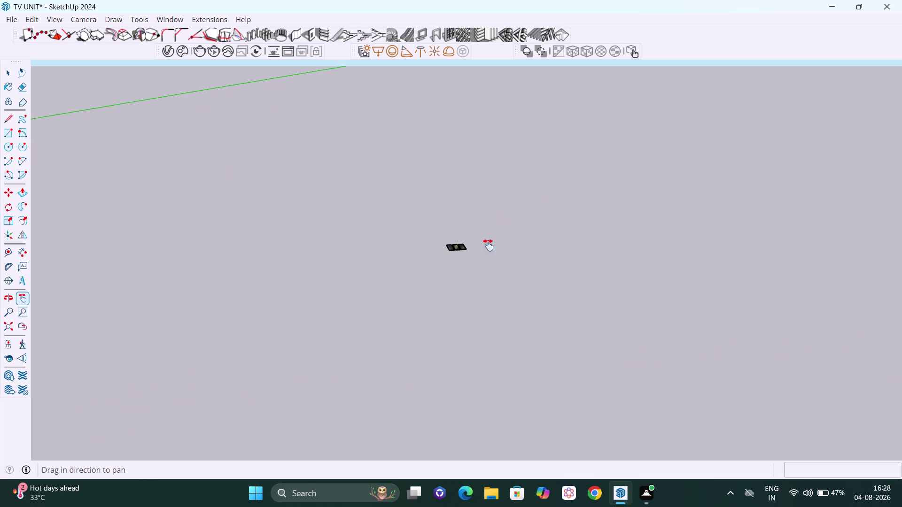
scroll(up, 3)
scroll(up, 3)
middle_drag(460, 260, 448, 311)
scroll(up, 3)
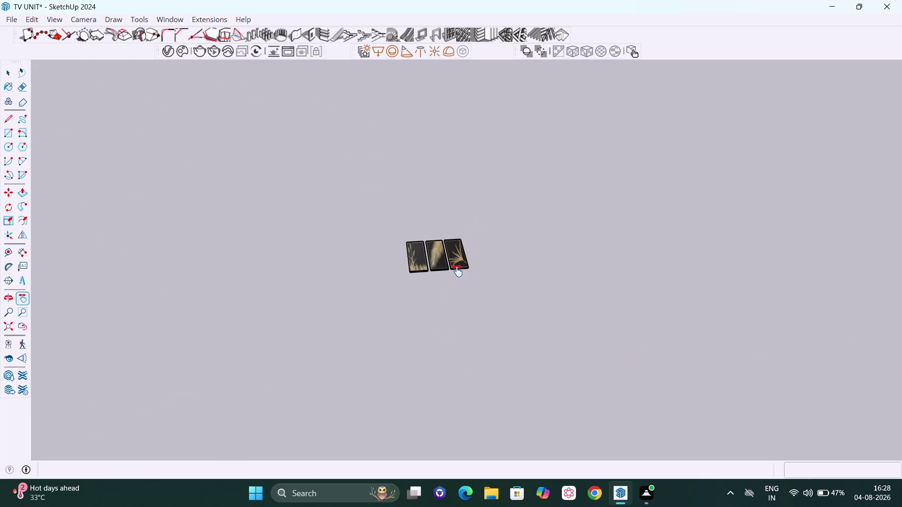
scroll(up, 3)
middle_drag(449, 276, 448, 283)
scroll(up, 3)
key(space)
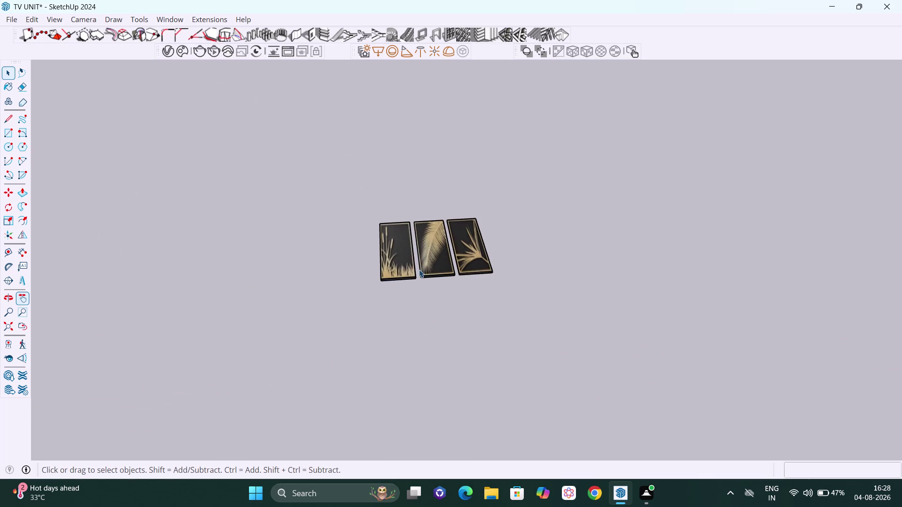
Rotate the selected three art panels 90° about their corner so they stand upright.
click(397, 270)
middle_drag(372, 273, 502, 255)
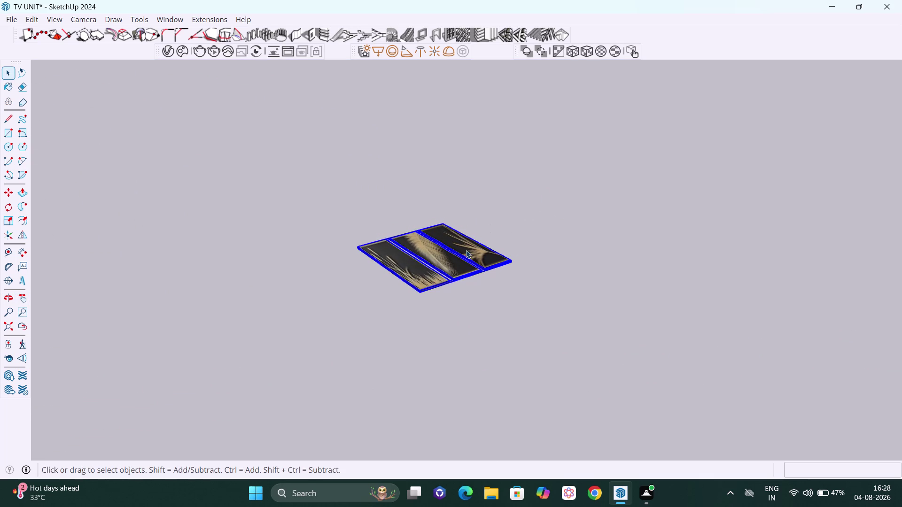
key(q)
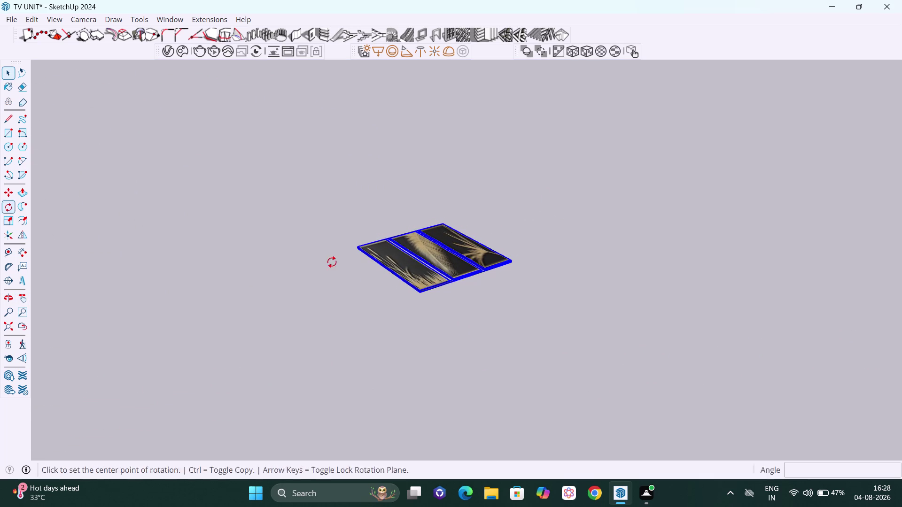
key(Right)
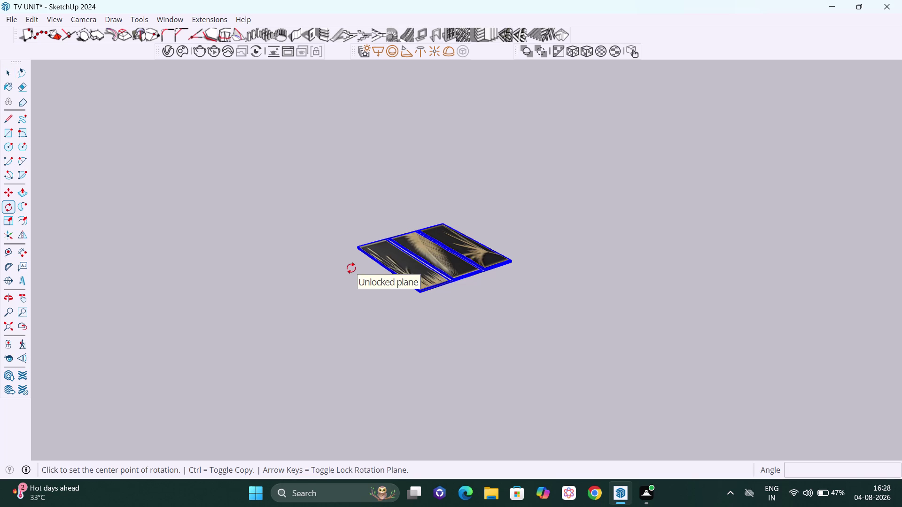
click(358, 250)
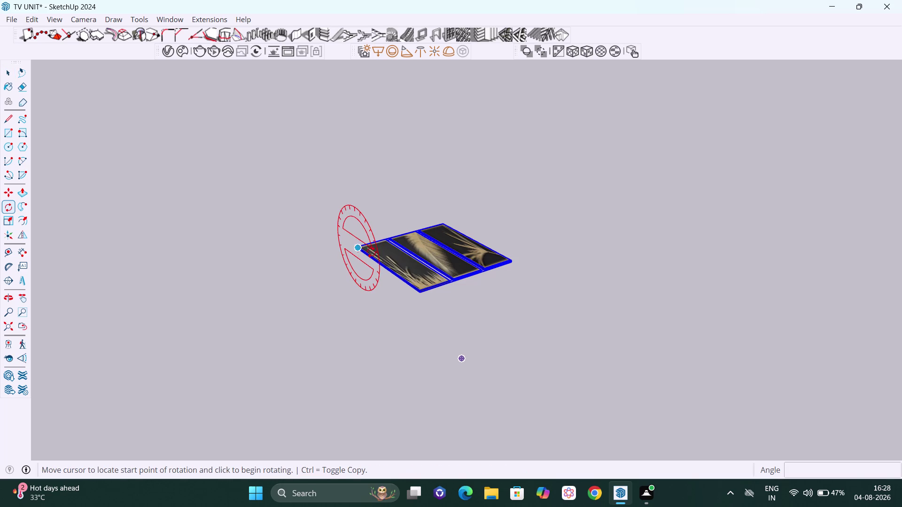
click(420, 297)
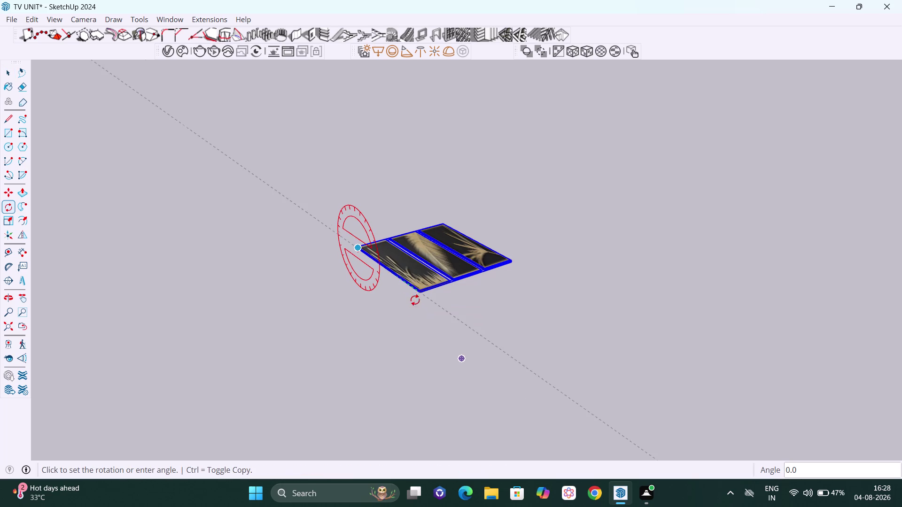
text(90)
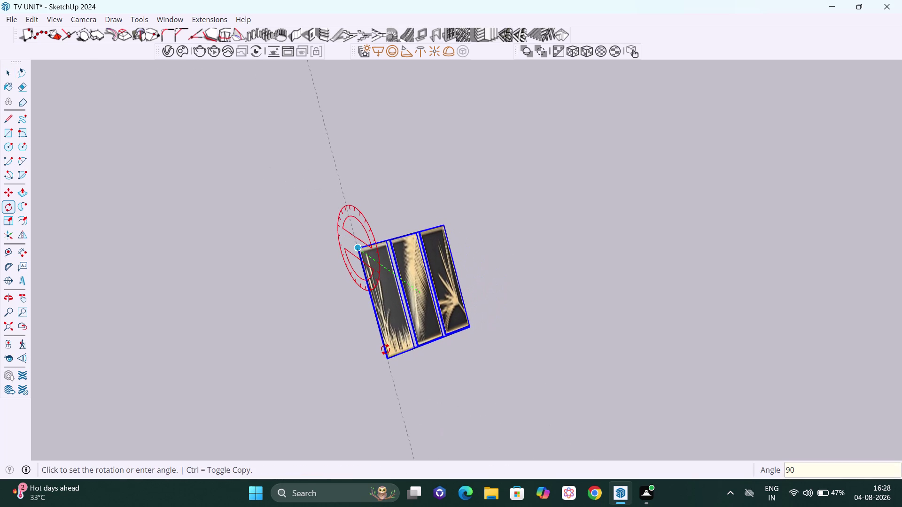
key(Return)
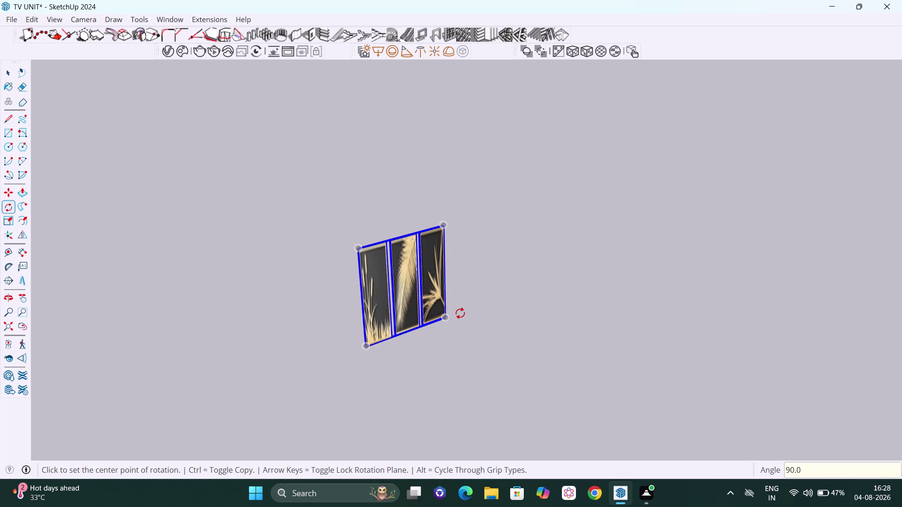
key(space)
scroll(down, 3)
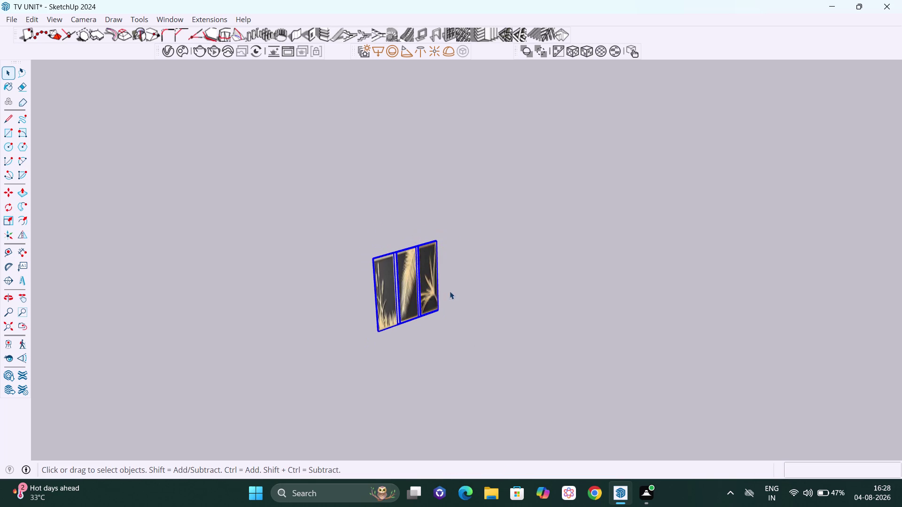
Orbit to a side view of the upright panels and activate Scale.
middle_drag(455, 292, 486, 302)
scroll(up, 3)
middle_drag(394, 312, 393, 300)
key(s)
middle_drag(368, 324, 412, 301)
middle_drag(361, 357, 429, 350)
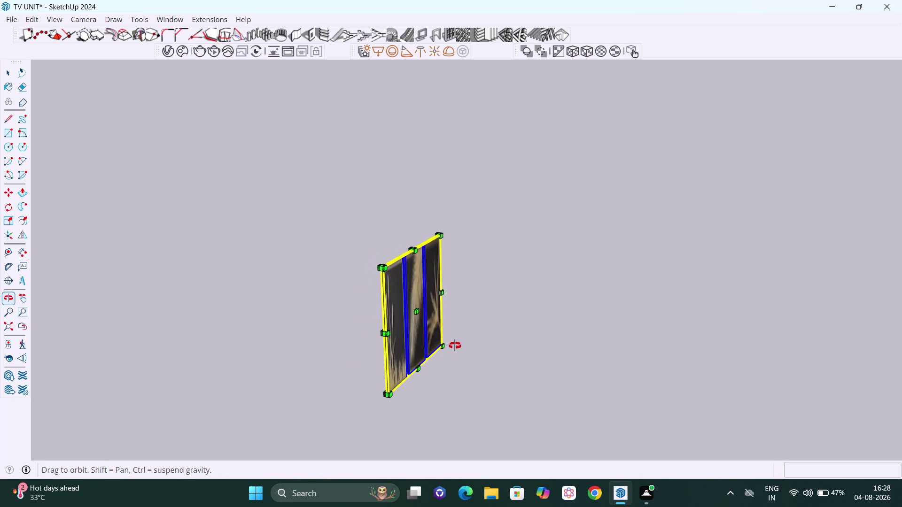
middle_drag(429, 350, 462, 345)
scroll(up, 3)
scroll(up, 3)
middle_drag(406, 348, 437, 343)
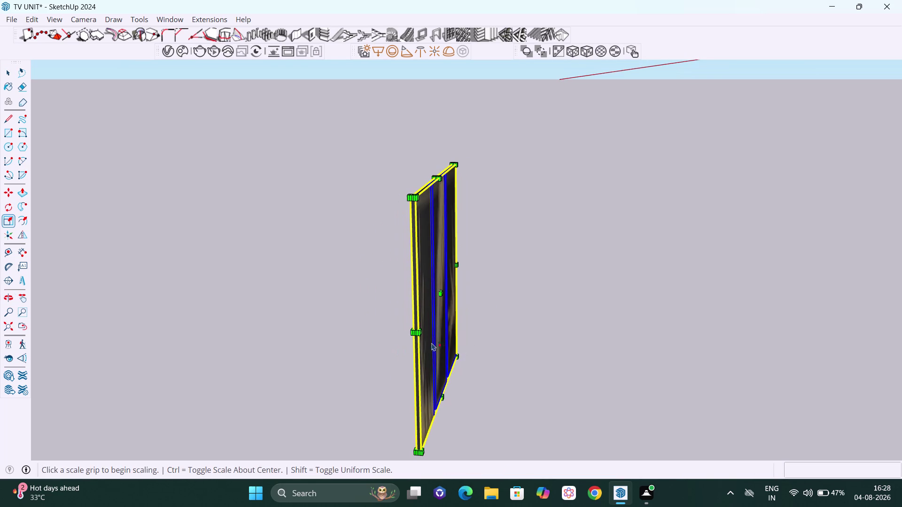
scroll(up, 3)
scroll(up, 3)
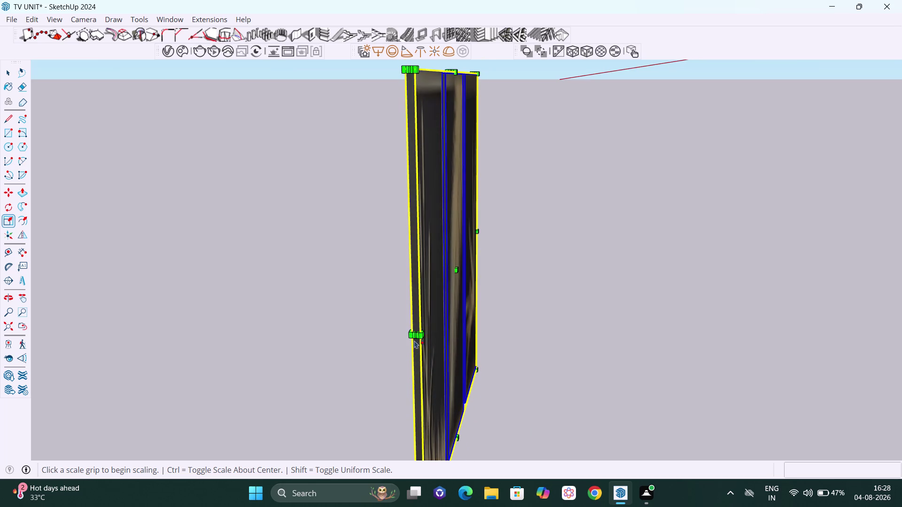
scroll(up, 3)
Stretch the art panels sideways with a Scale grip.
click(417, 336)
scroll(down, 3)
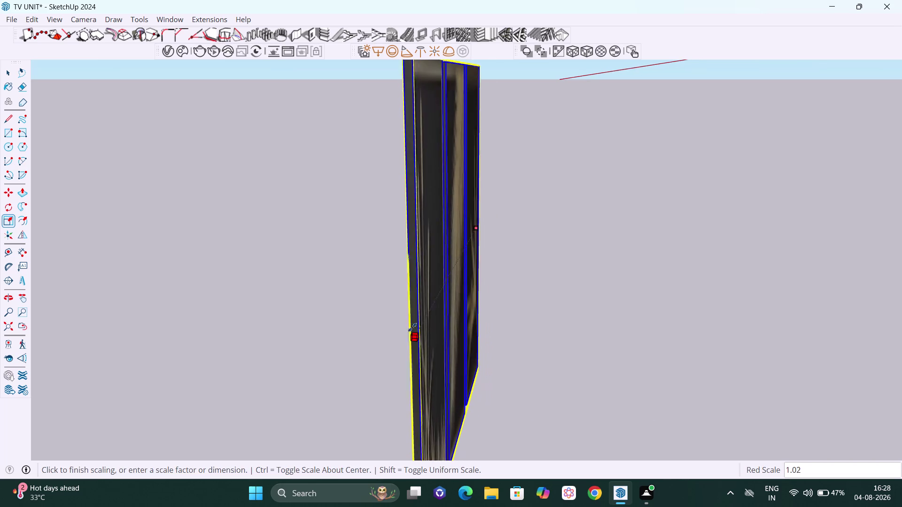
scroll(down, 3)
scroll(down, 3)
scroll(down, 3)
middle_drag(417, 337, 374, 334)
scroll(down, 3)
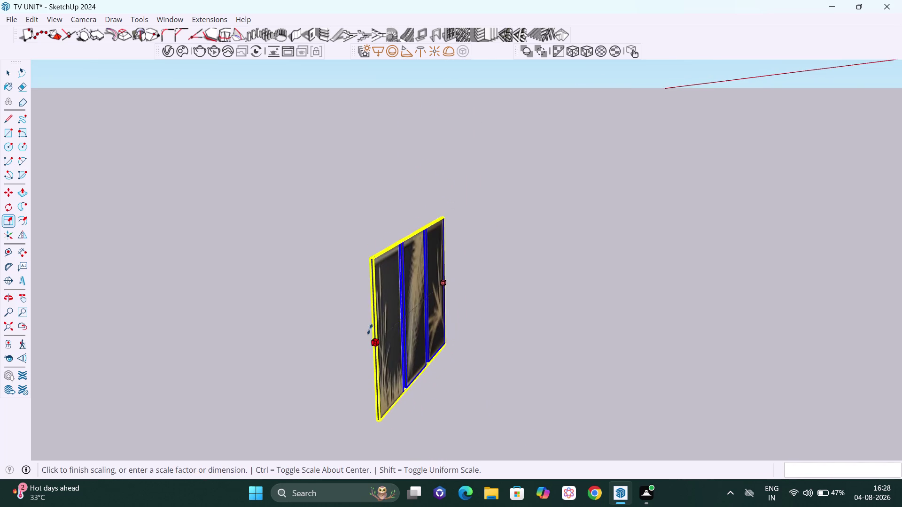
scroll(down, 3)
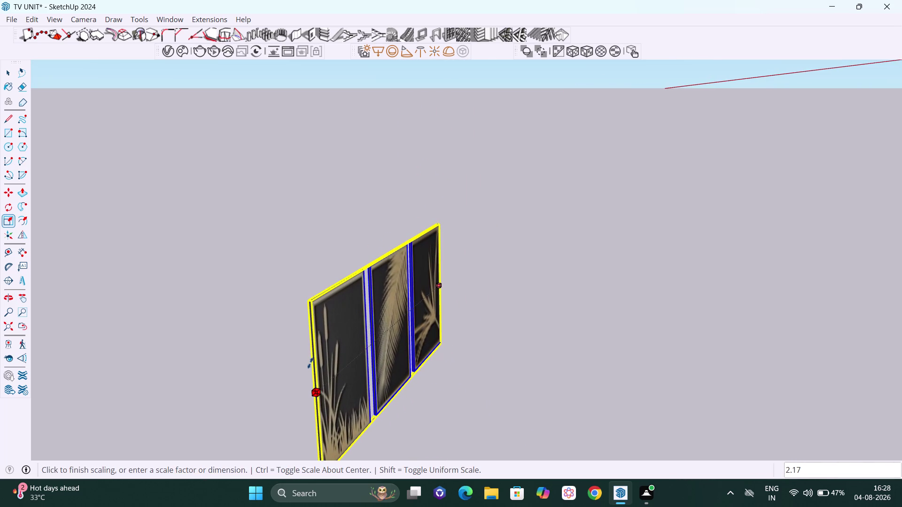
click(297, 366)
Deepen the panels about 7.7 times into thicker box frames.
scroll(down, 3)
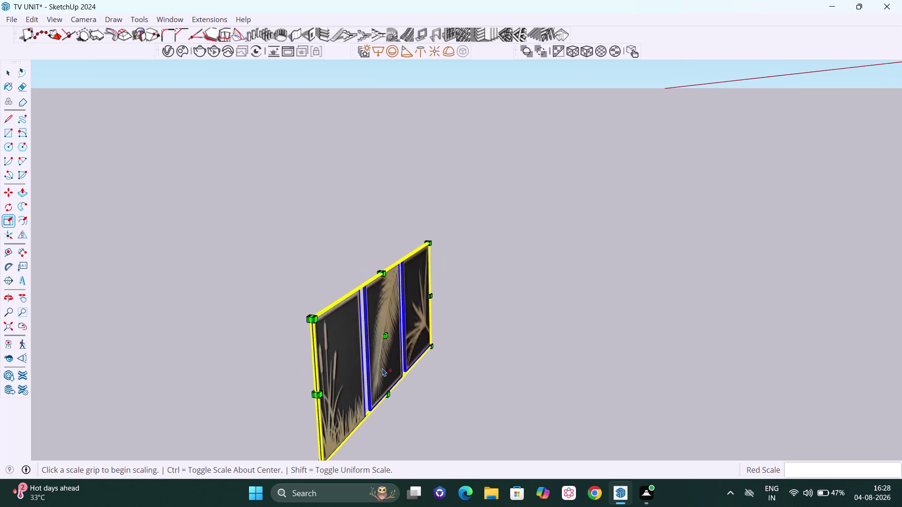
scroll(down, 3)
middle_drag(436, 421, 275, 425)
middle_drag(492, 367, 414, 375)
scroll(up, 3)
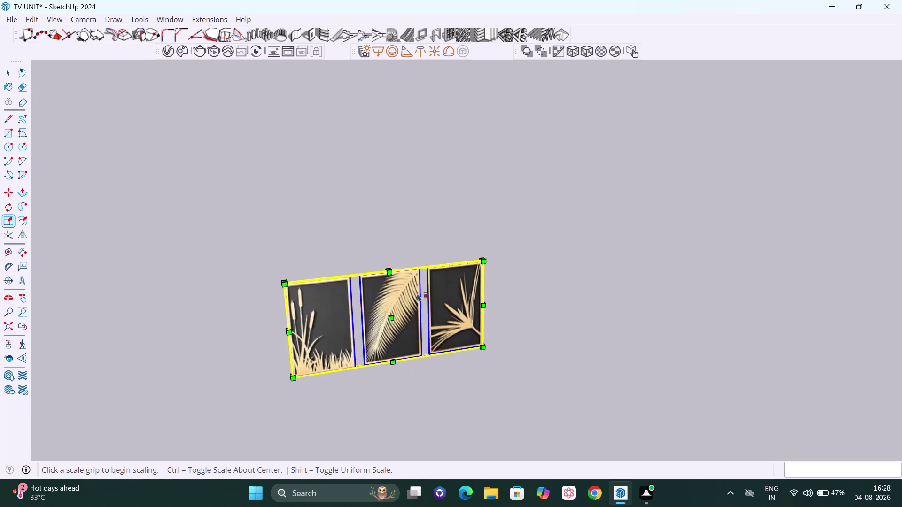
scroll(up, 3)
click(387, 327)
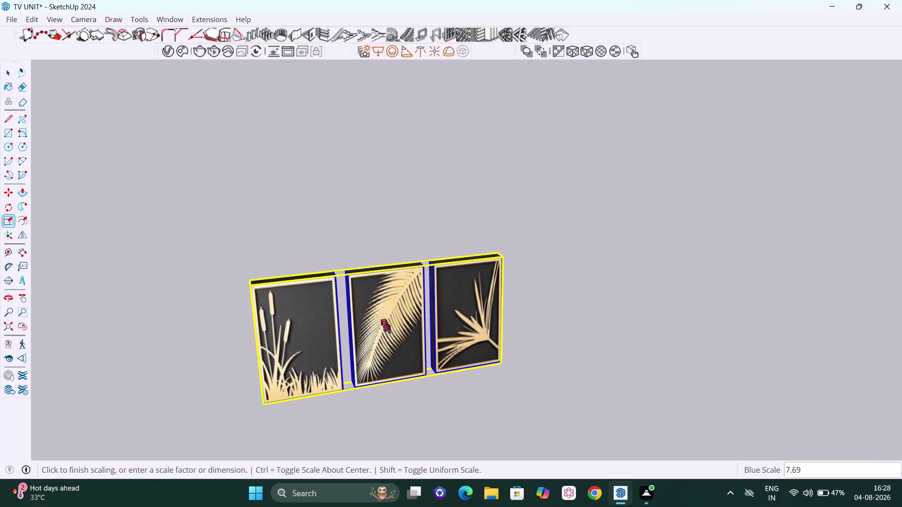
click(386, 336)
scroll(down, 3)
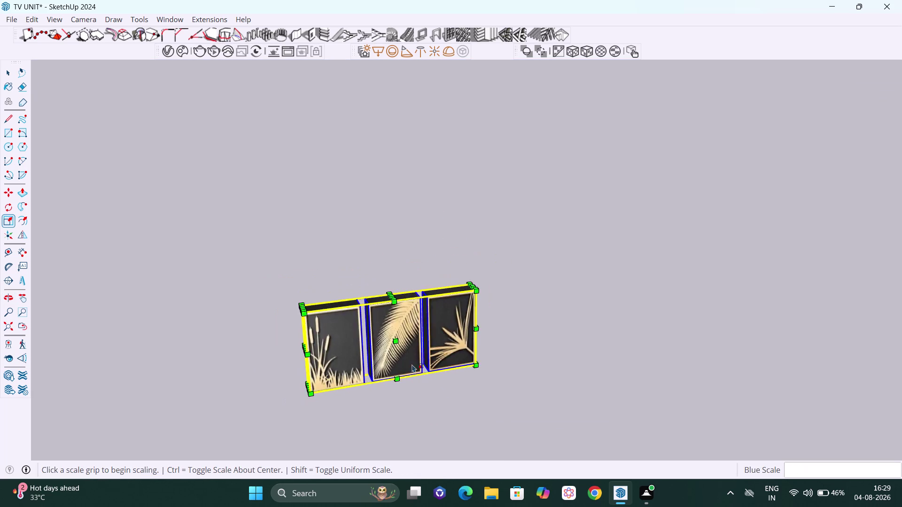
scroll(down, 3)
scroll(down, 3)
middle_drag(435, 380, 440, 327)
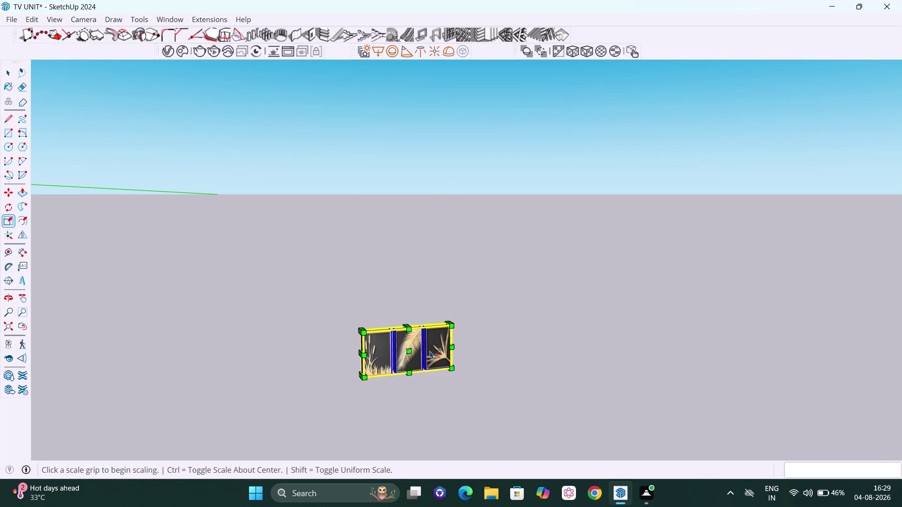
key(space)
Reselect the three art panels and activate Move.
click(437, 379)
middle_drag(471, 350, 423, 357)
click(432, 347)
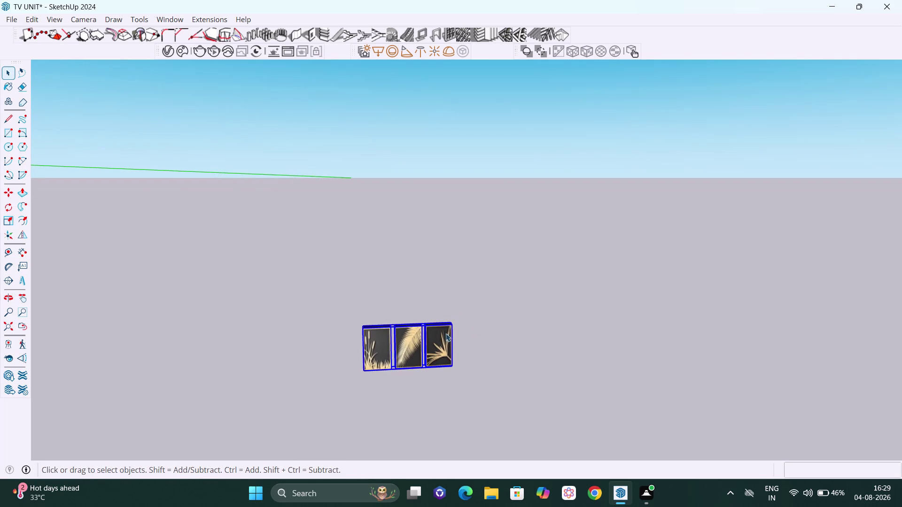
middle_drag(476, 337, 453, 343)
key(m)
middle_drag(451, 324, 377, 343)
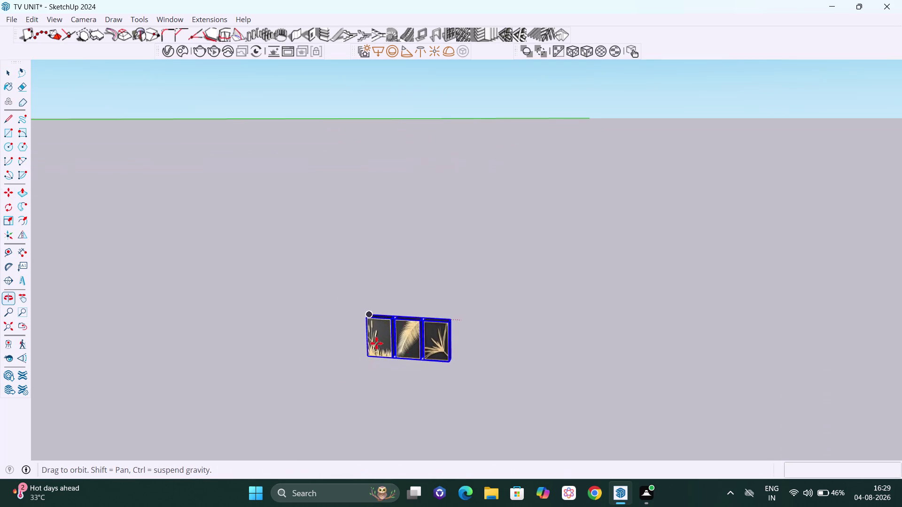
scroll(up, 3)
scroll(up, 3)
Pick up the three-panel leaf wall art and pan out to find the room model.
middle_drag(457, 332, 374, 361)
scroll(up, 3)
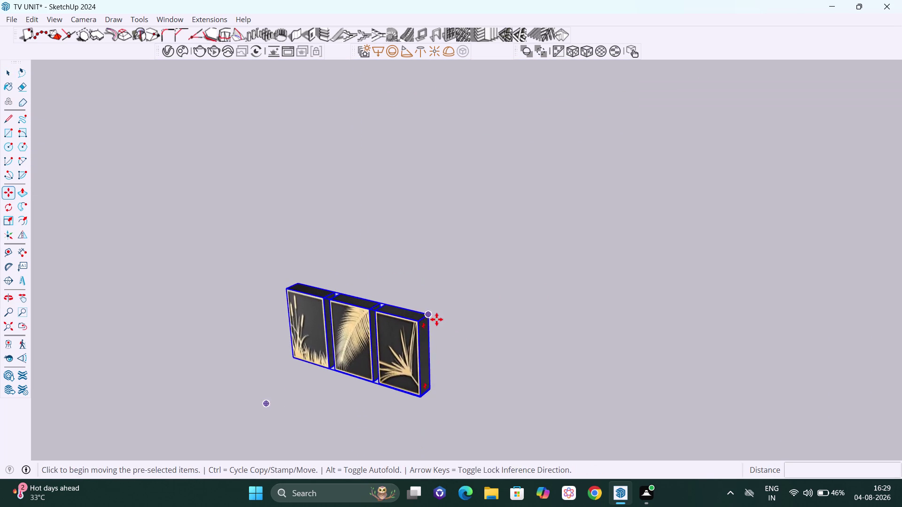
scroll(up, 3)
click(427, 317)
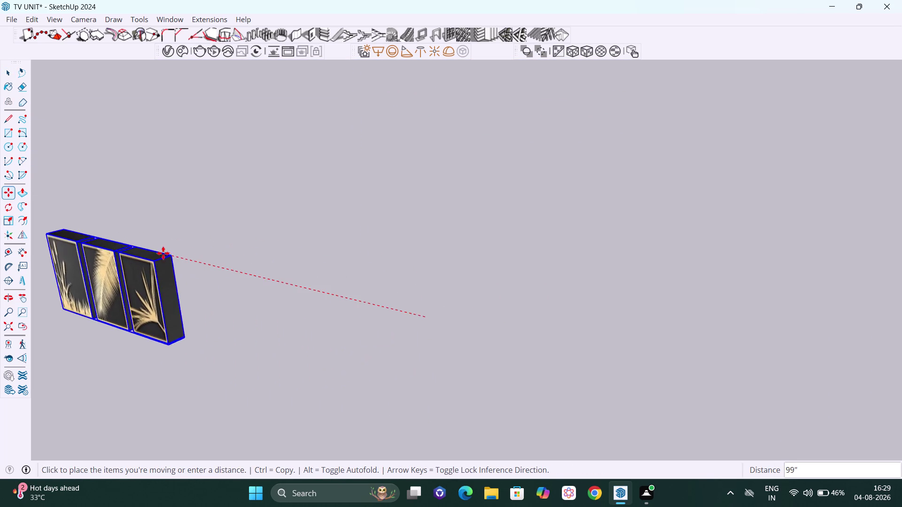
scroll(down, 3)
key(h)
drag(169, 250, 597, 233)
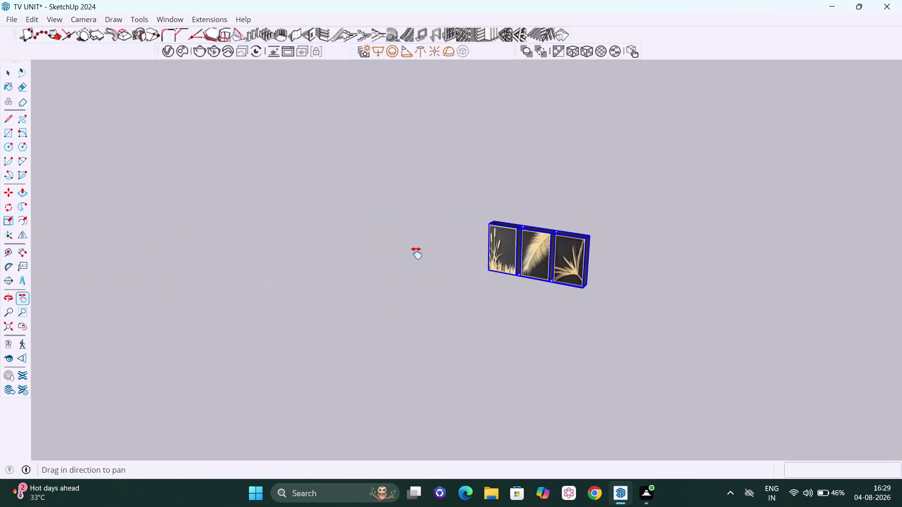
scroll(down, 3)
scroll(down, 3)
scroll(down, 3)
drag(328, 249, 583, 240)
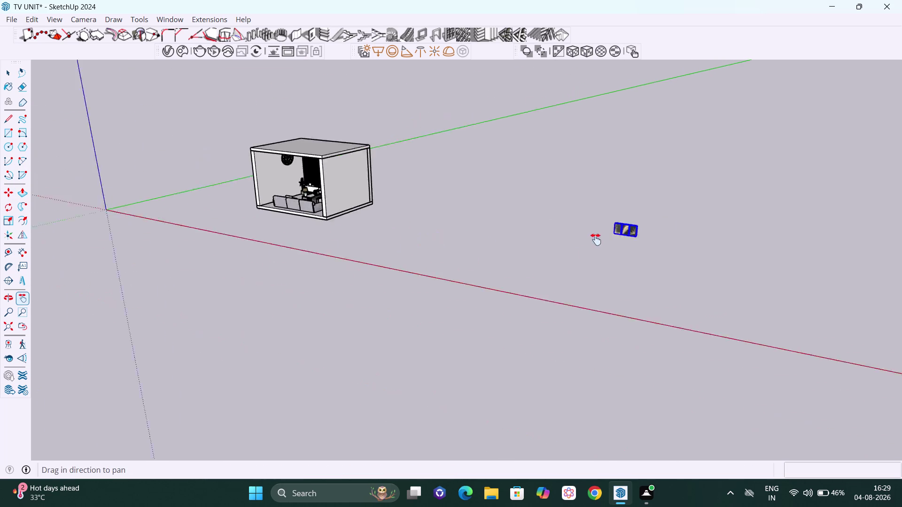
drag(583, 239, 597, 240)
middle_drag(351, 190, 458, 177)
Carry the art about 900 inches into the room and place it beside the shelves.
scroll(up, 3)
scroll(up, 3)
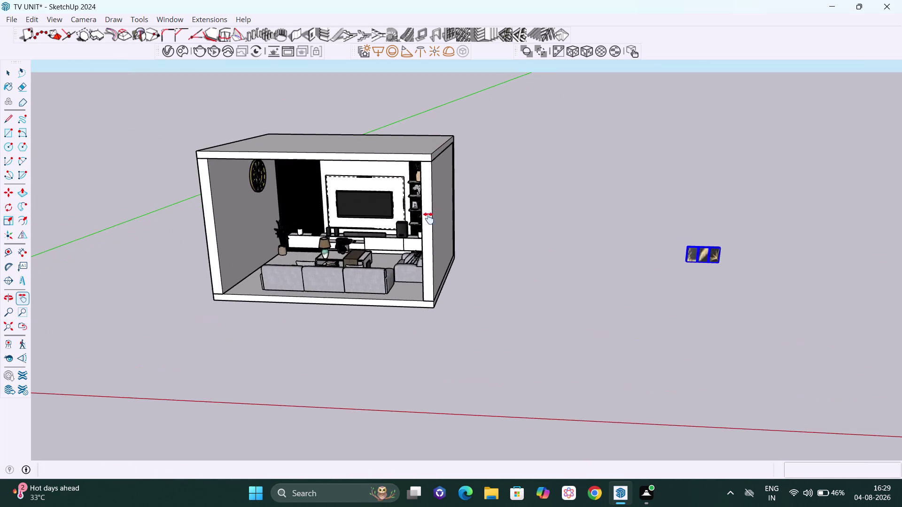
middle_drag(428, 219, 546, 184)
scroll(up, 3)
middle_drag(417, 289, 520, 292)
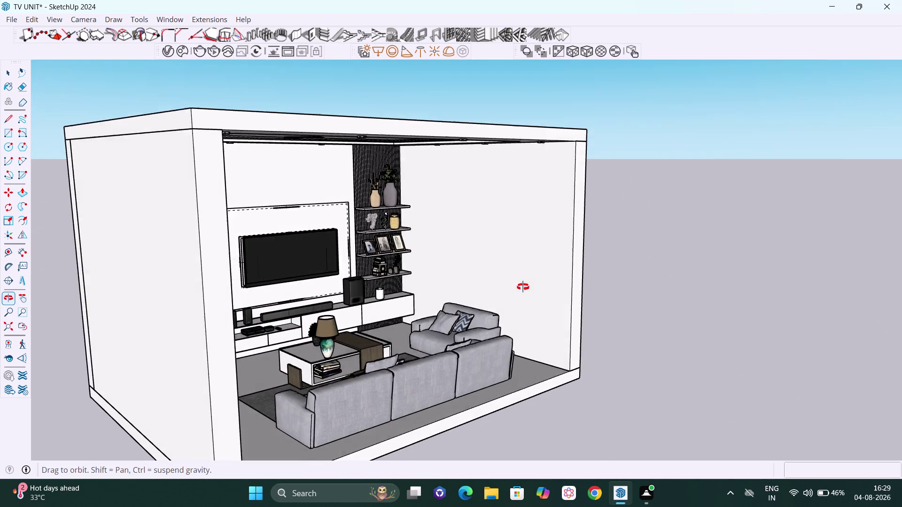
middle_drag(520, 291, 524, 284)
scroll(up, 3)
scroll(down, 3)
scroll(down, 3)
middle_drag(524, 279, 508, 291)
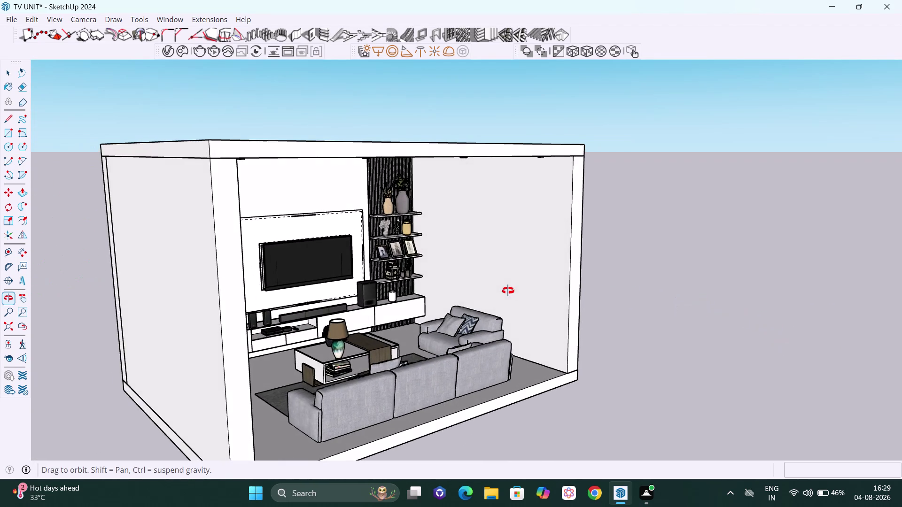
middle_drag(508, 291, 527, 286)
scroll(up, 3)
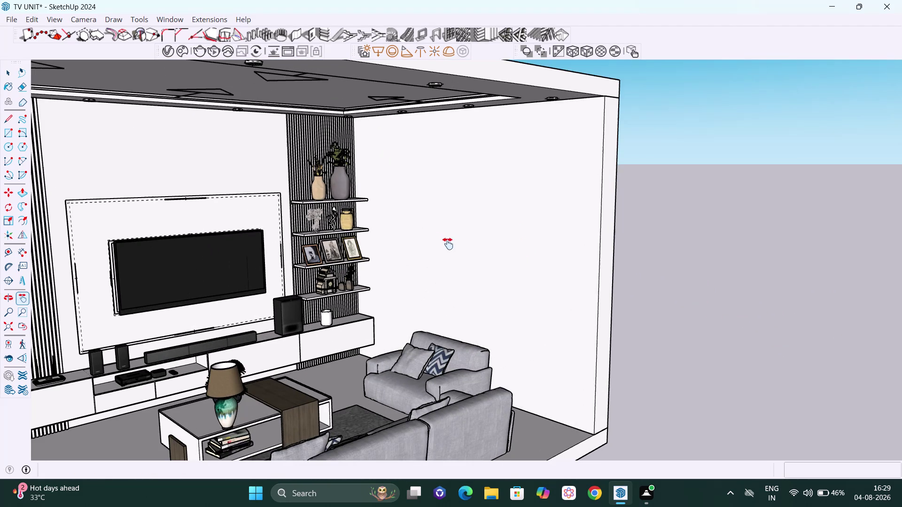
middle_drag(448, 244, 470, 238)
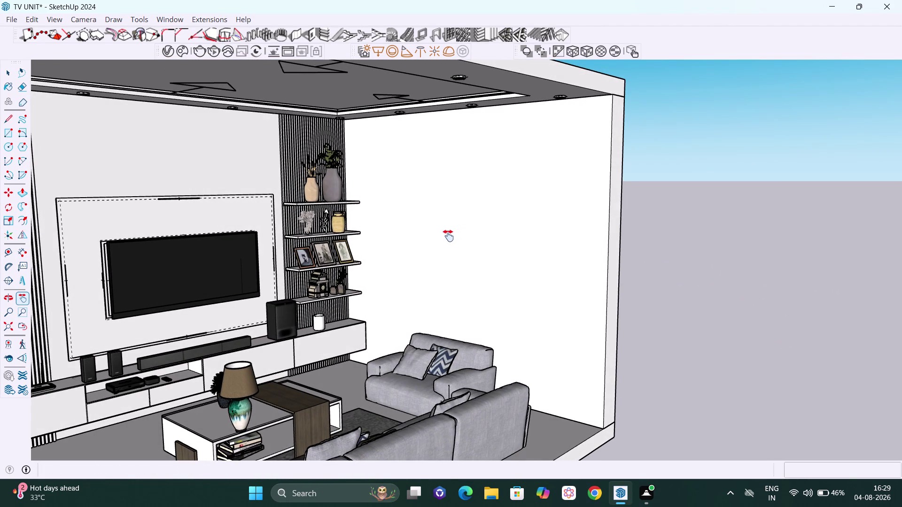
key(Escape)
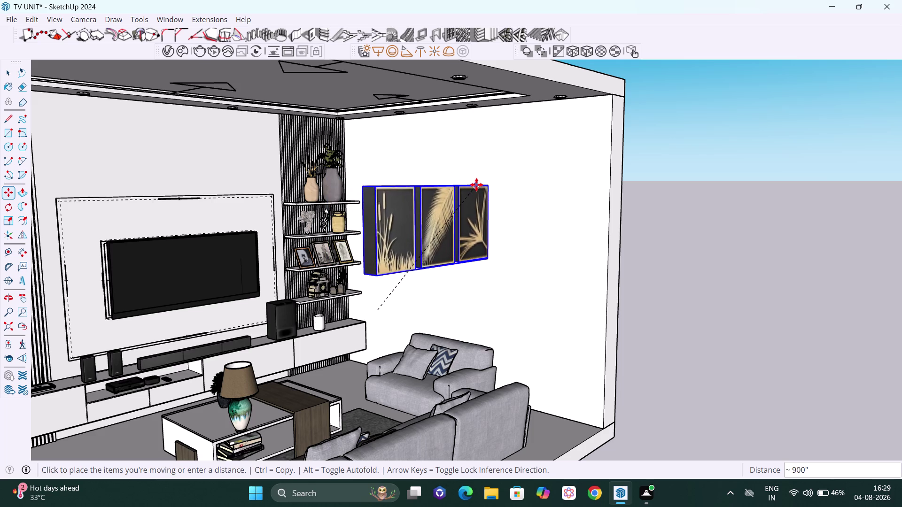
click(469, 185)
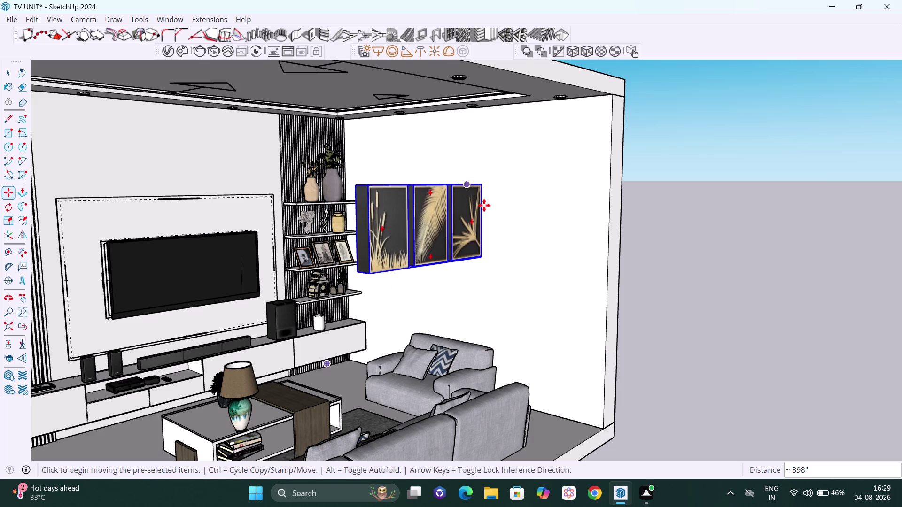
middle_drag(499, 221, 512, 226)
Rotate the wall art 90 degrees in the horizontal plane about its corner.
middle_drag(485, 230, 483, 254)
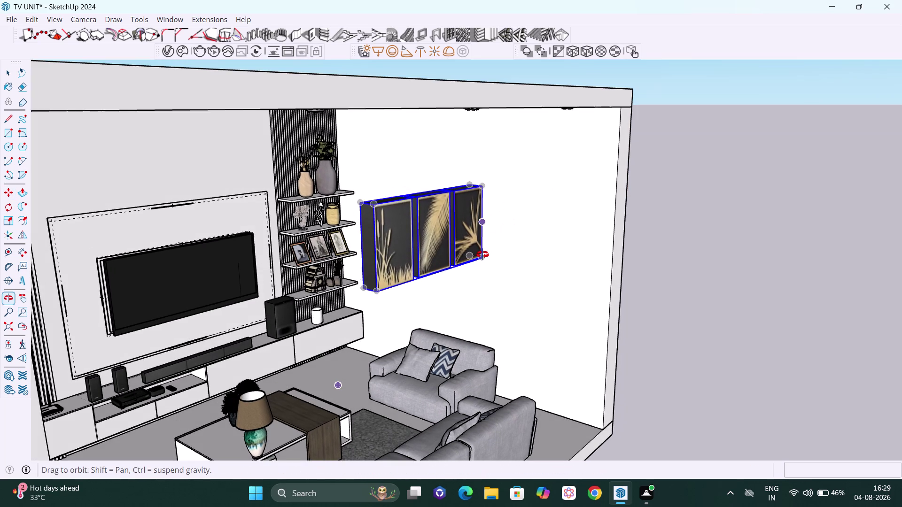
middle_drag(483, 255, 483, 248)
key(q)
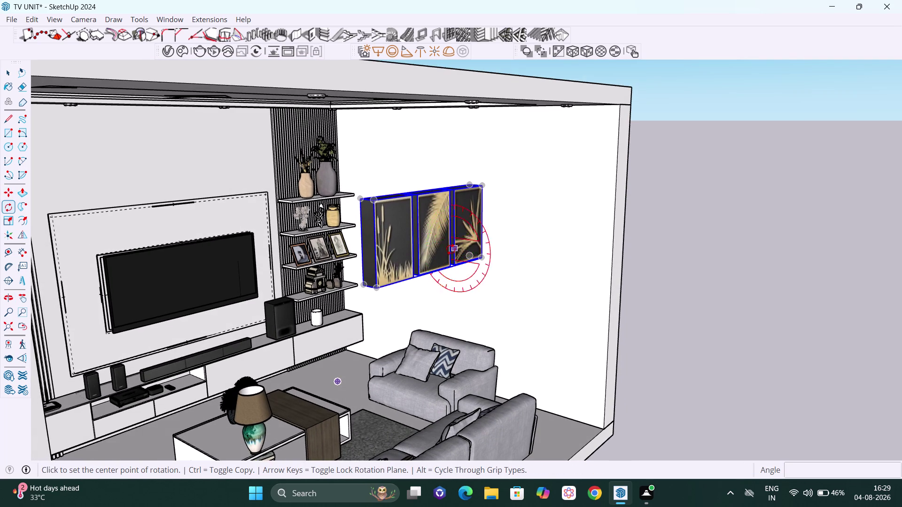
key(Up)
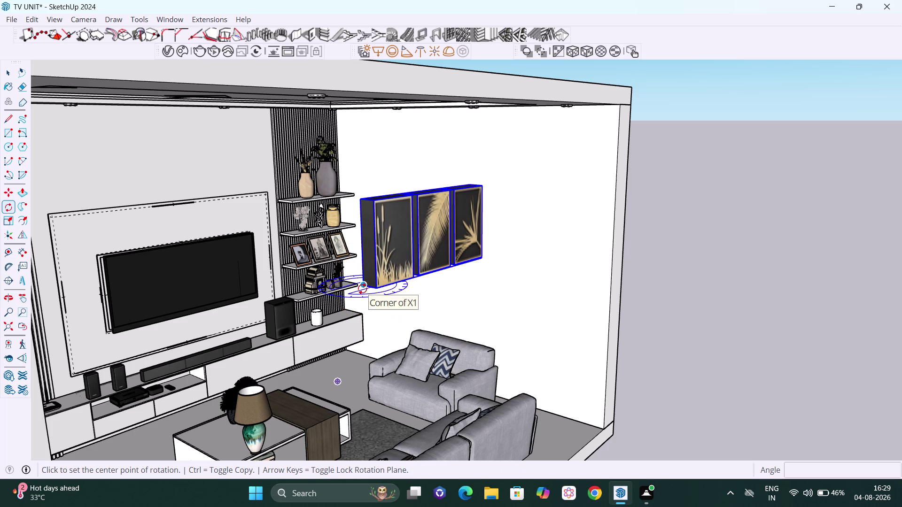
drag(362, 289, 367, 292)
click(378, 289)
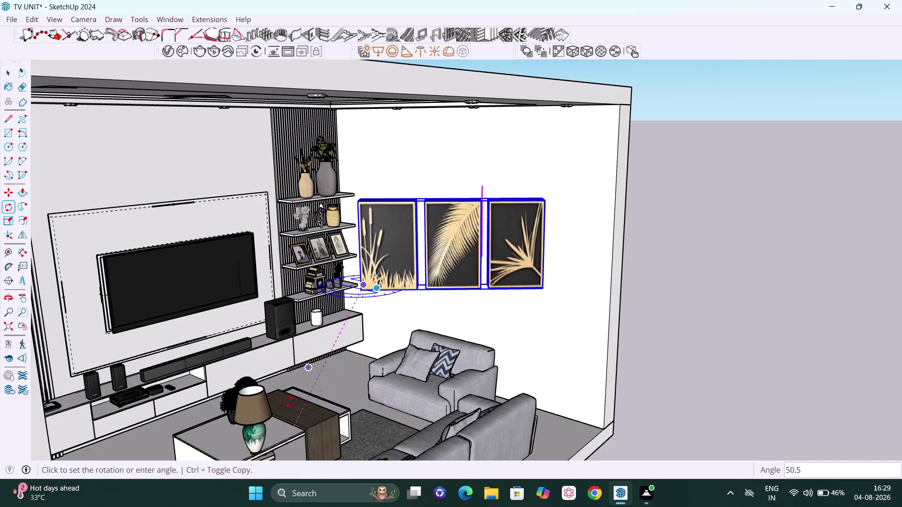
text(90)
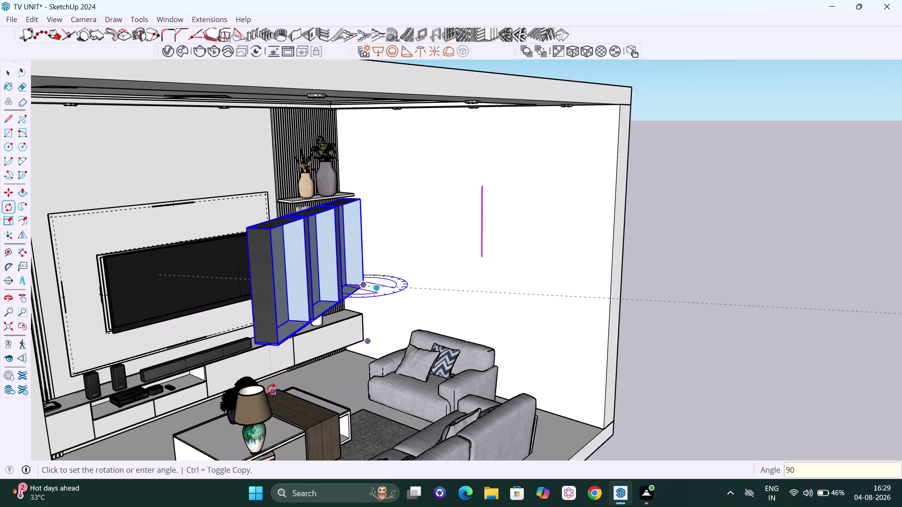
key(Return)
key(space)
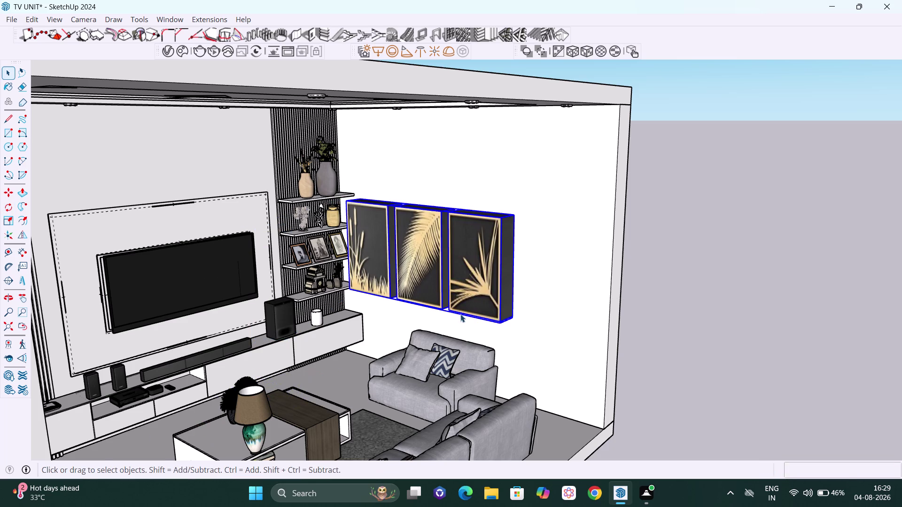
Orbit around the rotated art, then back to face the TV wall.
scroll(down, 3)
middle_drag(538, 263, 386, 303)
middle_drag(379, 293, 368, 280)
scroll(up, 3)
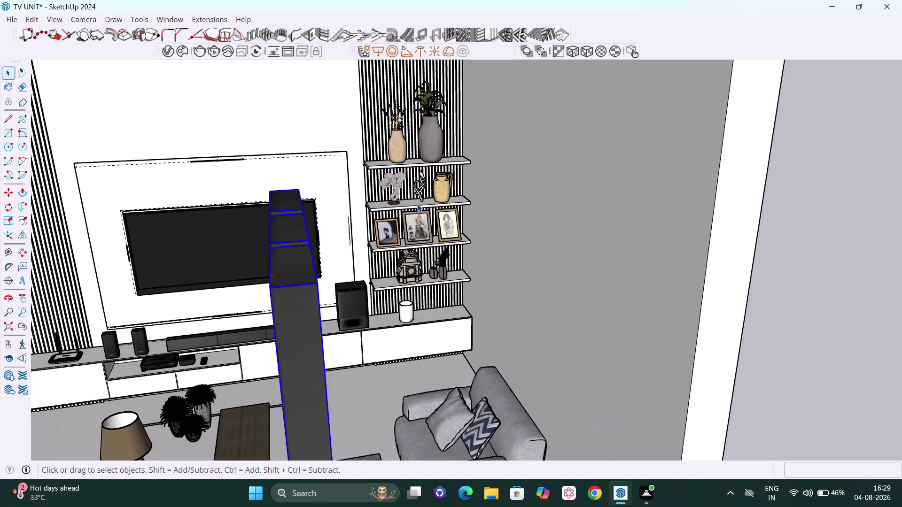
middle_drag(370, 260, 375, 201)
scroll(down, 3)
middle_drag(375, 194, 370, 223)
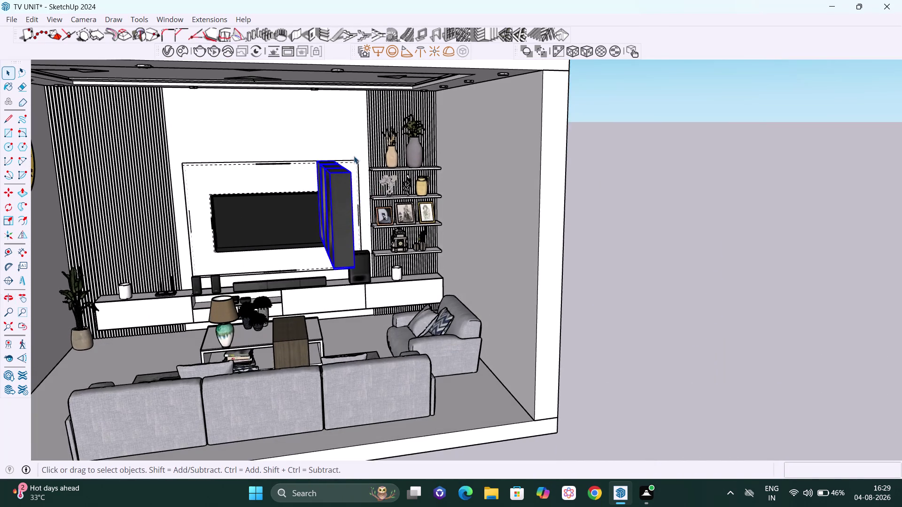
scroll(up, 3)
Move the wall art flat onto the right side wall and deselect it.
key(m)
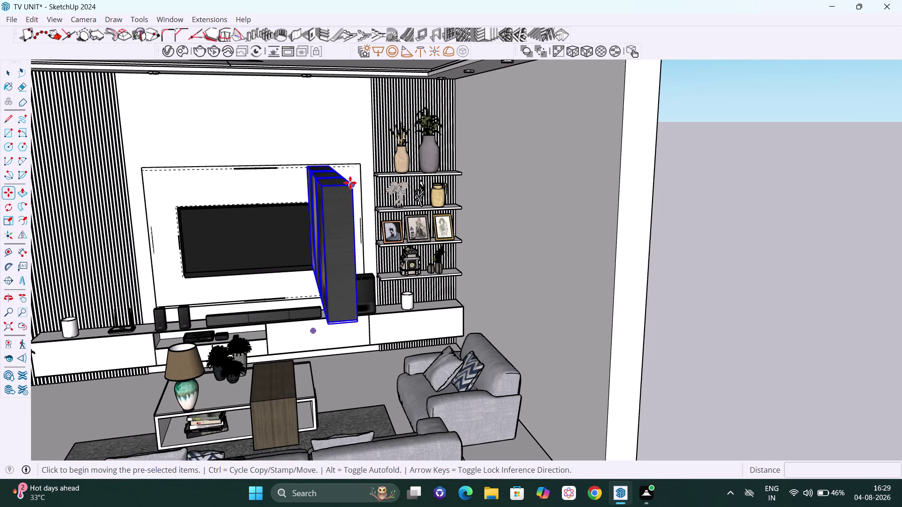
click(353, 181)
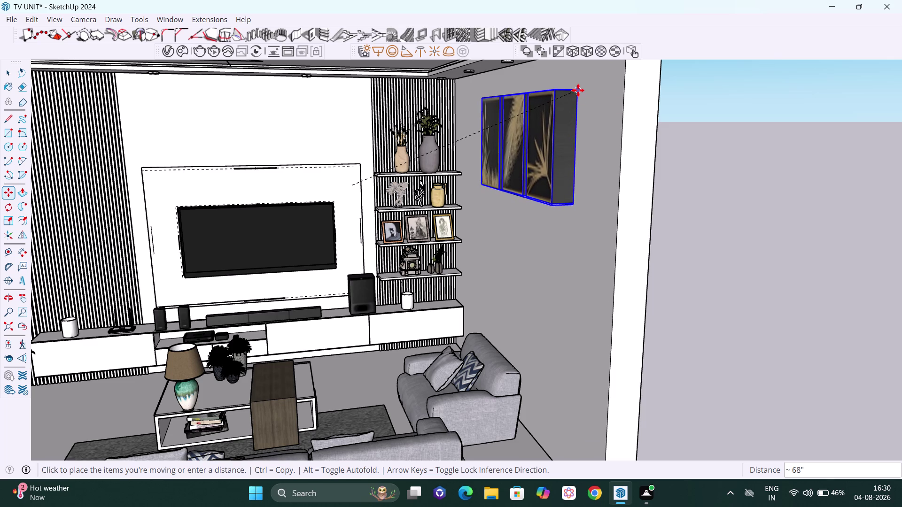
click(578, 86)
key(space)
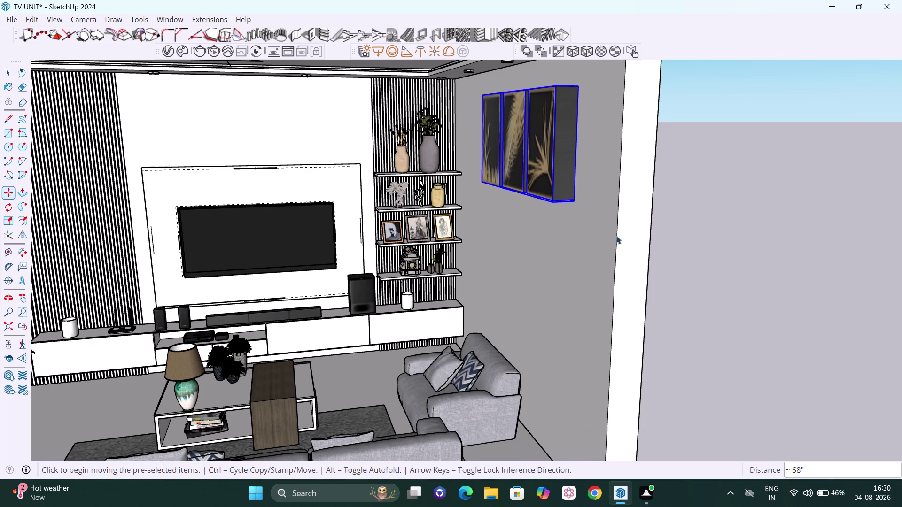
click(737, 238)
Orbit in toward the hung art on the side wall and select it.
scroll(down, 3)
middle_drag(653, 217, 638, 209)
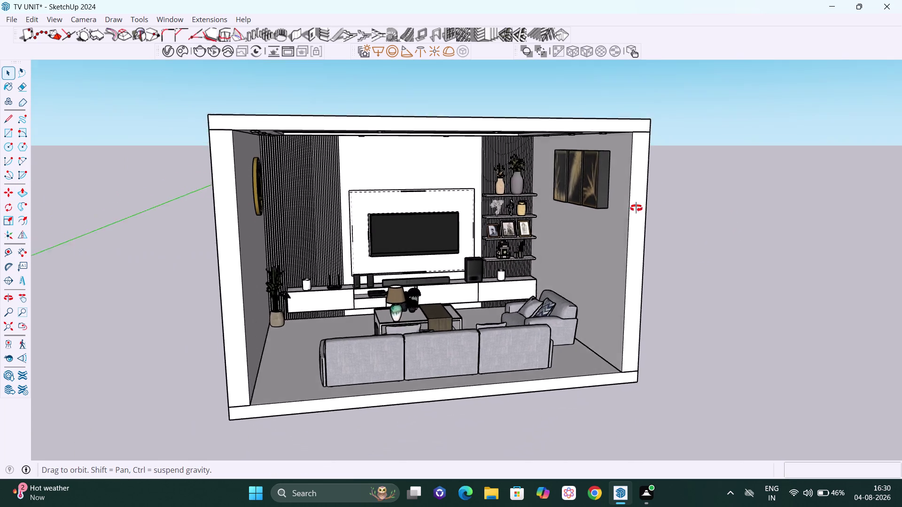
middle_drag(638, 209, 697, 213)
scroll(up, 3)
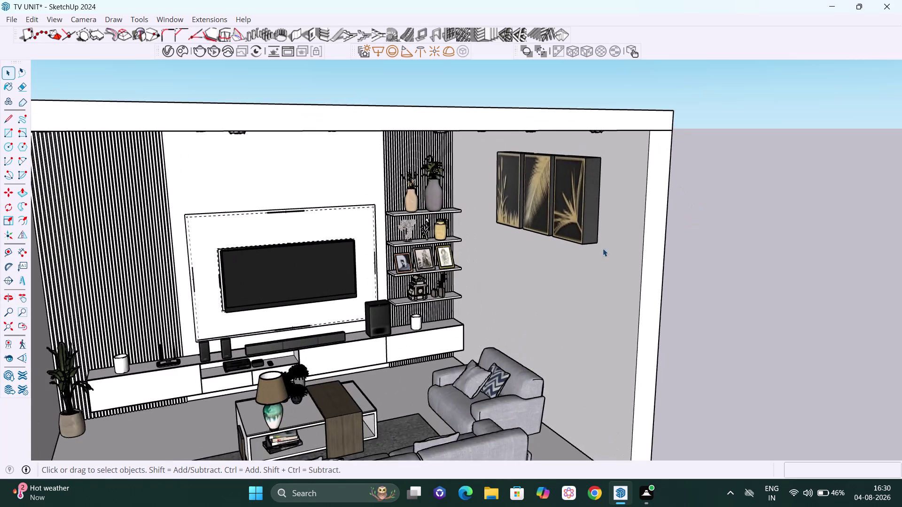
scroll(up, 3)
middle_drag(557, 277, 630, 244)
scroll(up, 3)
click(596, 176)
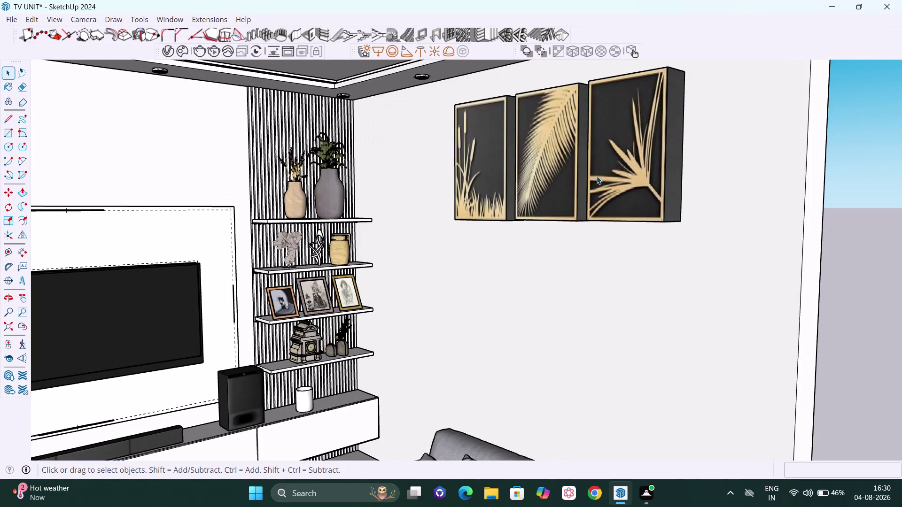
Scale the wall art to make it much thinner, then deselect it.
key(s)
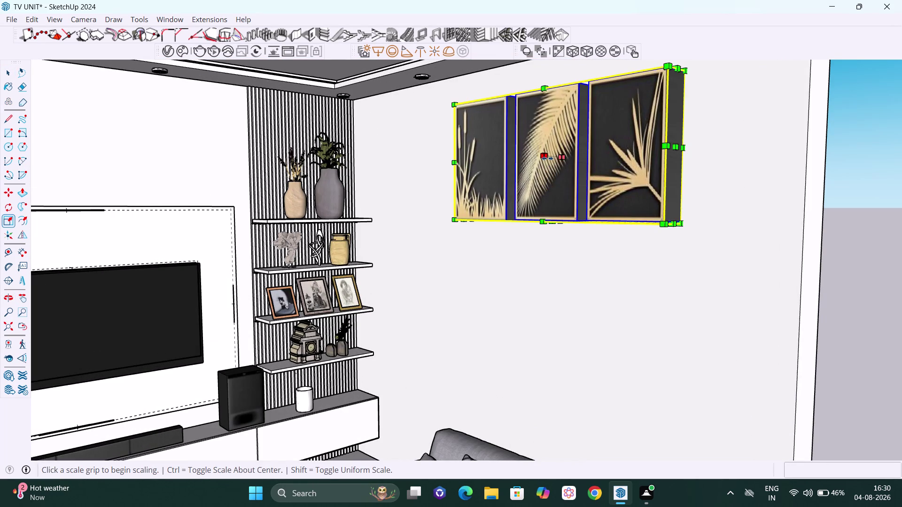
click(547, 157)
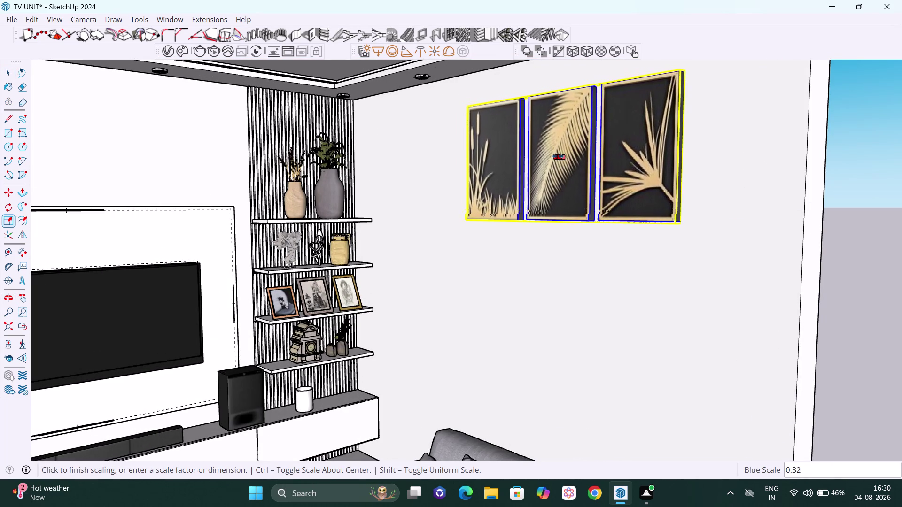
click(561, 155)
key(space)
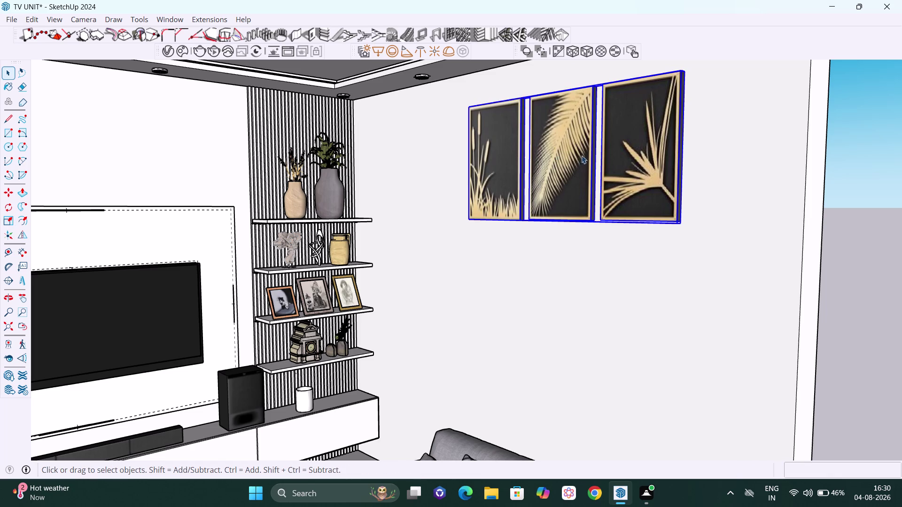
click(871, 223)
Orbit around the slimmer art to check its thickness and select it.
middle_drag(835, 202, 733, 214)
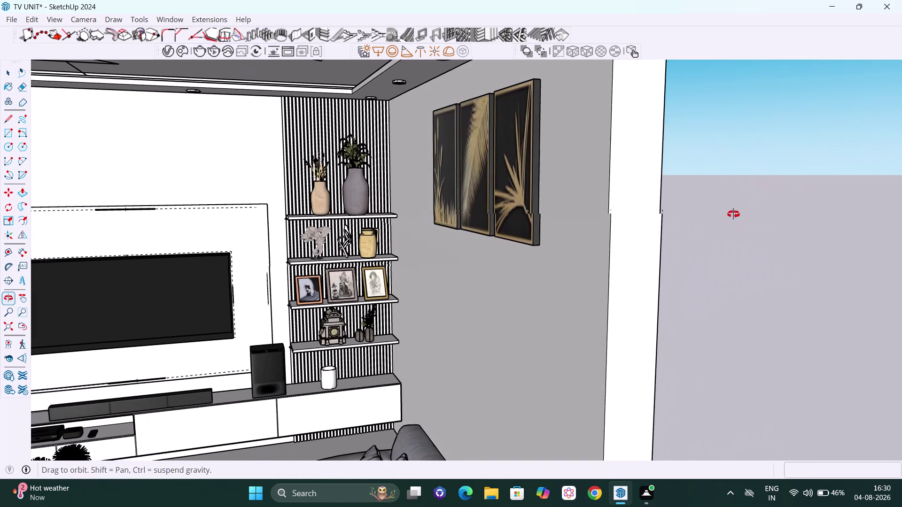
middle_drag(734, 215, 734, 214)
scroll(up, 3)
middle_drag(497, 218, 552, 254)
scroll(down, 3)
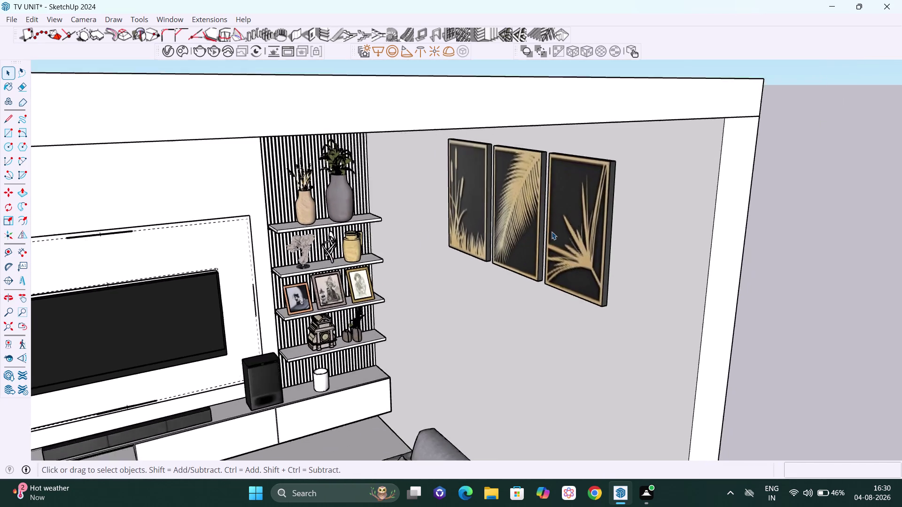
scroll(down, 3)
scroll(up, 3)
scroll(up, 3)
middle_drag(553, 215, 557, 177)
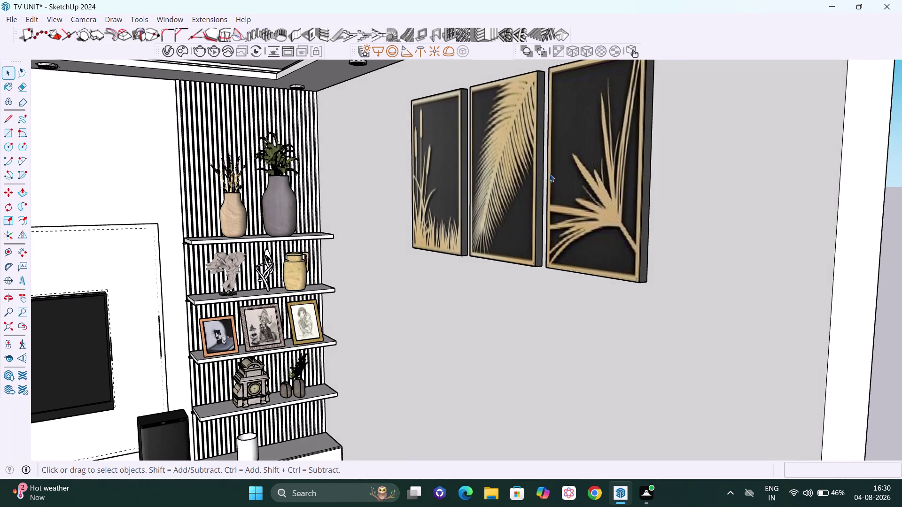
click(549, 168)
Orbit around the selected art toward its bottom corner.
middle_drag(597, 174, 670, 172)
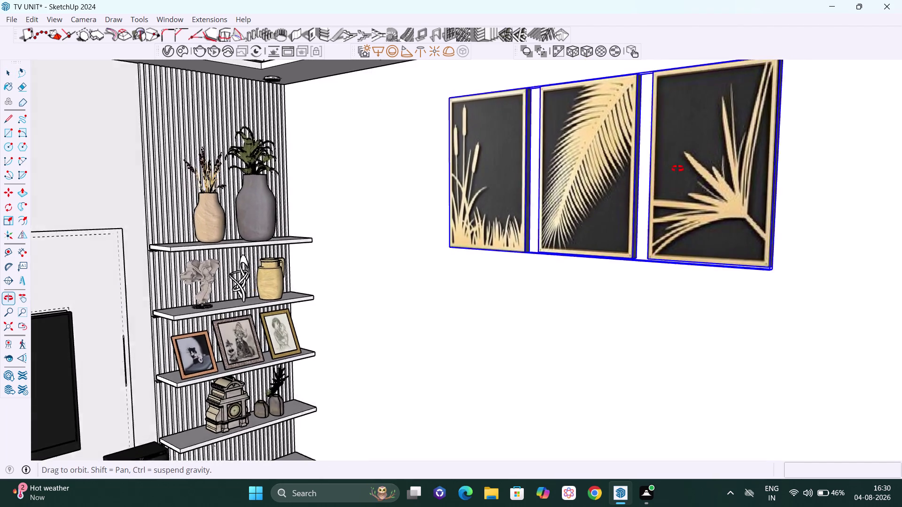
middle_drag(670, 173, 737, 138)
middle_drag(567, 160, 690, 149)
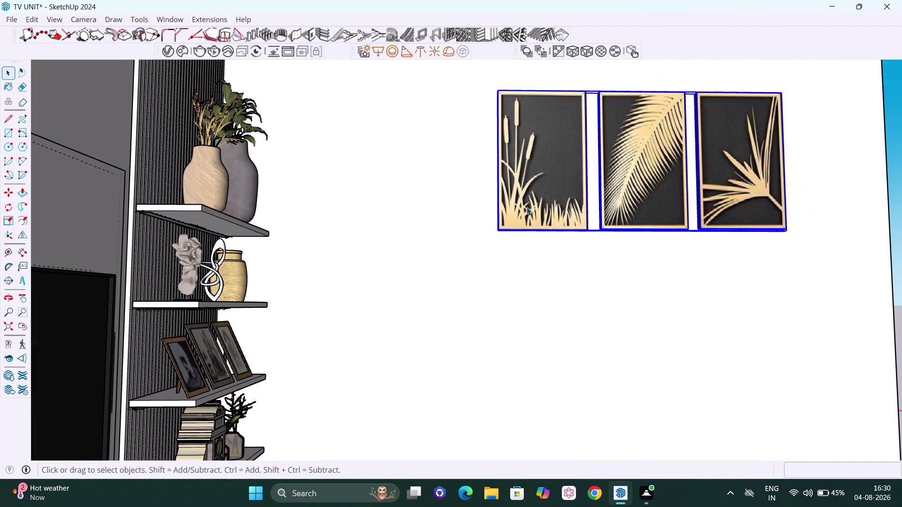
middle_drag(529, 210, 586, 196)
scroll(up, 3)
scroll(down, 3)
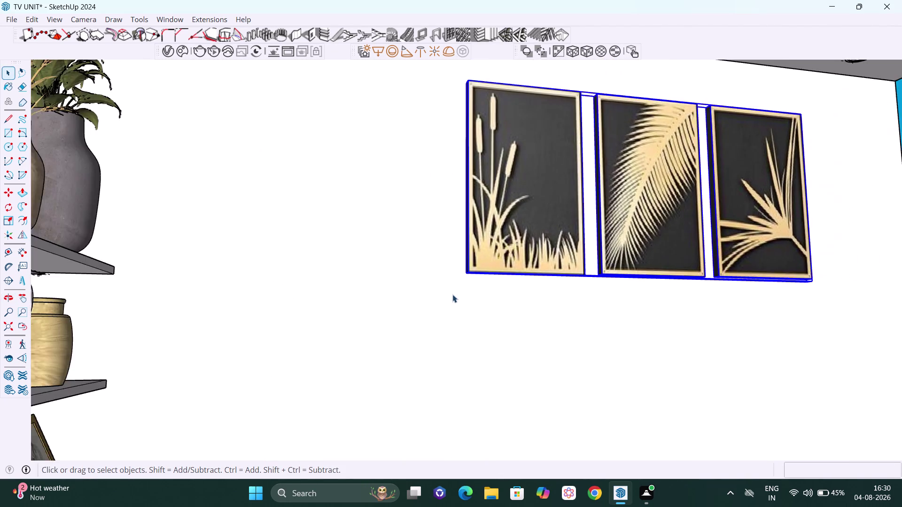
middle_drag(459, 314, 473, 274)
key(h)
drag(469, 291, 467, 232)
middle_drag(441, 269, 465, 267)
scroll(up, 3)
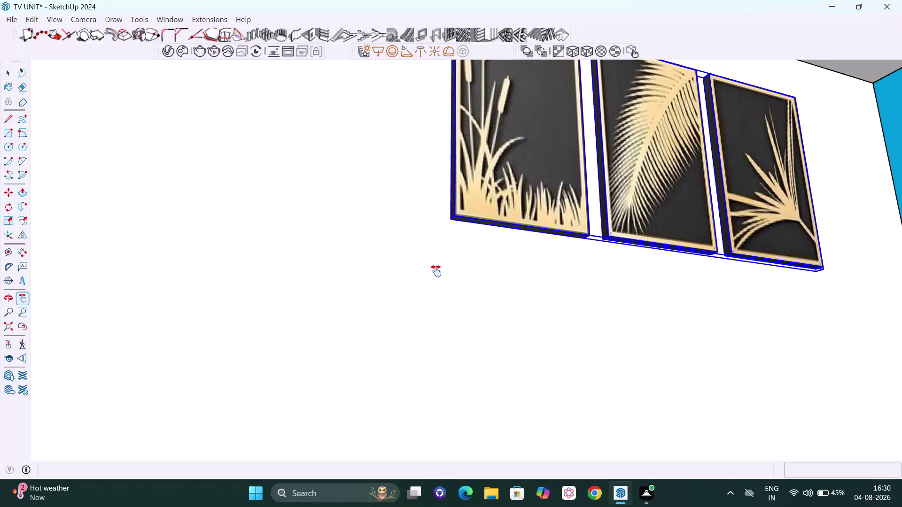
Move the wall art about 17 inches by its bottom-left corner to a new spot.
key(m)
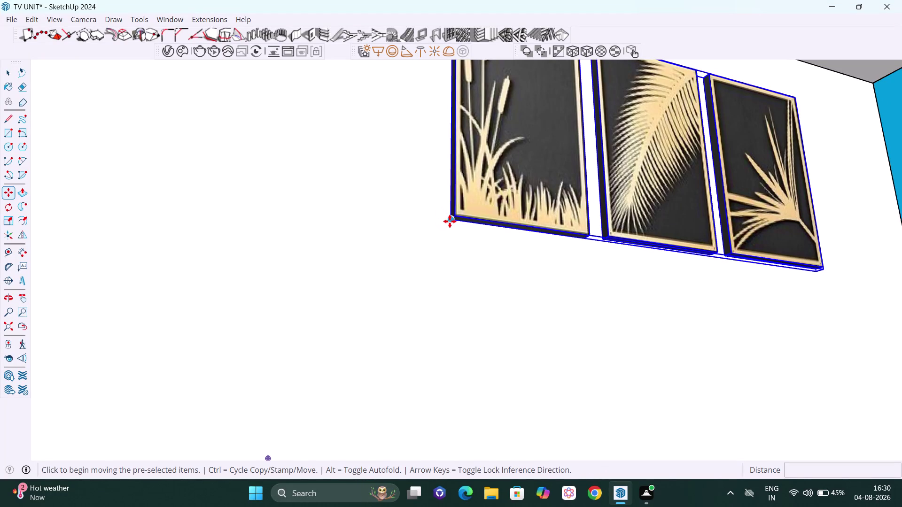
click(449, 221)
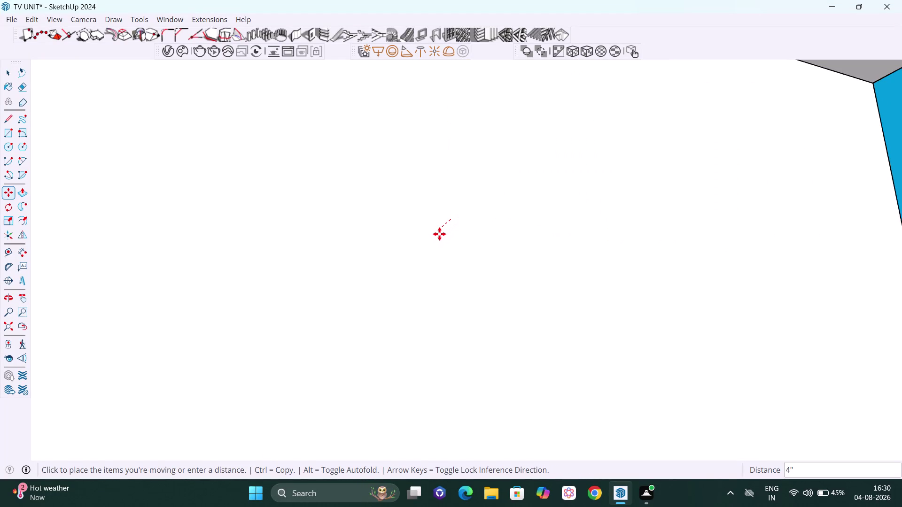
key(Escape)
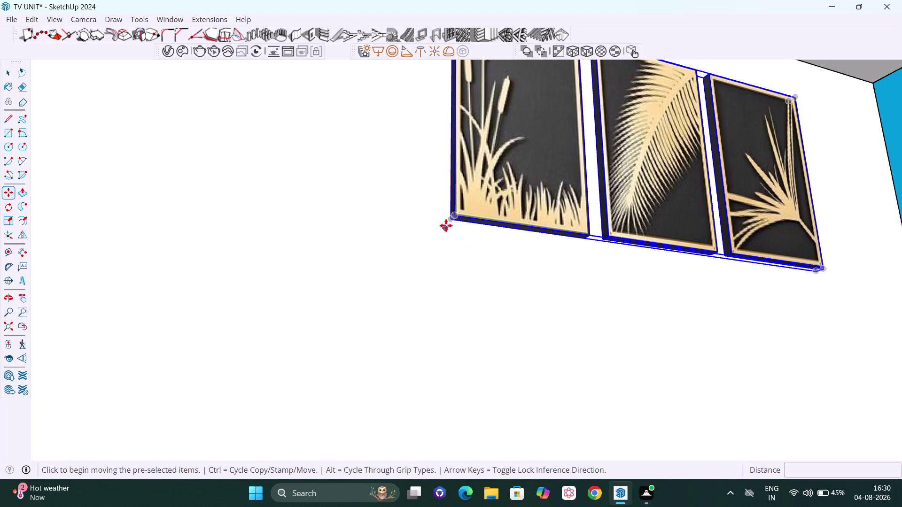
click(450, 220)
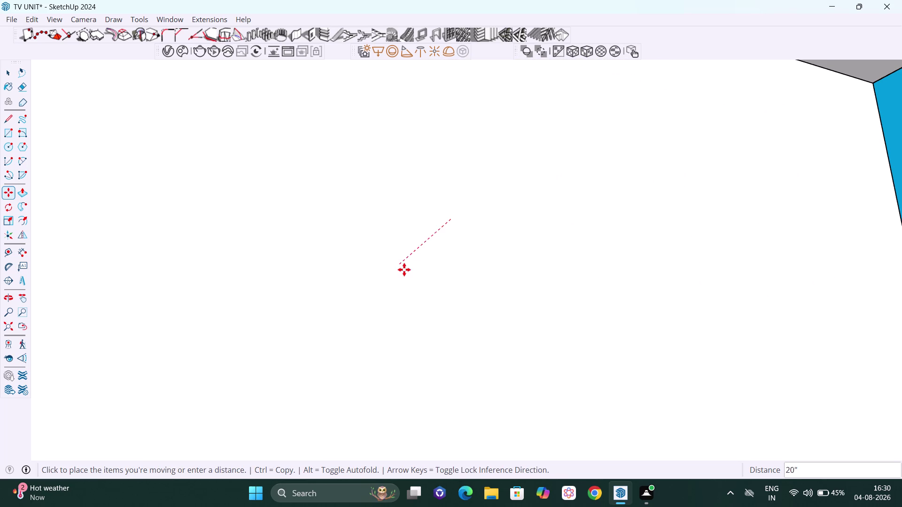
scroll(down, 3)
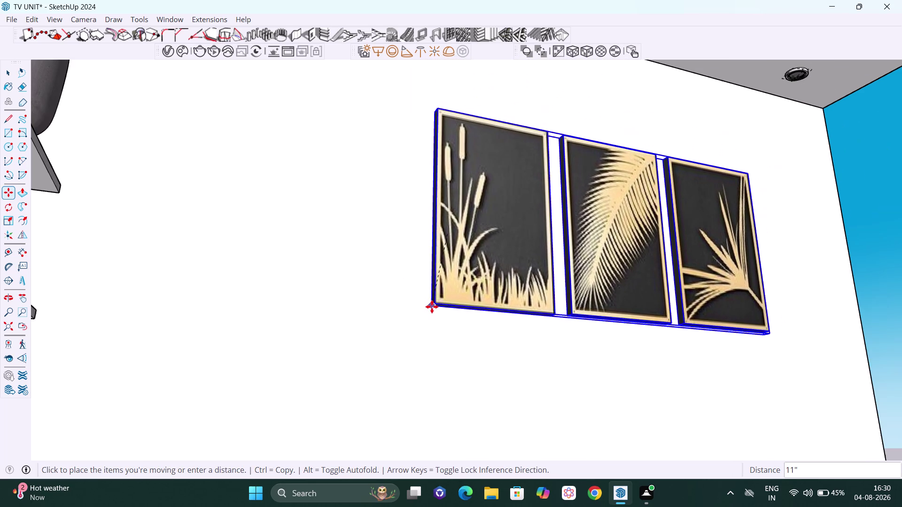
middle_drag(423, 311, 373, 314)
scroll(down, 3)
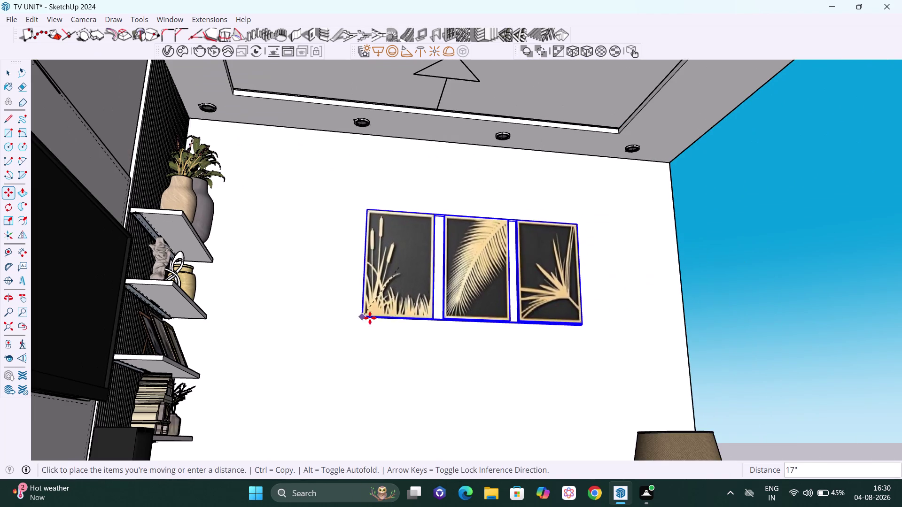
middle_drag(409, 323, 363, 391)
scroll(down, 3)
middle_drag(384, 336, 383, 345)
key(Escape)
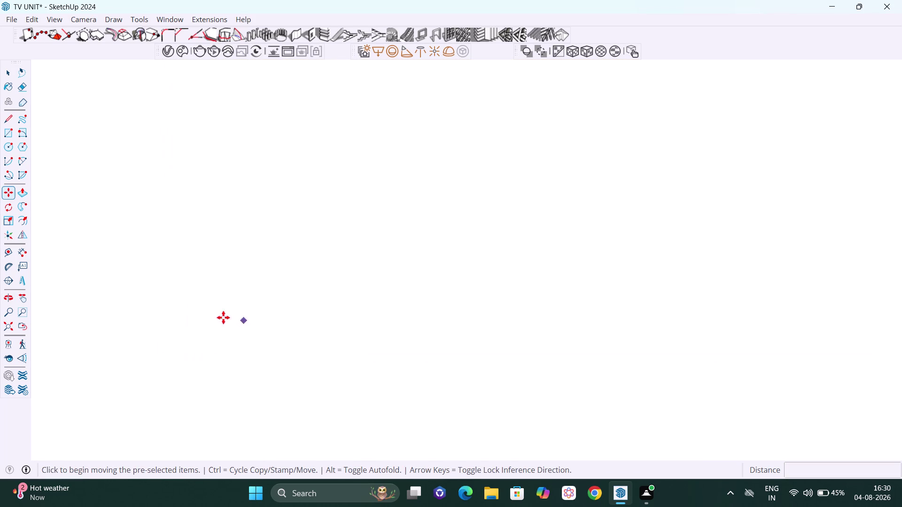
click(11, 323)
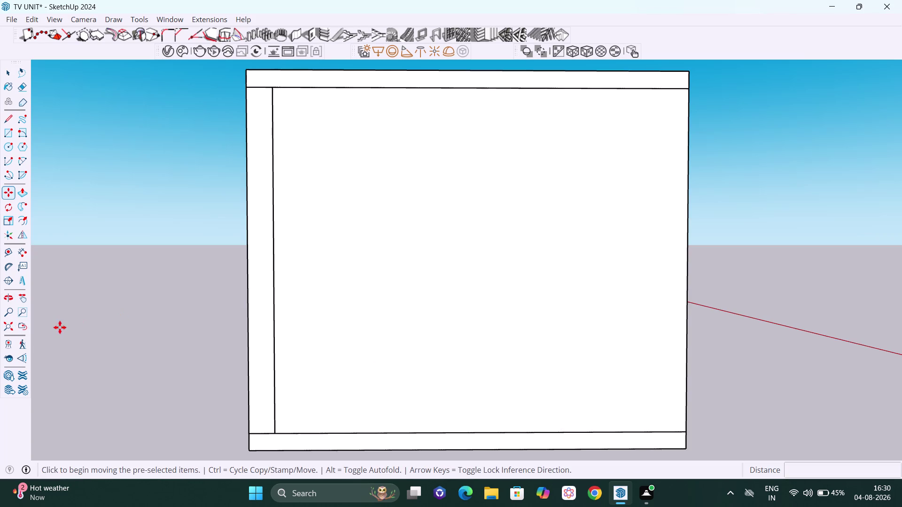
key(space)
scroll(down, 3)
middle_drag(509, 286, 865, 301)
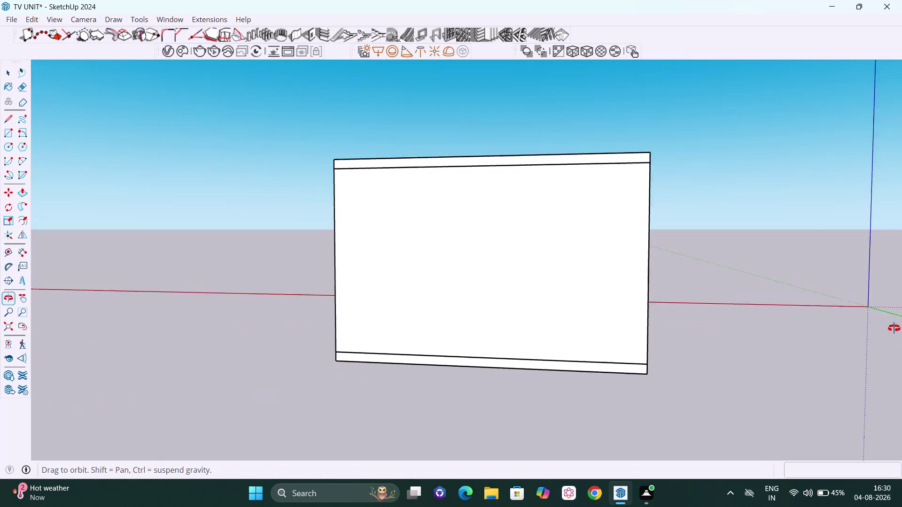
middle_drag(865, 300, 901, 377)
scroll(down, 3)
middle_drag(384, 167, 780, 145)
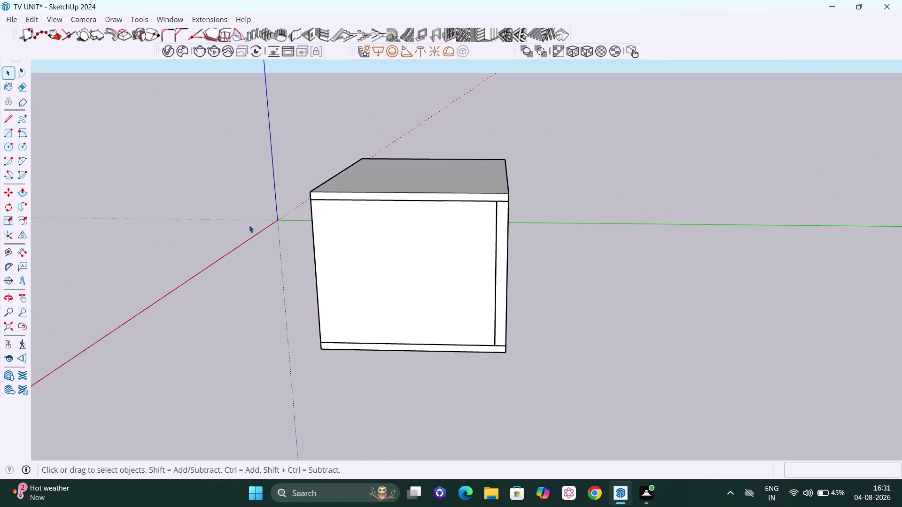
middle_drag(294, 236, 674, 209)
scroll(up, 3)
middle_drag(538, 298, 539, 297)
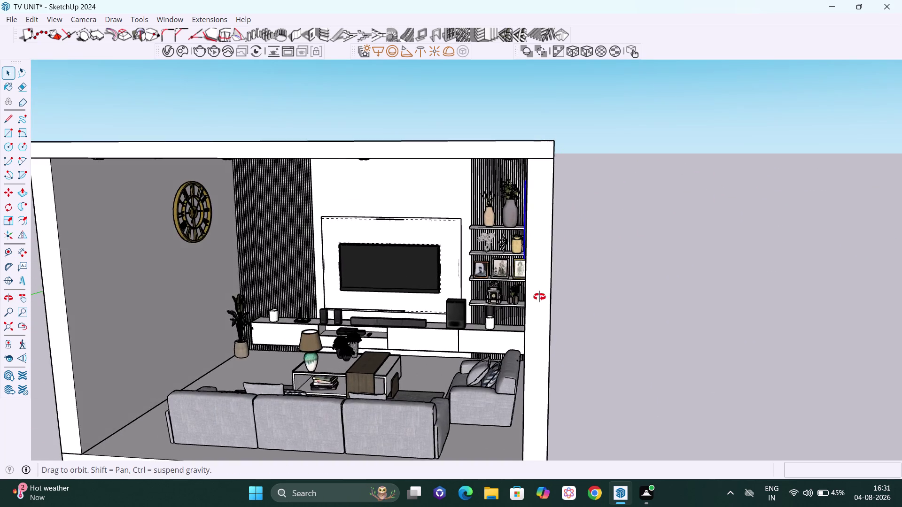
middle_drag(539, 297, 638, 261)
middle_drag(619, 186, 691, 221)
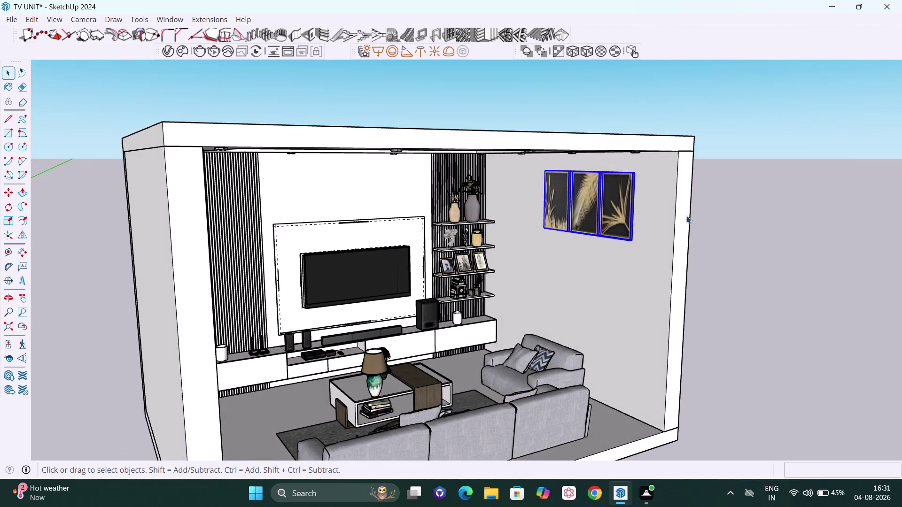
middle_drag(686, 215, 624, 201)
click(732, 188)
middle_drag(669, 164, 675, 183)
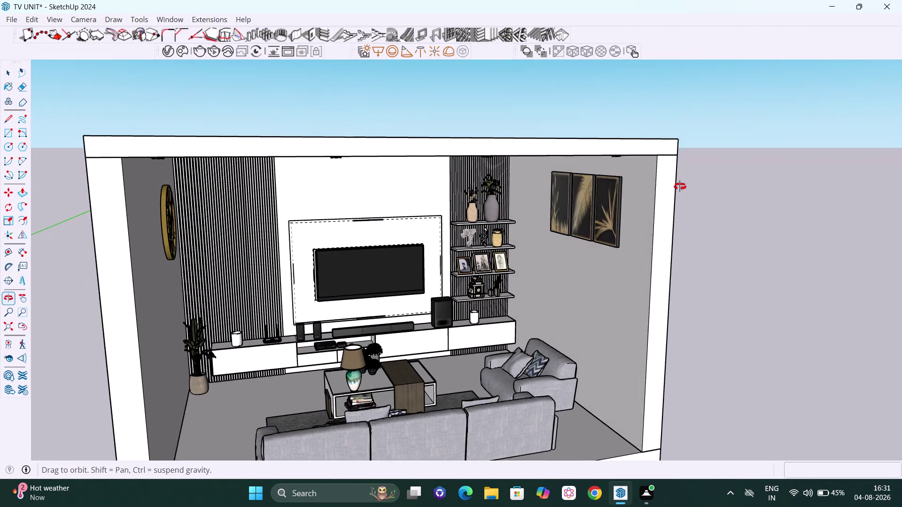
middle_drag(675, 182, 681, 163)
scroll(up, 3)
click(617, 204)
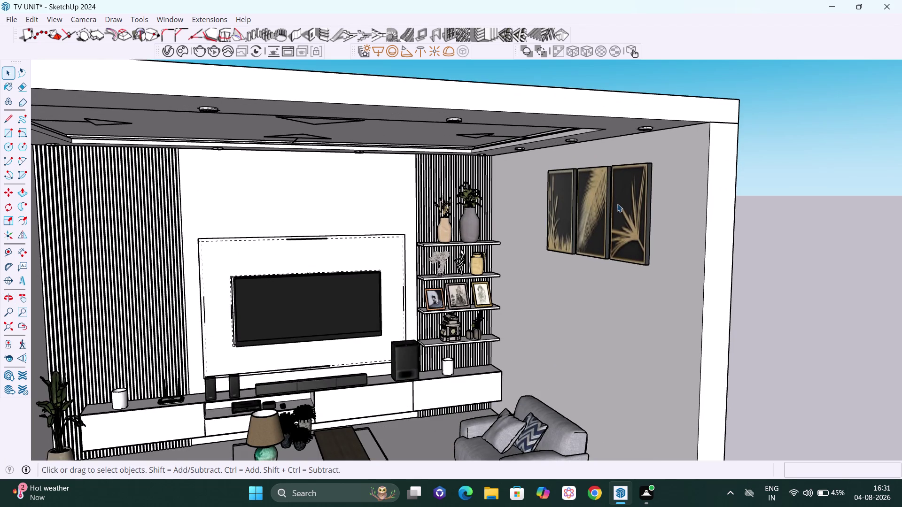
middle_drag(640, 223, 618, 228)
scroll(up, 3)
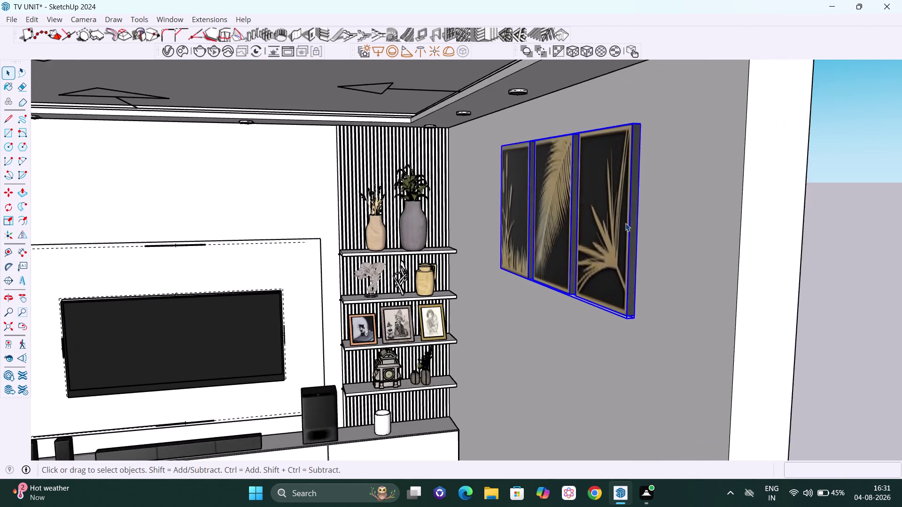
scroll(up, 3)
middle_drag(600, 240, 585, 239)
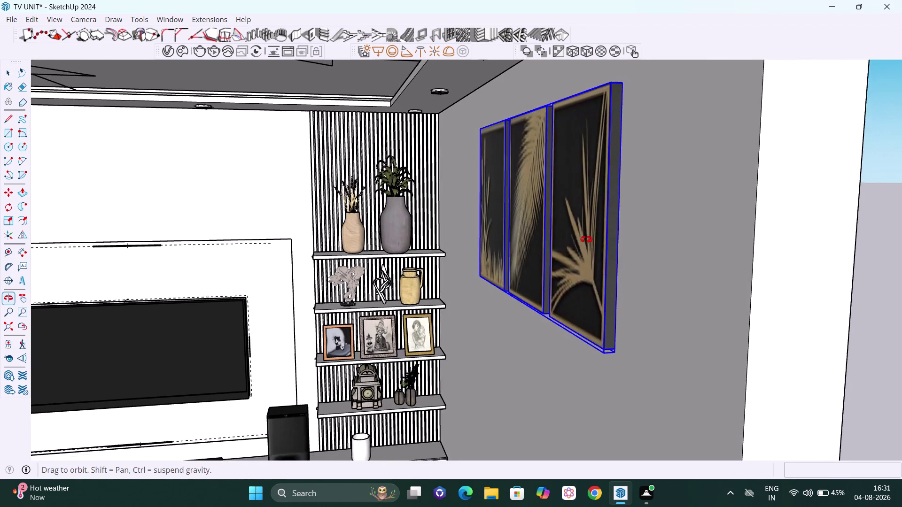
middle_drag(585, 239, 588, 239)
scroll(up, 3)
middle_drag(568, 212, 573, 211)
scroll(down, 3)
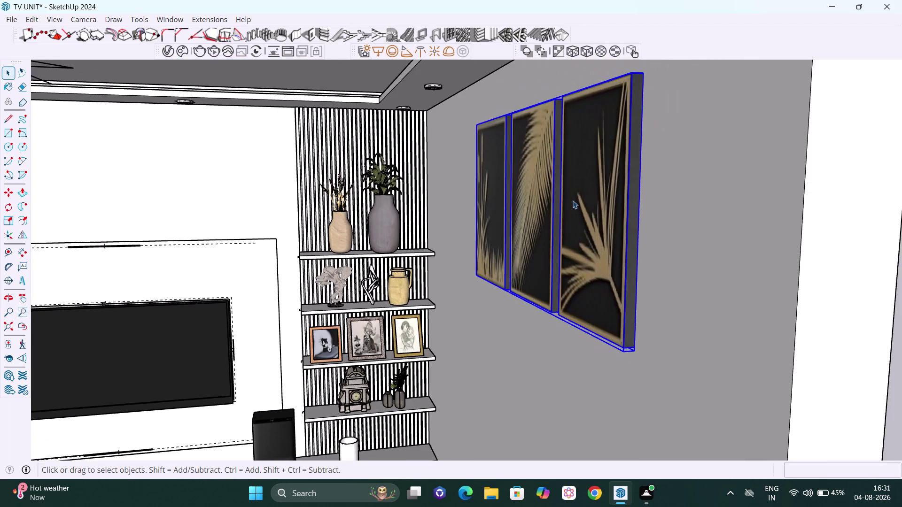
scroll(down, 3)
scroll(down, 3)
scroll(down, 3)
scroll(up, 3)
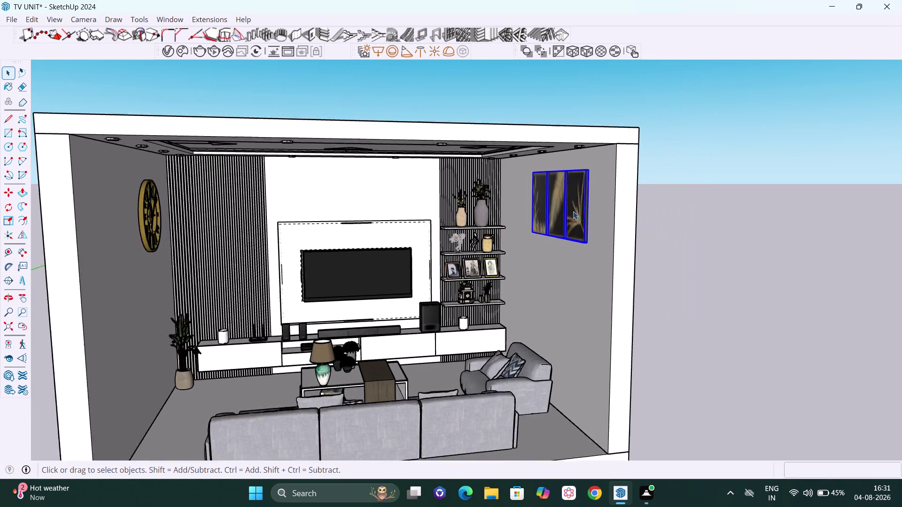
scroll(up, 3)
scroll(up, 3)
scroll(up, 3)
middle_drag(536, 224, 569, 219)
scroll(up, 3)
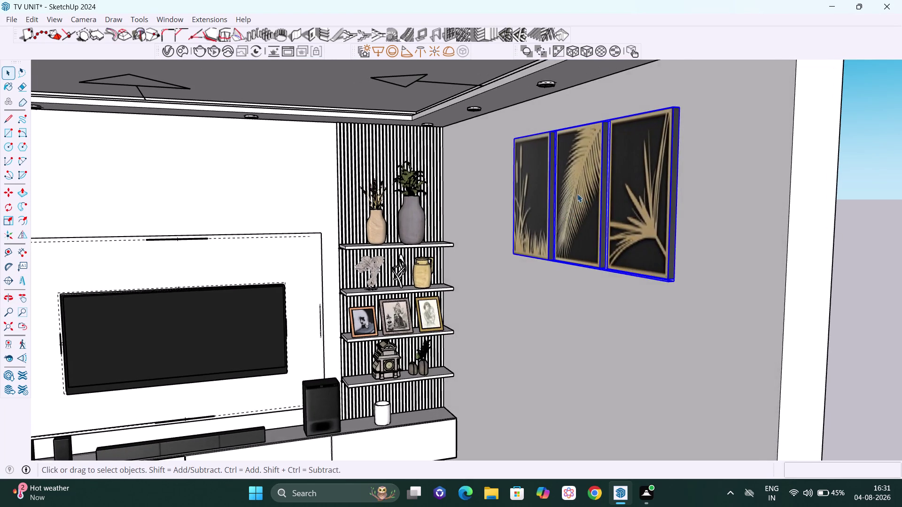
scroll(up, 3)
Scale the wall art to 0.64 along the blue axis.
key(s)
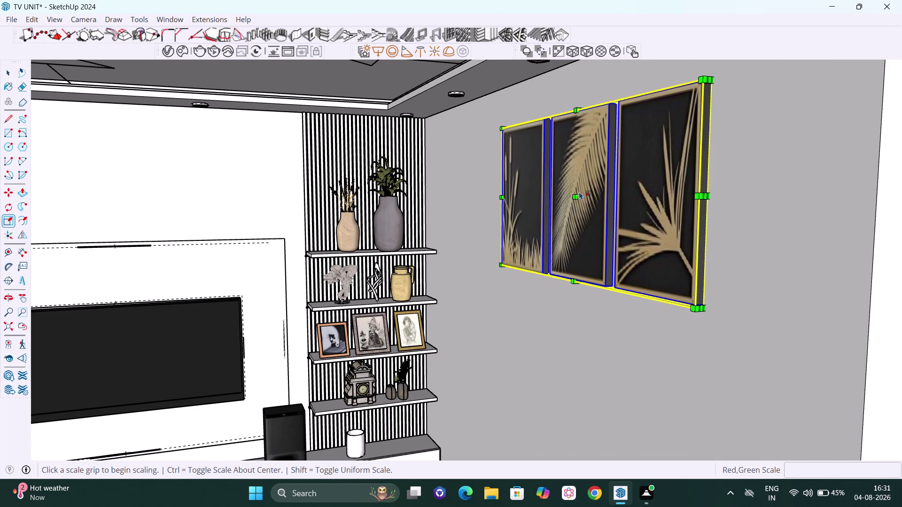
click(578, 196)
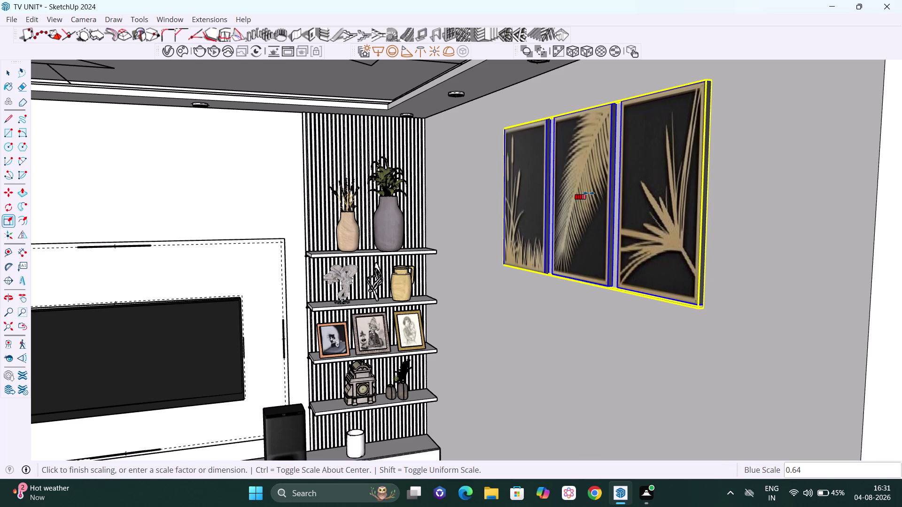
click(589, 193)
key(space)
scroll(down, 3)
scroll(down, 3)
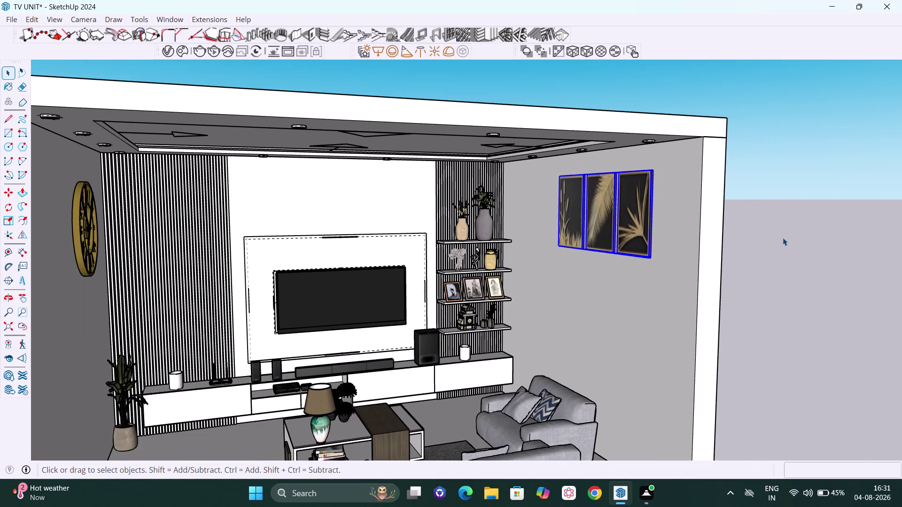
click(787, 237)
Orbit out to see the whole room, then back toward the thinner wall art.
middle_drag(760, 218, 704, 218)
scroll(up, 3)
scroll(up, 3)
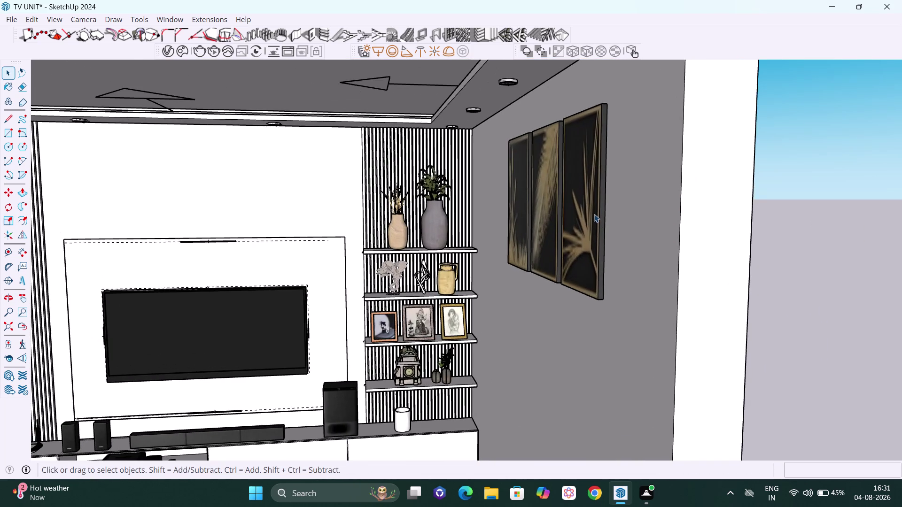
scroll(down, 3)
scroll(down, 3)
scroll(down, 3)
scroll(down, 3)
middle_drag(591, 221, 627, 232)
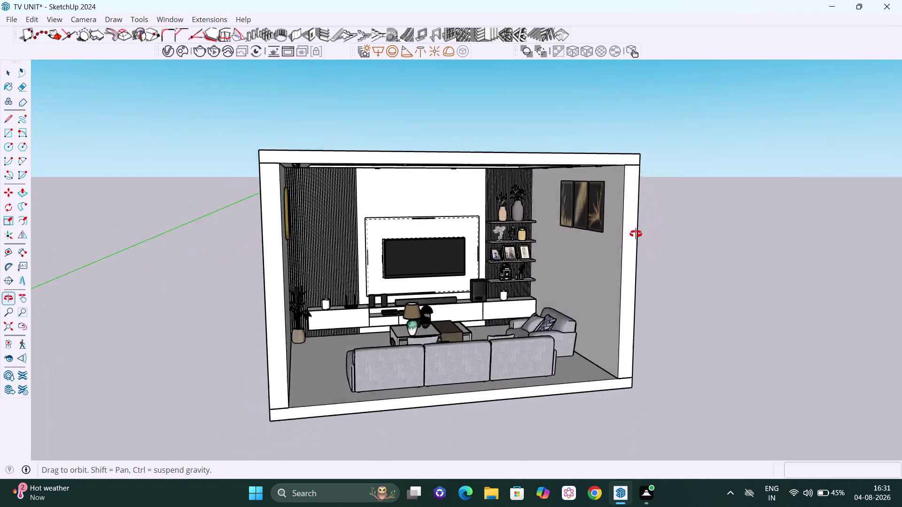
middle_drag(628, 233, 649, 236)
scroll(up, 3)
click(605, 235)
scroll(up, 3)
middle_drag(602, 223, 603, 205)
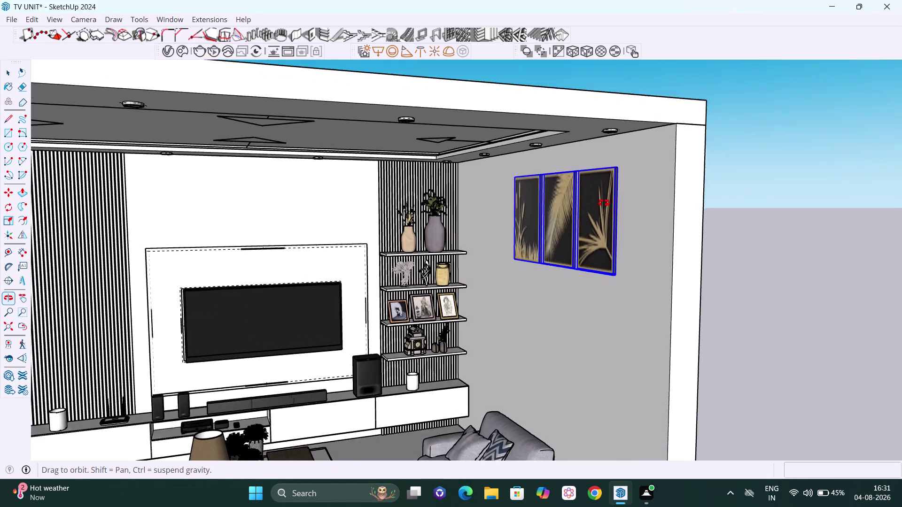
middle_drag(604, 205, 603, 196)
Move the three-panel leaf artwork from its bottom corner to a new spot on the side wall.
key(m)
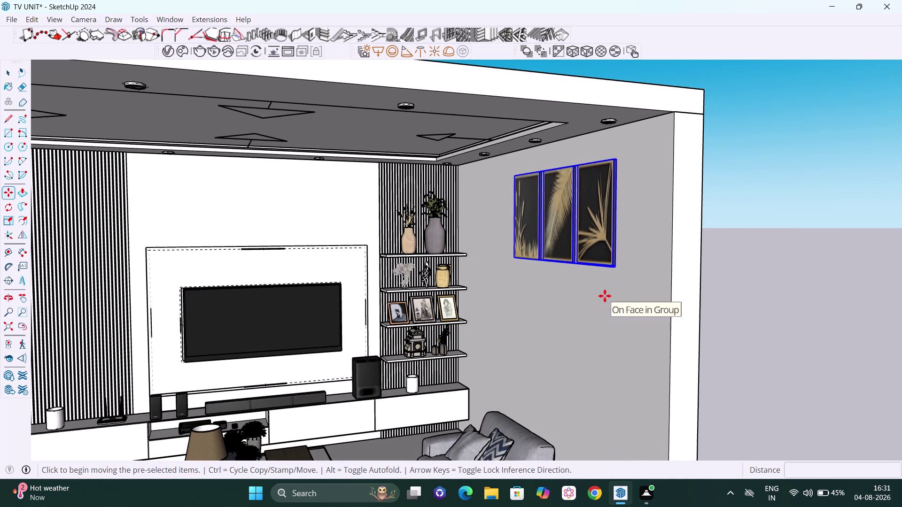
key(Left)
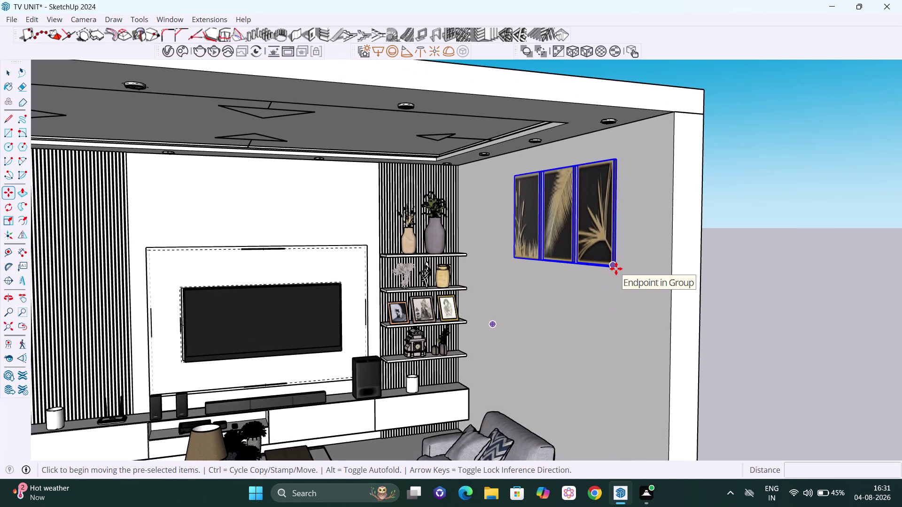
click(615, 269)
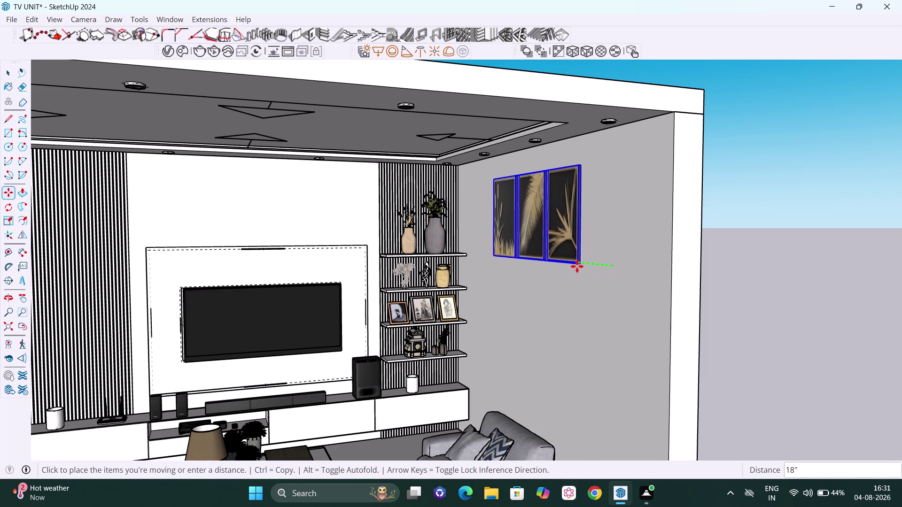
click(578, 266)
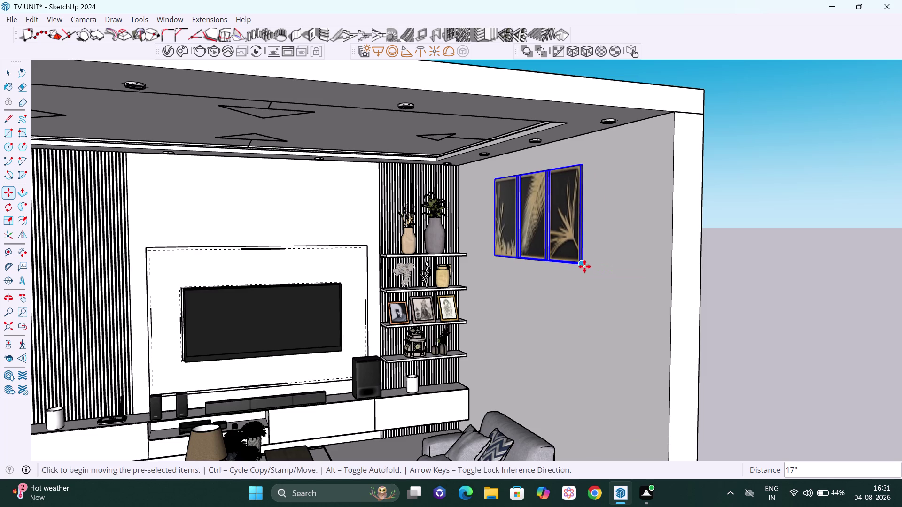
Reframe the side wall and pick the artwork's bottom corner to move it again.
scroll(down, 3)
middle_drag(599, 280, 742, 275)
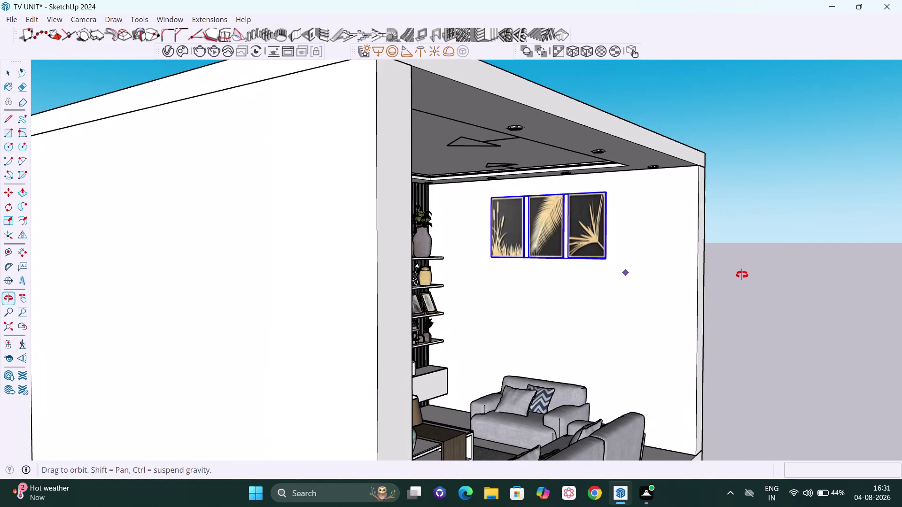
middle_drag(742, 275, 737, 275)
scroll(up, 3)
scroll(up, 3)
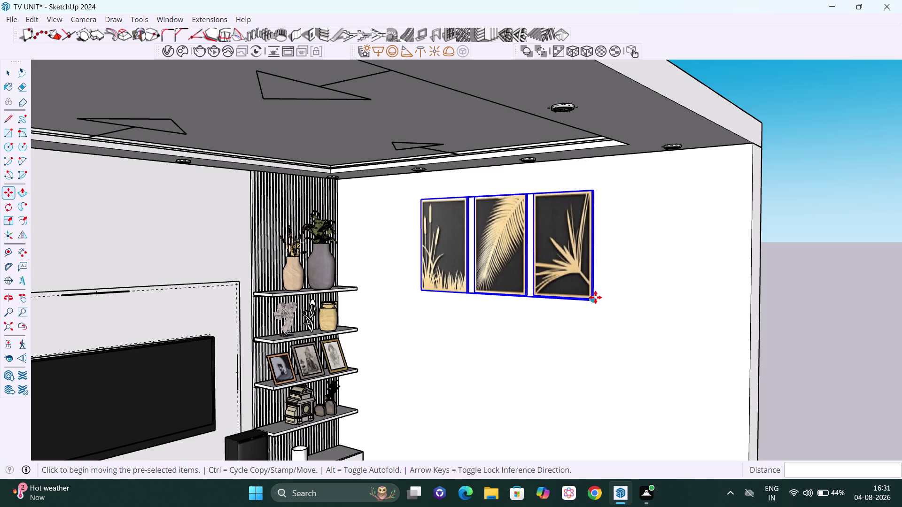
scroll(up, 3)
scroll(up, 3)
scroll(up, 3)
scroll(up, 3)
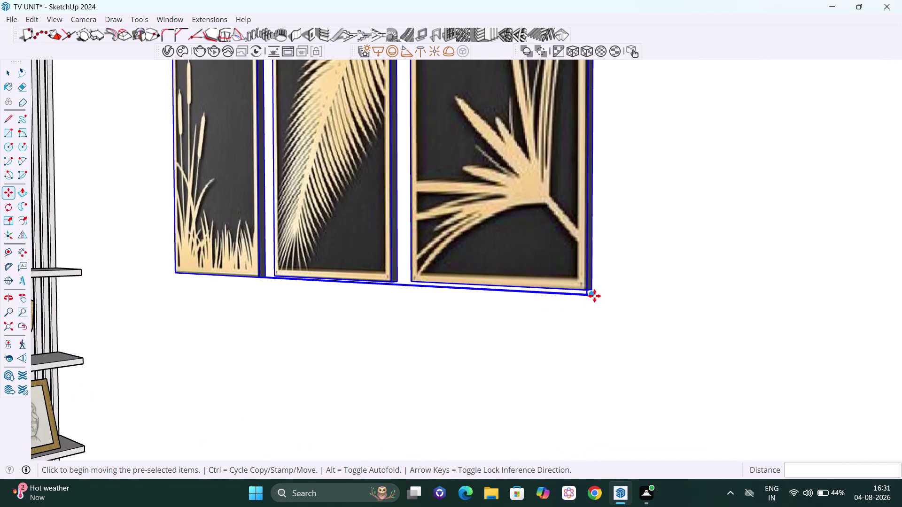
click(593, 295)
key(Right)
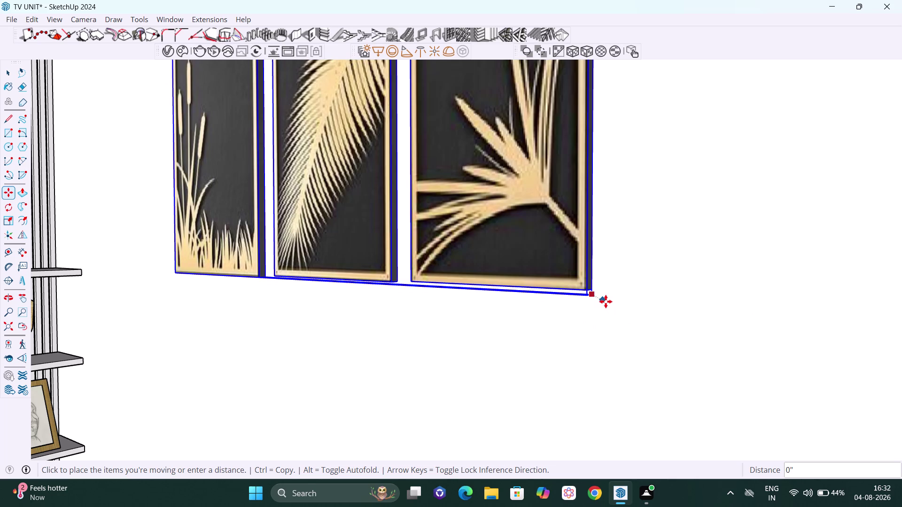
Lock to the blue axis and place the artwork about 5 inches vertically.
key(Up)
scroll(down, 3)
scroll(down, 3)
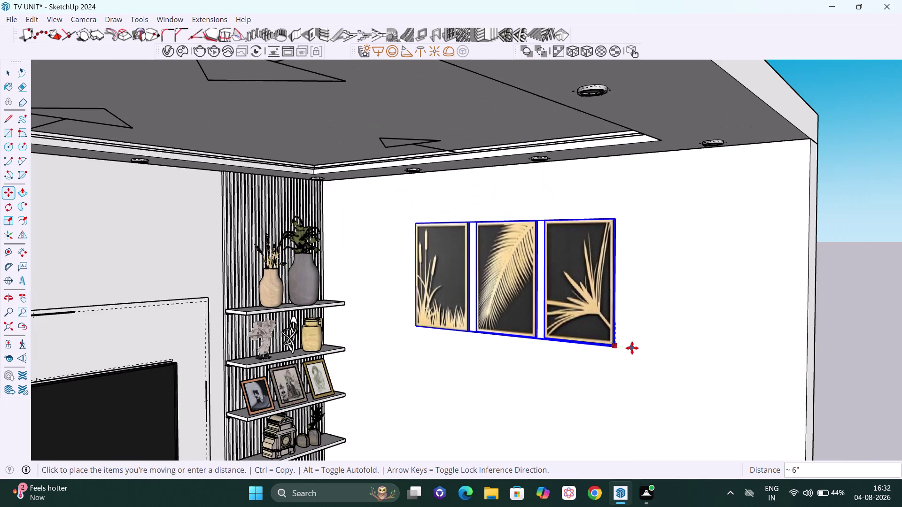
middle_drag(631, 348, 600, 353)
scroll(down, 3)
key(h)
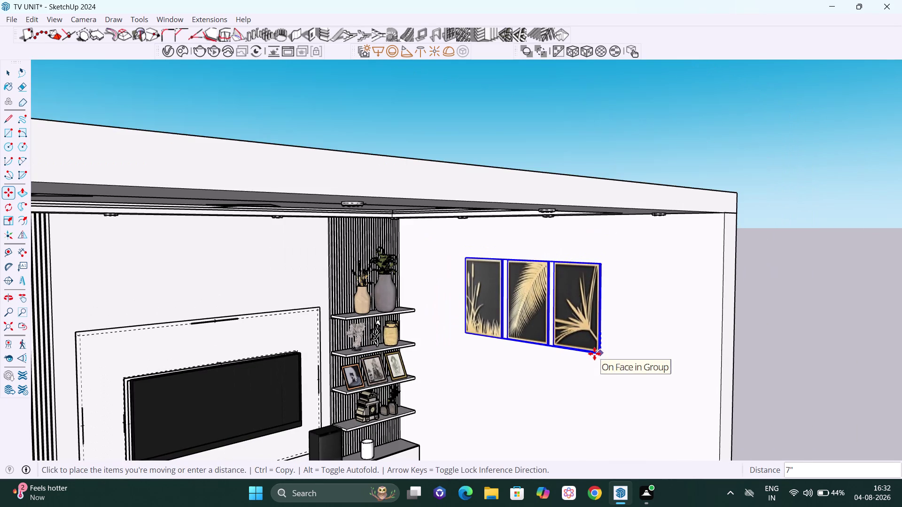
drag(594, 354, 562, 277)
middle_drag(579, 332, 562, 326)
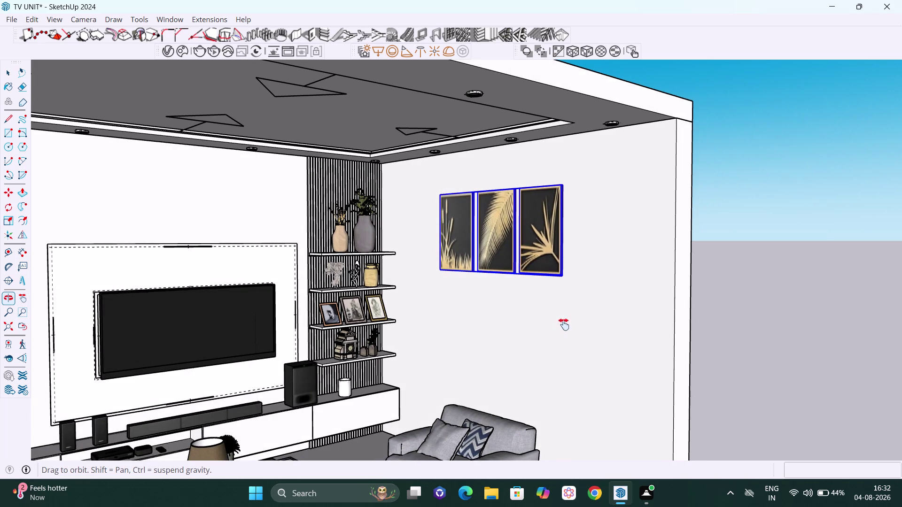
key(Escape)
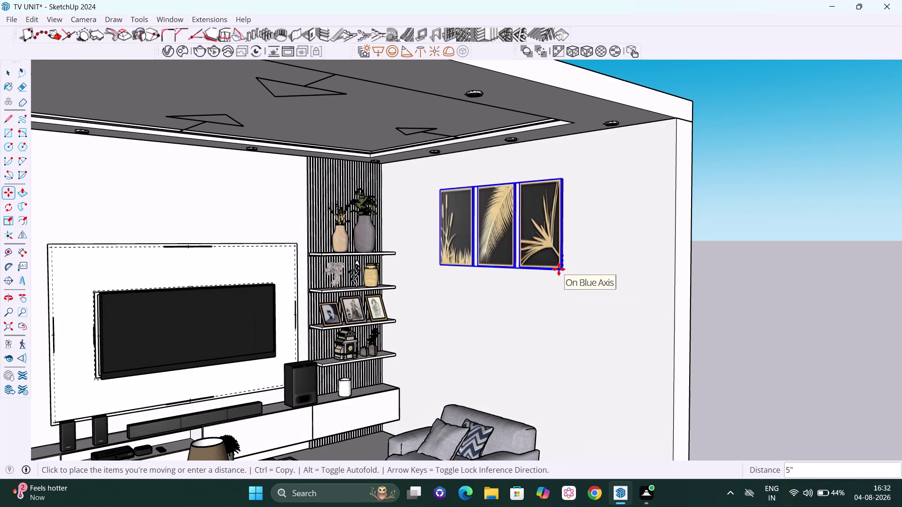
click(559, 269)
key(space)
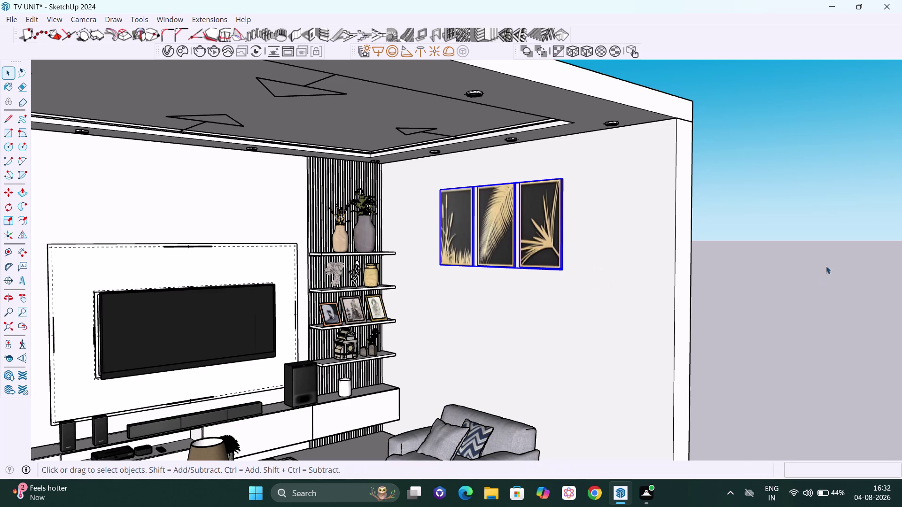
click(828, 266)
scroll(down, 3)
middle_drag(820, 260, 759, 276)
scroll(down, 3)
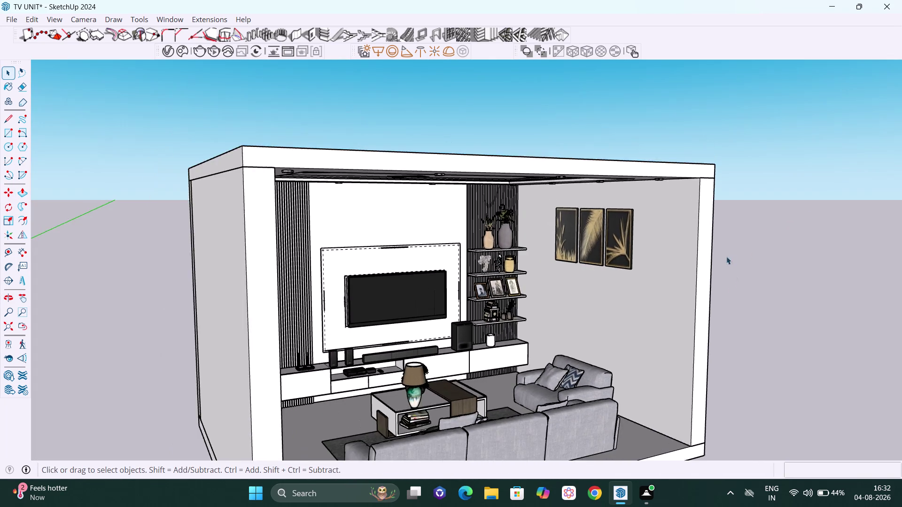
scroll(down, 3)
middle_drag(729, 281, 755, 255)
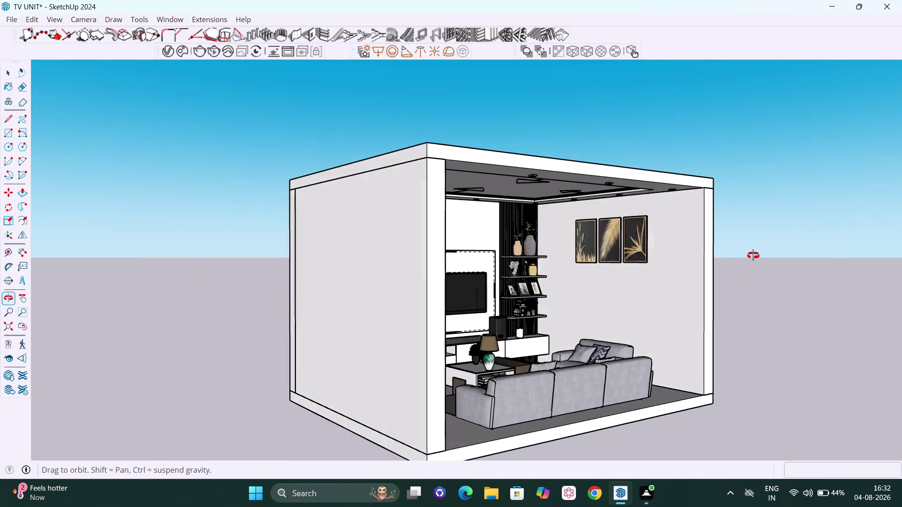
middle_drag(755, 255, 689, 286)
scroll(up, 3)
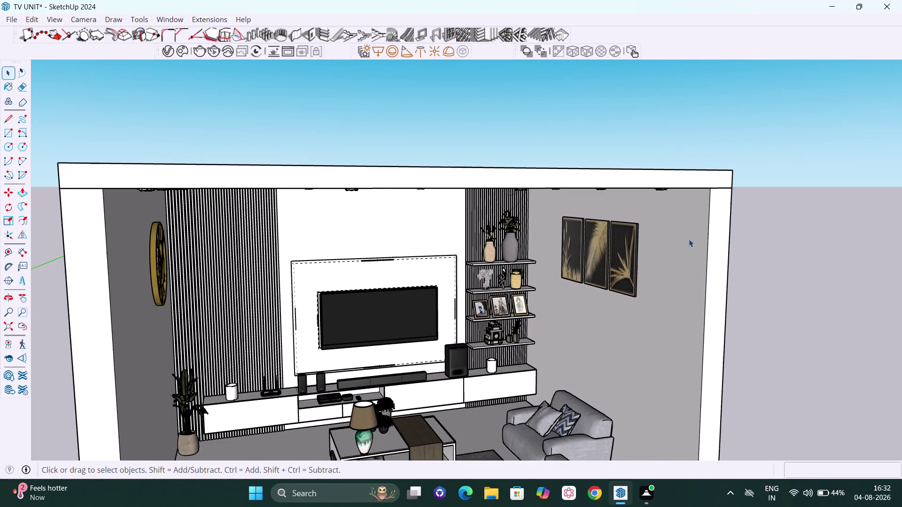
scroll(down, 3)
scroll(down, 3)
middle_drag(648, 252, 442, 219)
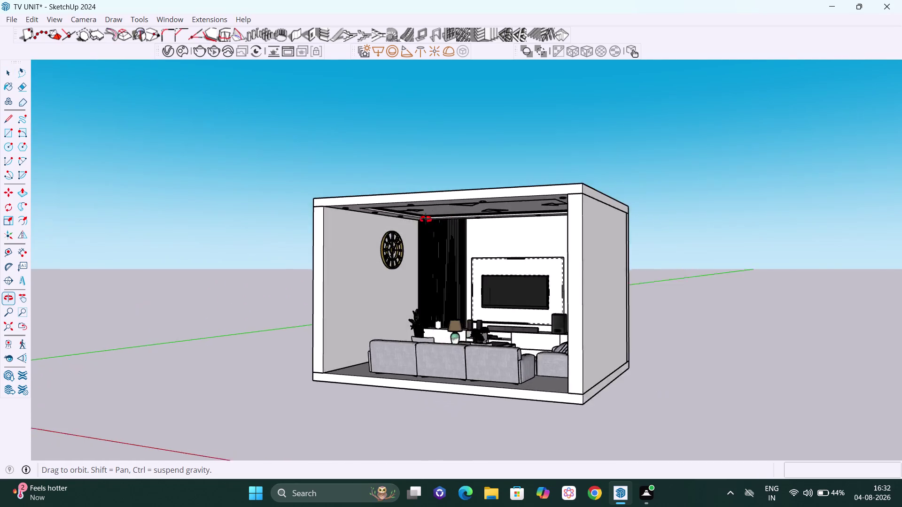
middle_drag(443, 220, 757, 252)
scroll(up, 3)
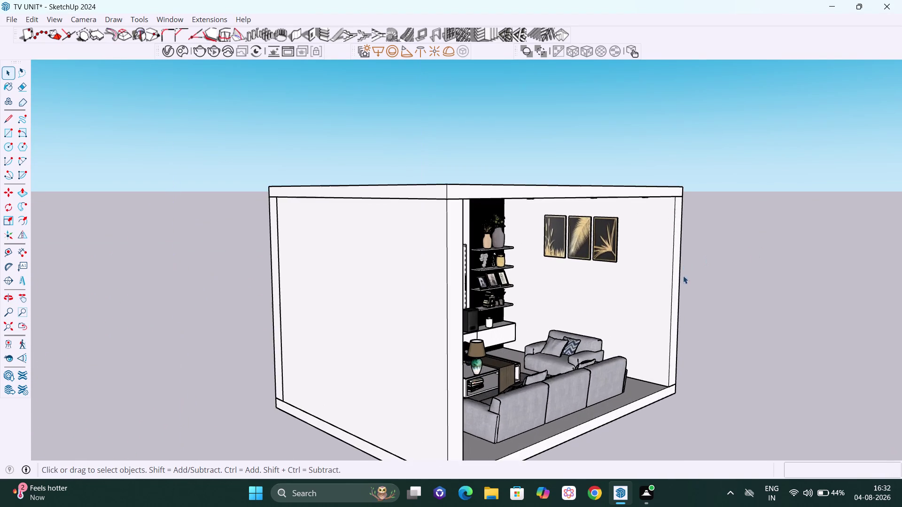
scroll(up, 3)
scroll(down, 3)
middle_drag(660, 268, 506, 225)
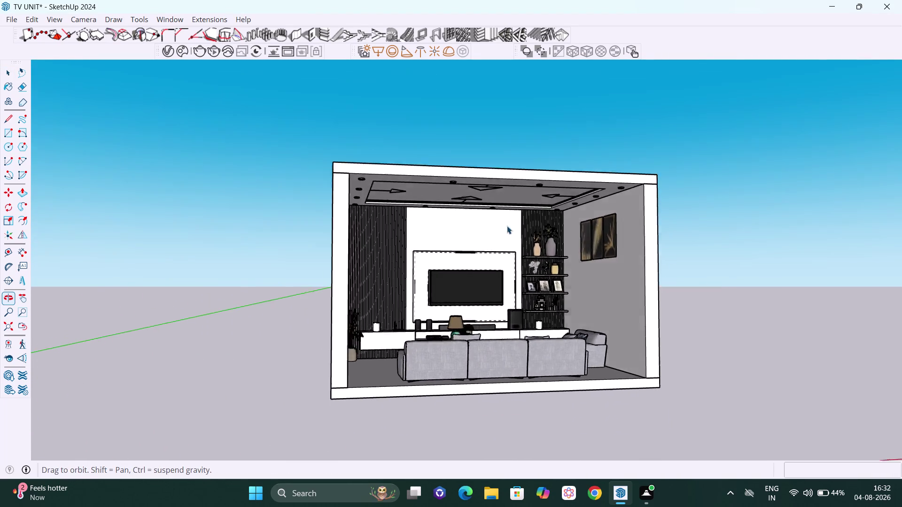
scroll(up, 3)
scroll(up, 3)
scroll(down, 3)
middle_drag(491, 245, 488, 245)
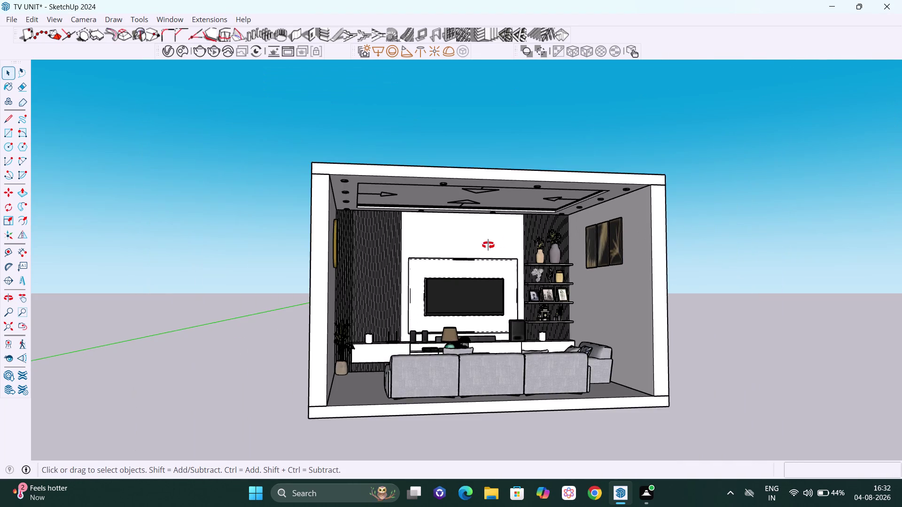
middle_drag(488, 245, 456, 242)
scroll(up, 3)
scroll(up, 3)
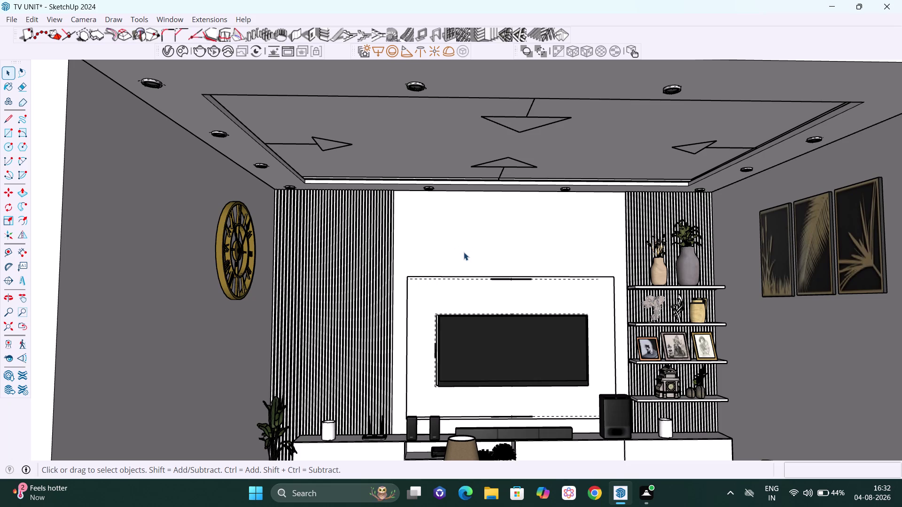
key(h)
drag(474, 256, 488, 219)
scroll(down, 3)
middle_drag(495, 237, 482, 237)
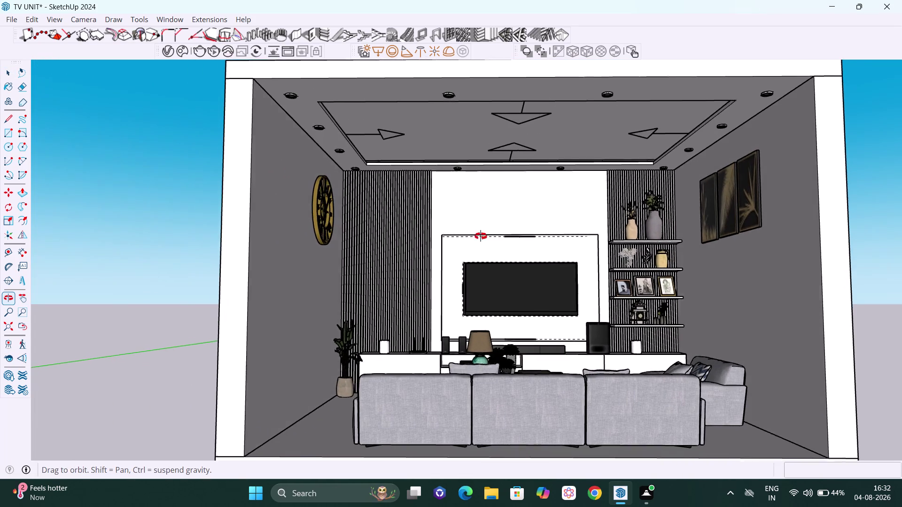
middle_drag(482, 237, 468, 234)
scroll(up, 3)
drag(465, 227, 471, 226)
scroll(up, 3)
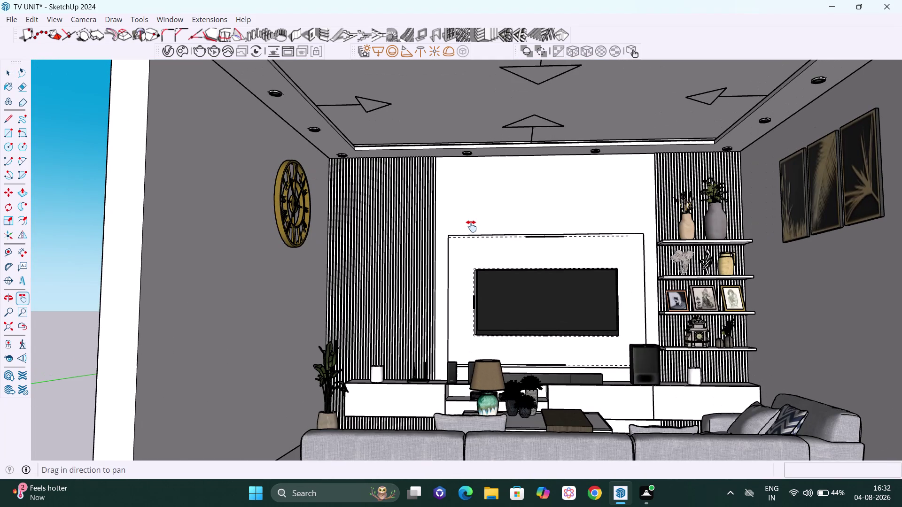
drag(501, 234, 498, 236)
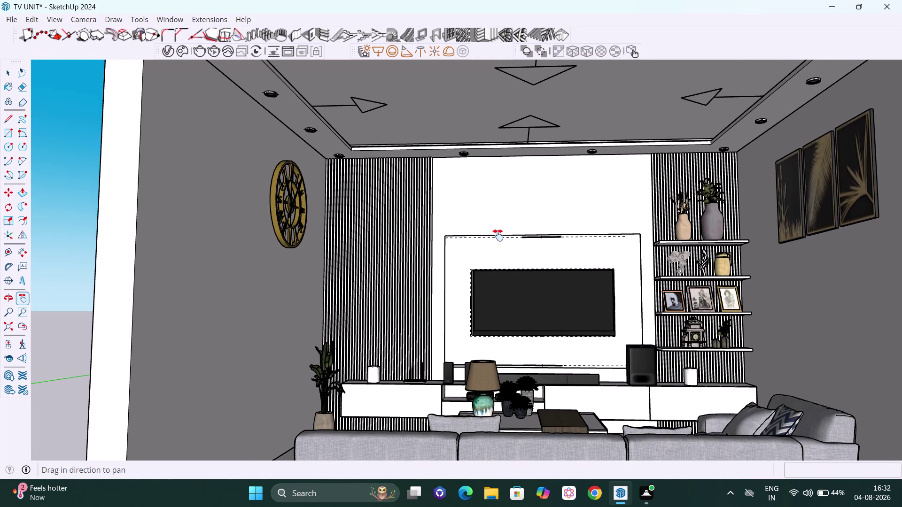
drag(498, 235, 490, 232)
scroll(up, 3)
drag(490, 233, 482, 221)
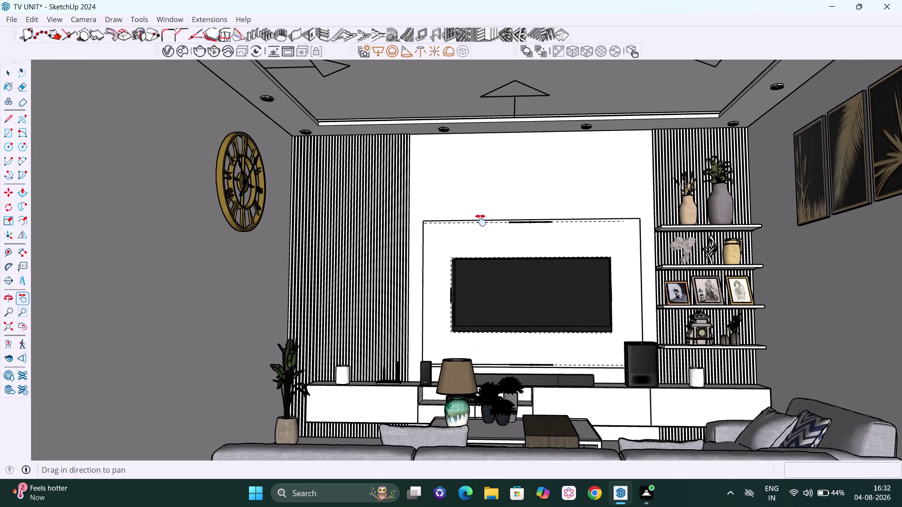
drag(481, 221, 472, 214)
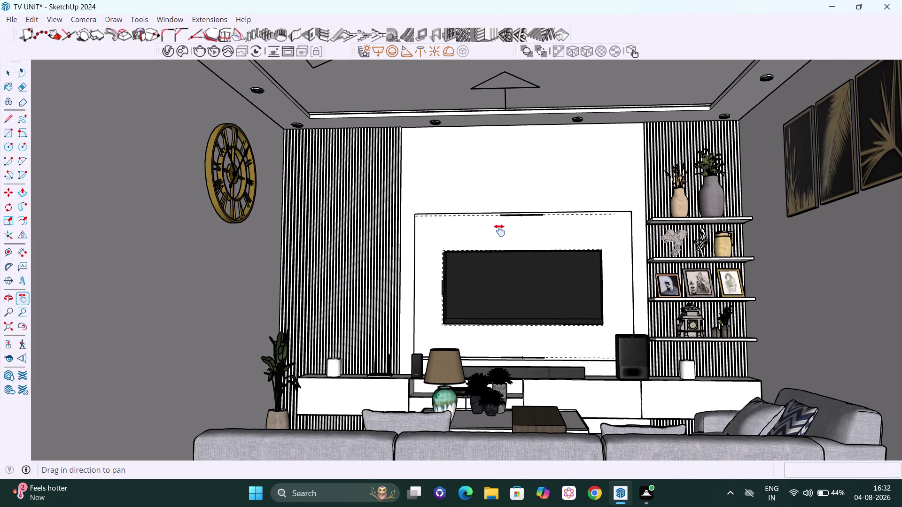
drag(492, 234, 485, 229)
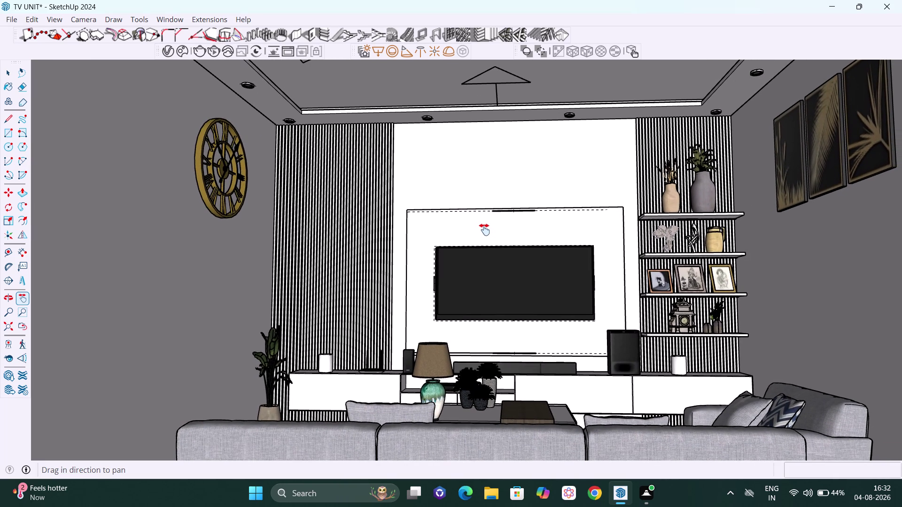
drag(484, 230, 480, 231)
scroll(down, 3)
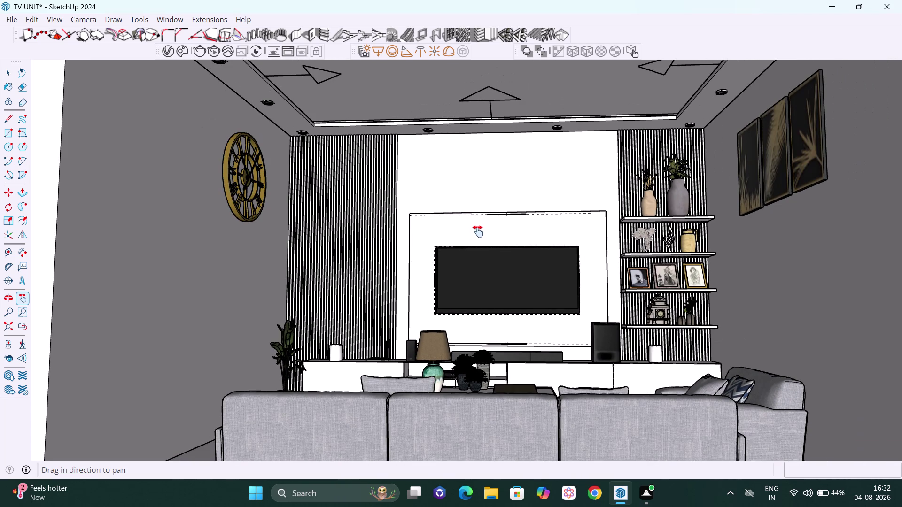
drag(474, 235, 467, 231)
scroll(up, 3)
drag(471, 240, 473, 232)
scroll(down, 3)
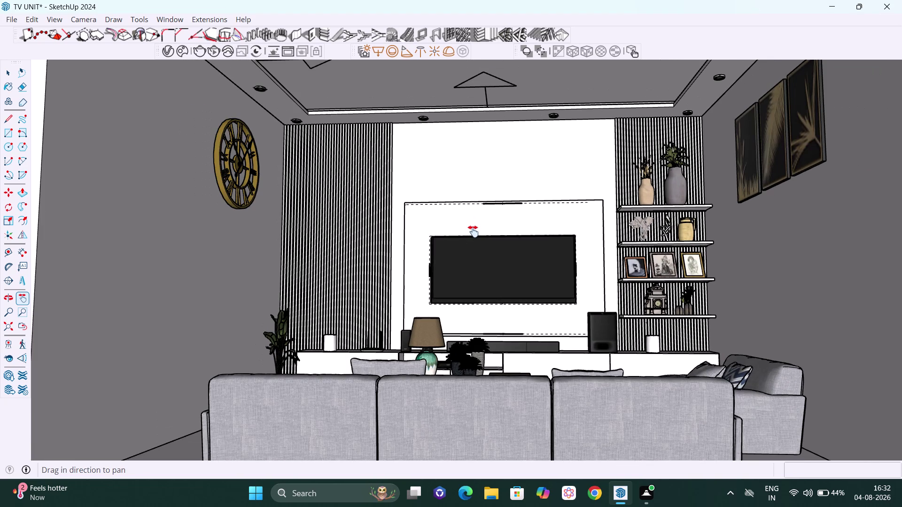
drag(472, 231, 469, 231)
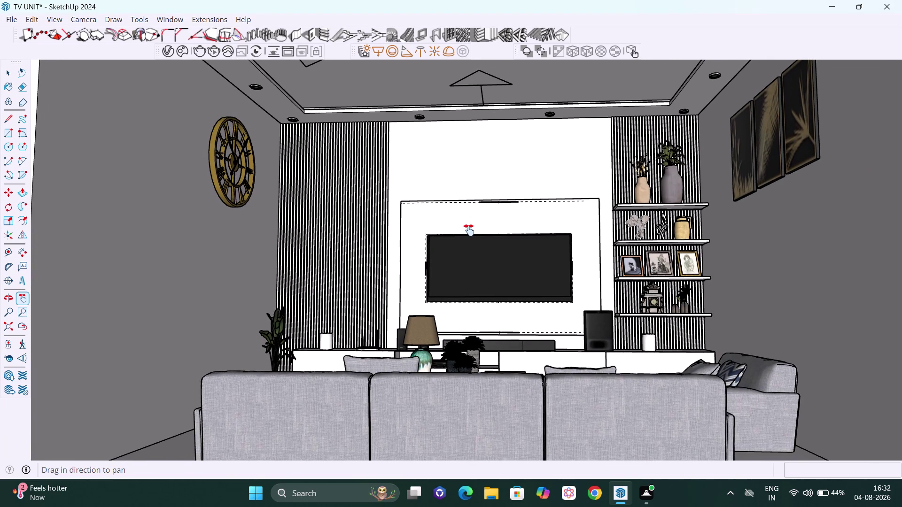
drag(469, 230, 464, 230)
key(space)
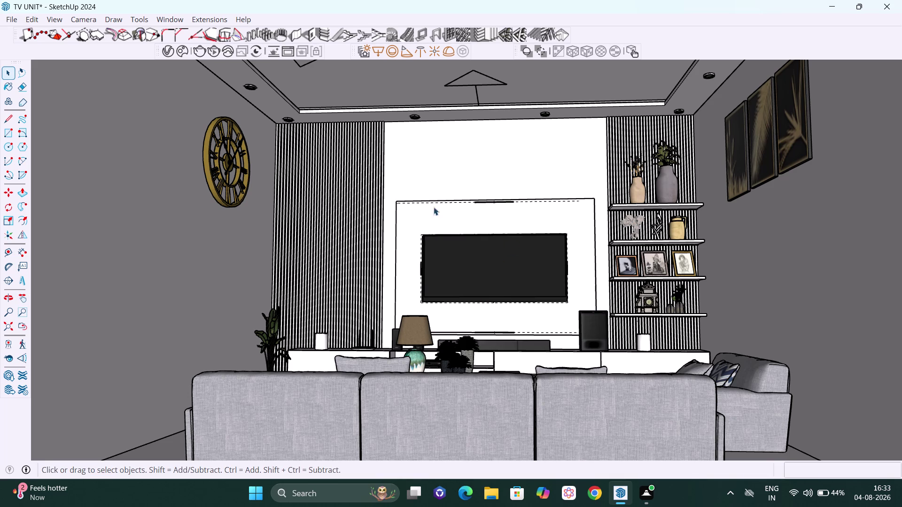
click(58, 18)
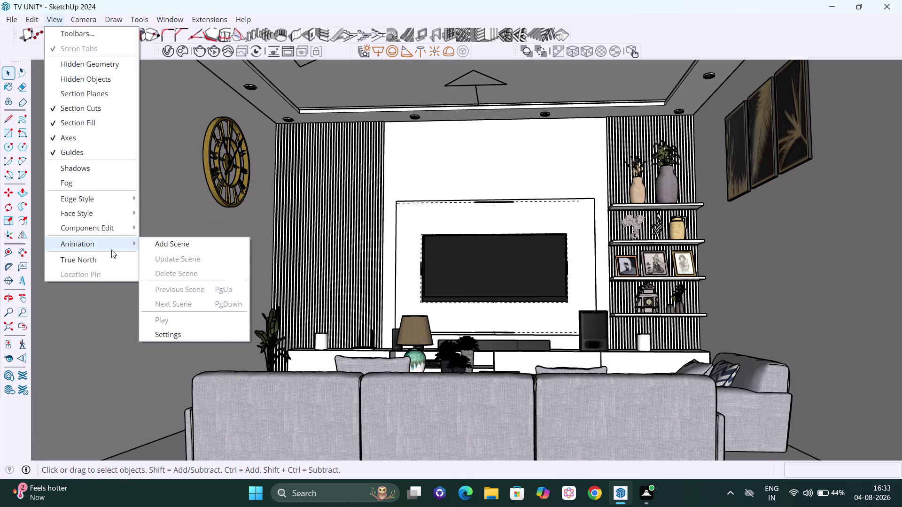
Save the current straight-on TV wall view as Scene 1.
click(111, 250)
click(167, 246)
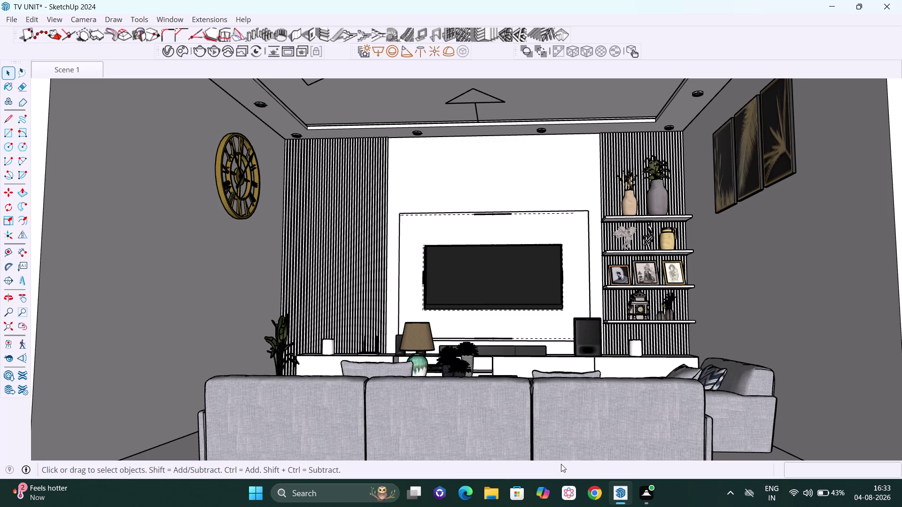
scroll(down, 3)
Orbit and zoom to a head-on view of the room's open front, patterned ceiling and TV wall.
scroll(down, 3)
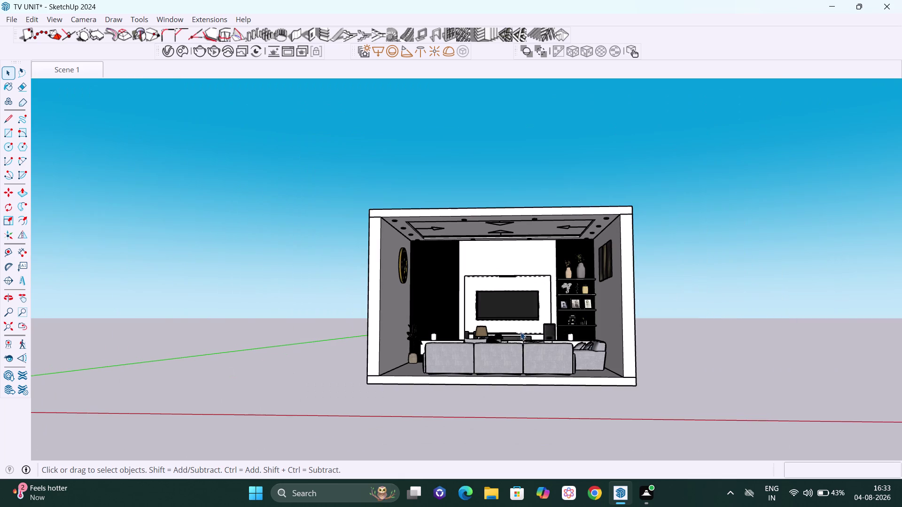
middle_drag(525, 331, 524, 394)
scroll(up, 3)
scroll(down, 3)
middle_click(543, 351)
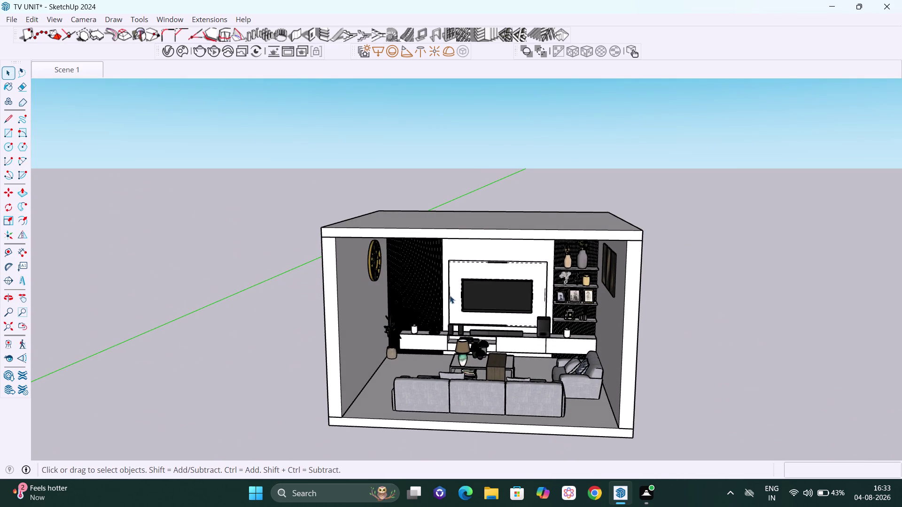
scroll(down, 3)
middle_drag(531, 381, 526, 322)
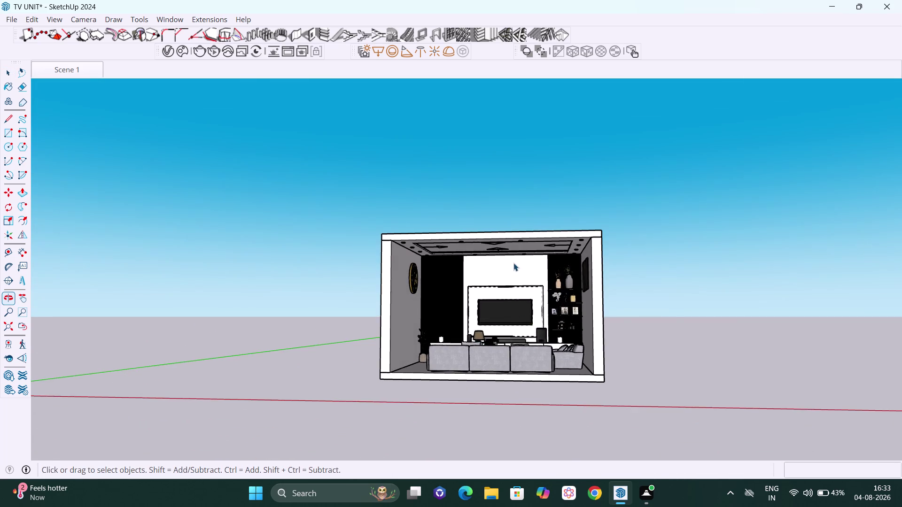
scroll(up, 3)
middle_drag(498, 273, 503, 250)
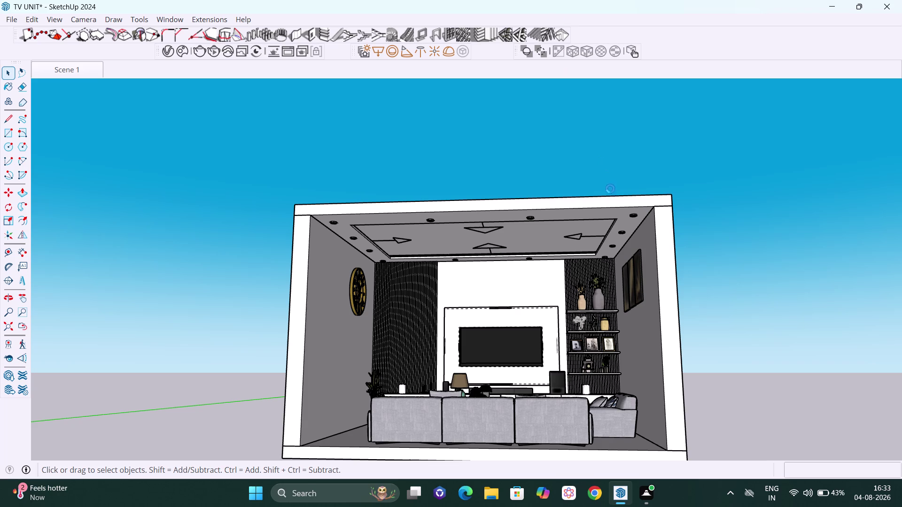
scroll(up, 3)
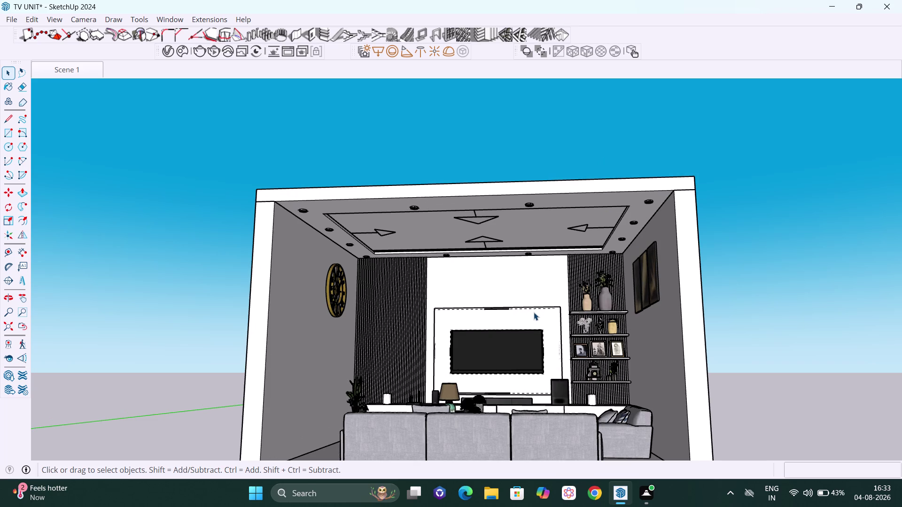
double_click(168, 51)
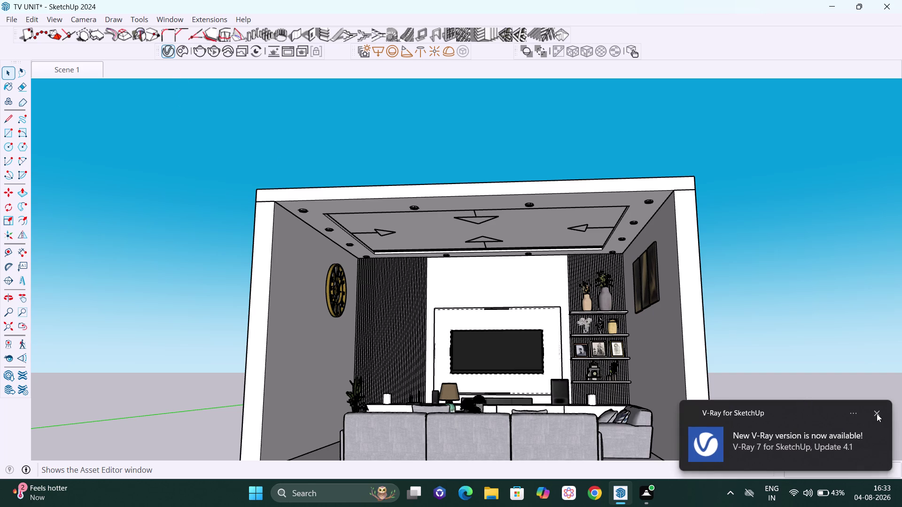
Open the V-Ray Asset Editor, move it to the right, and pan the TV wall into view.
click(875, 414)
drag(440, 46, 440, 46)
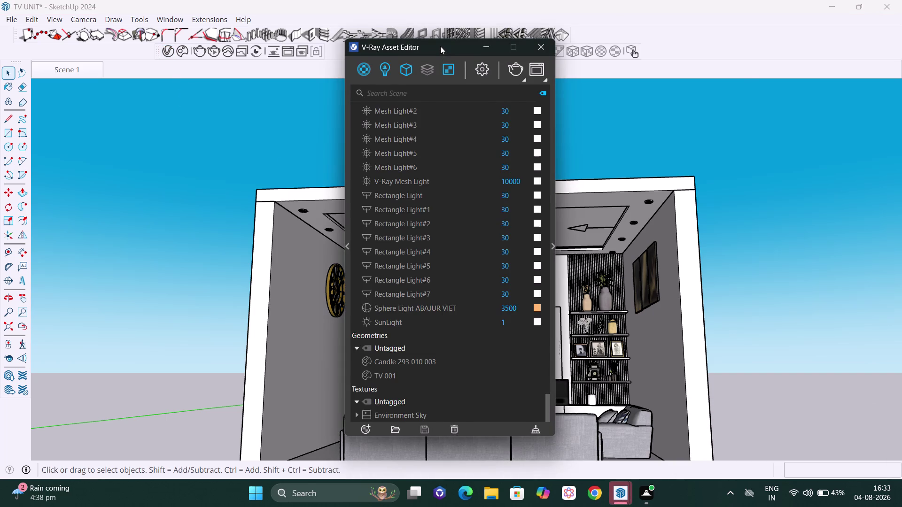
drag(440, 46, 749, 64)
scroll(down, 3)
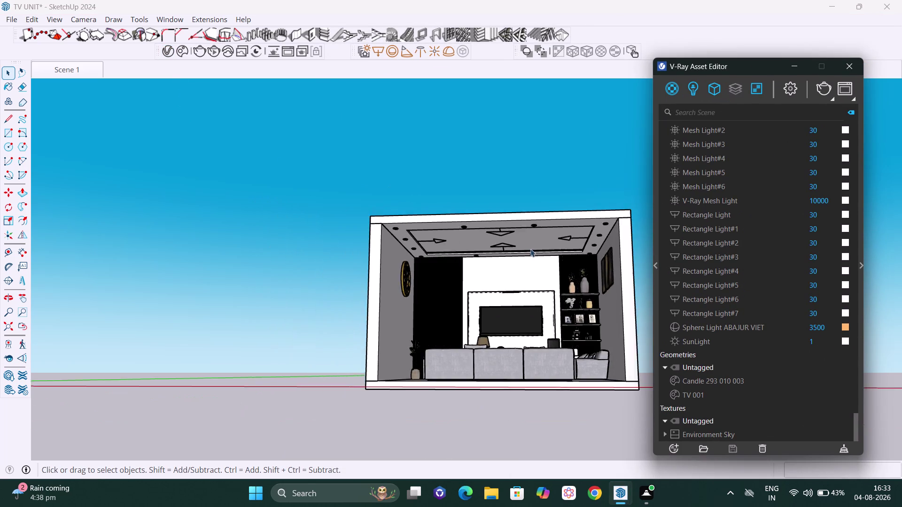
scroll(down, 3)
middle_drag(527, 243, 543, 313)
key(h)
drag(551, 283, 547, 282)
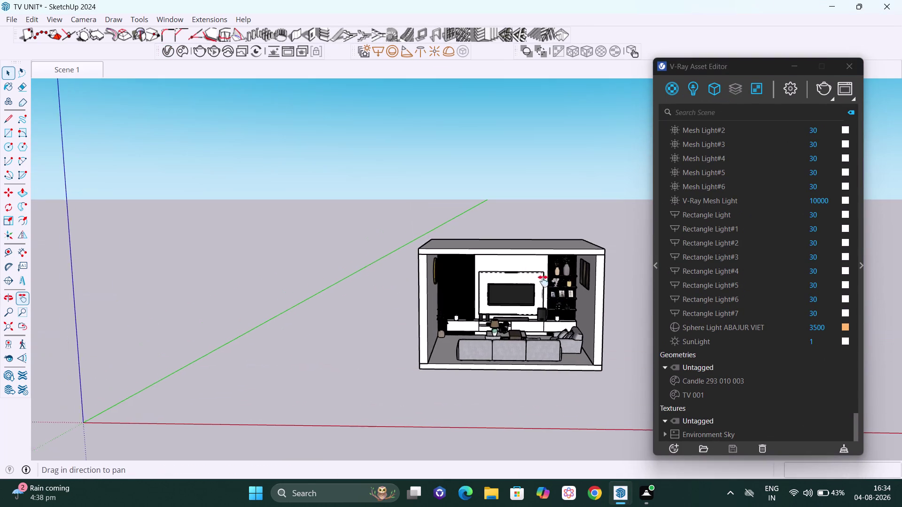
drag(547, 282, 416, 280)
scroll(up, 3)
scroll(up, 3)
drag(415, 295, 458, 268)
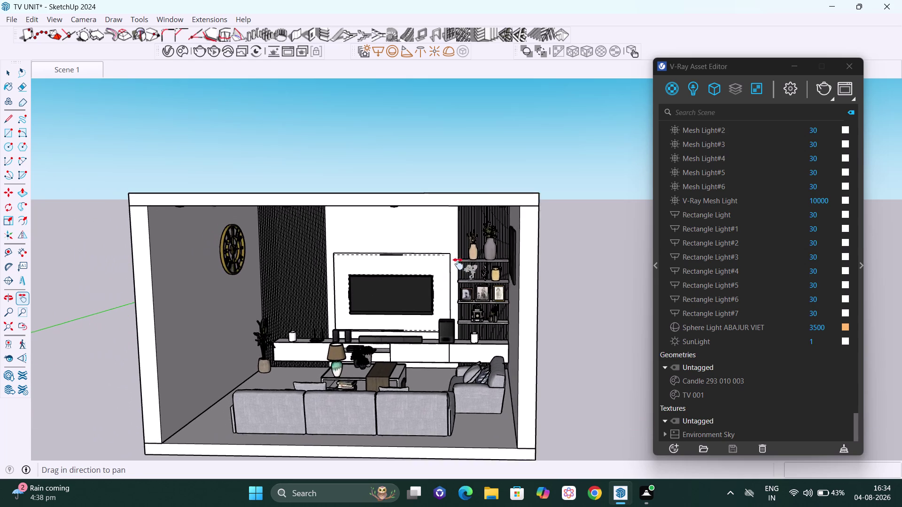
drag(457, 267, 458, 258)
Orbit to a close front view of the TV wall and expand the material library panel.
middle_drag(455, 257, 474, 252)
scroll(up, 3)
scroll(down, 3)
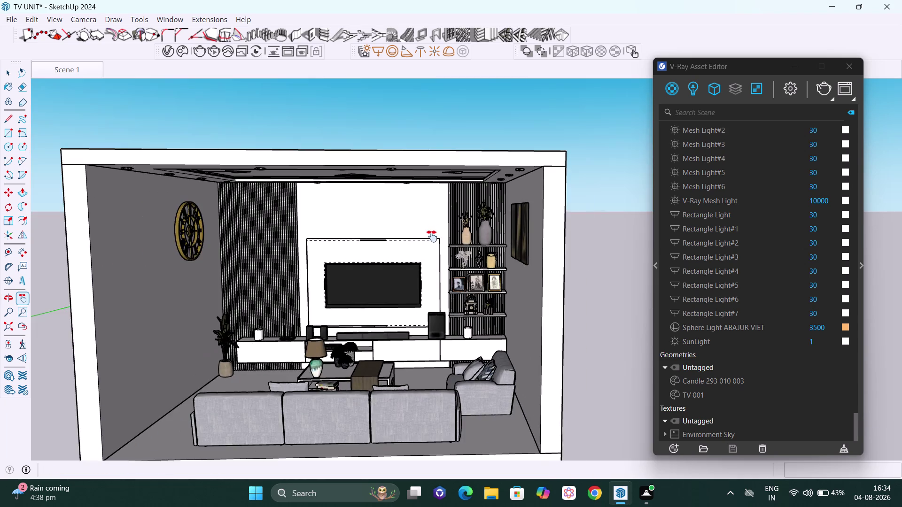
middle_drag(403, 273, 439, 243)
scroll(up, 3)
scroll(down, 3)
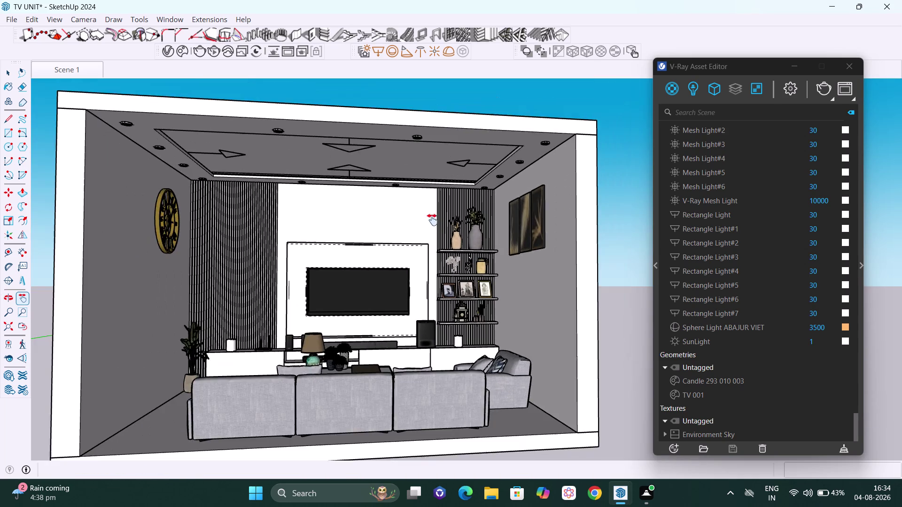
middle_drag(431, 226, 407, 222)
scroll(up, 3)
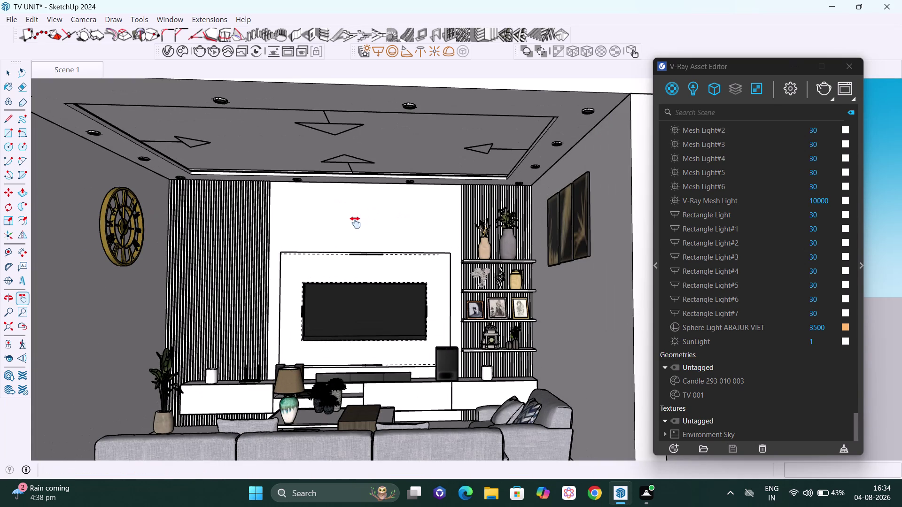
key(Escape)
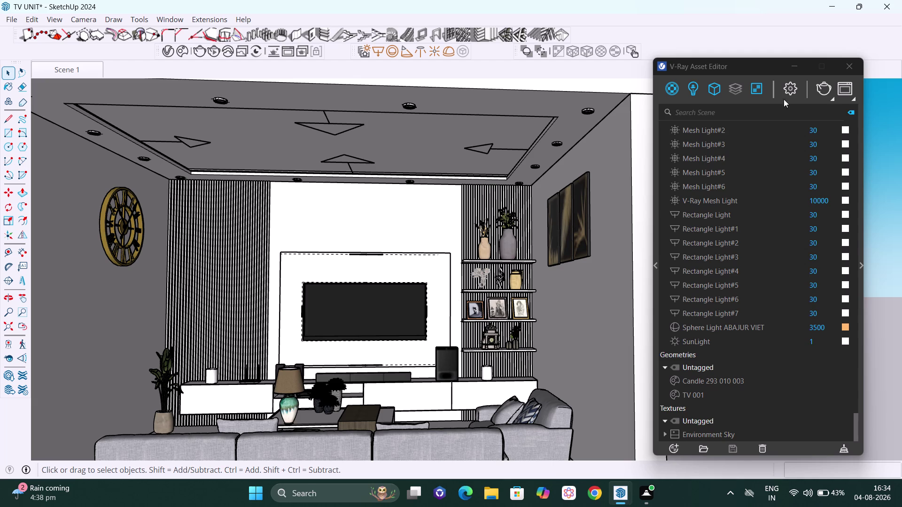
click(659, 267)
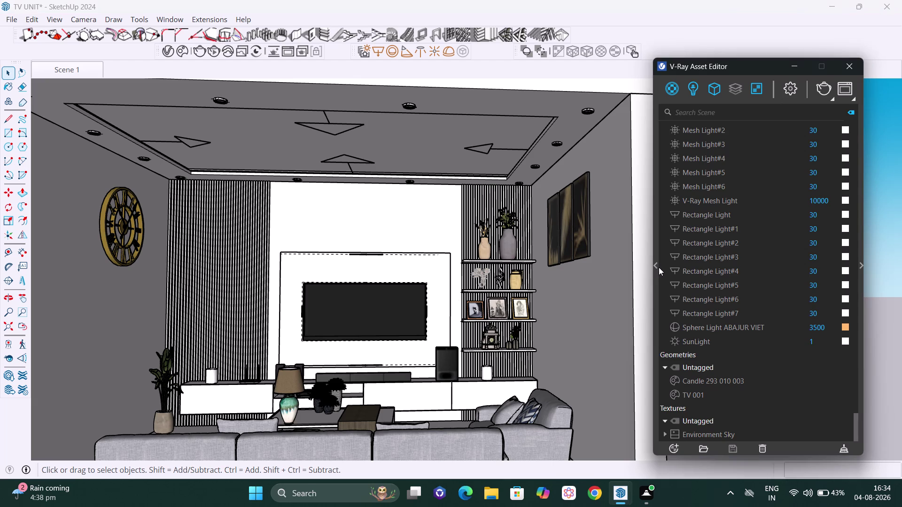
click(655, 264)
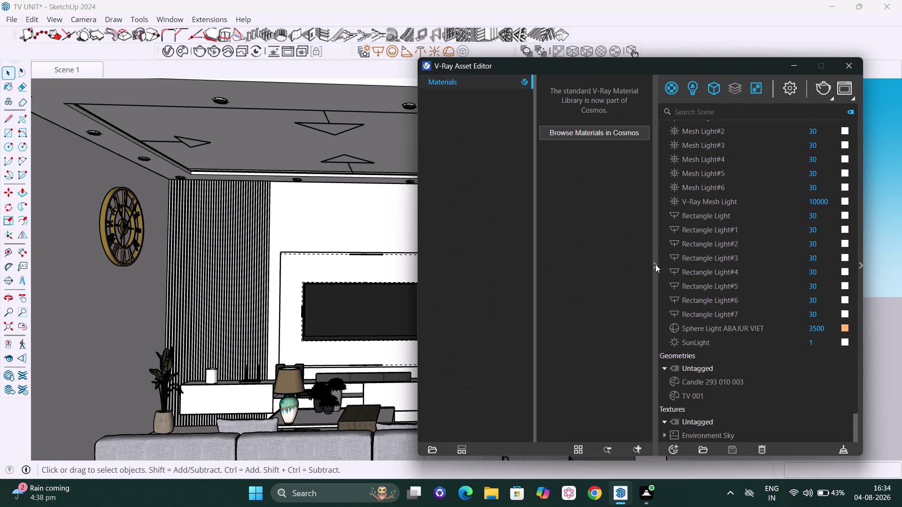
Open the Chaos Cosmos Browser via 'Browse Materials in Cosmos' to view V-Ray Material Library assets.
click(566, 131)
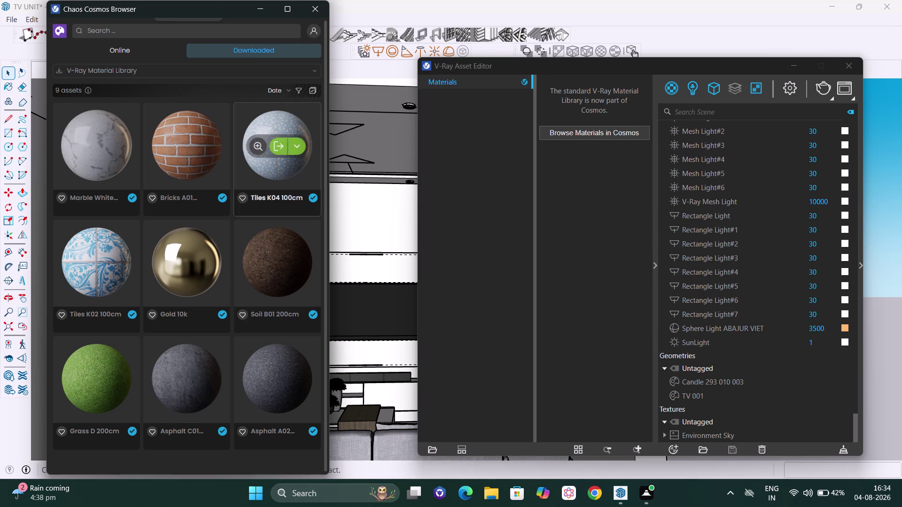
scroll(down, 3)
scroll(up, 3)
Find the light grey Flooring Laminate in the online V-Ray Material Library and download it.
click(113, 48)
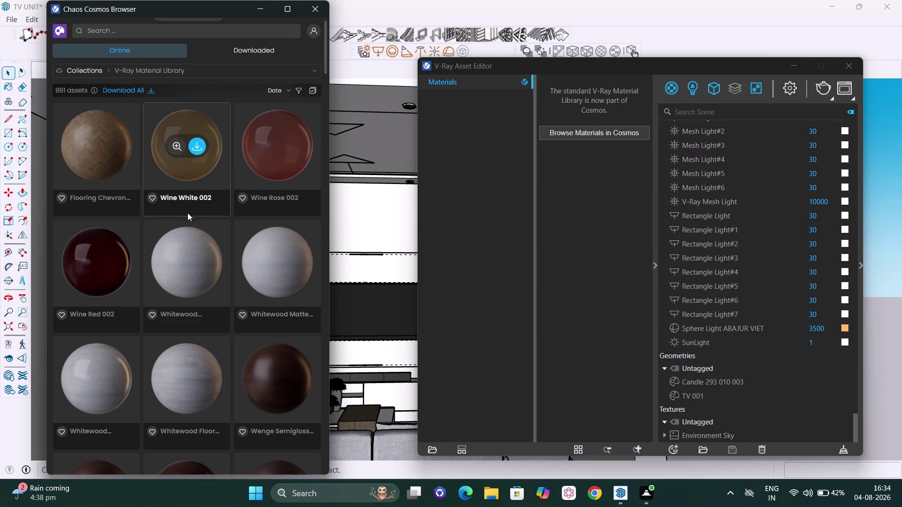
scroll(down, 3)
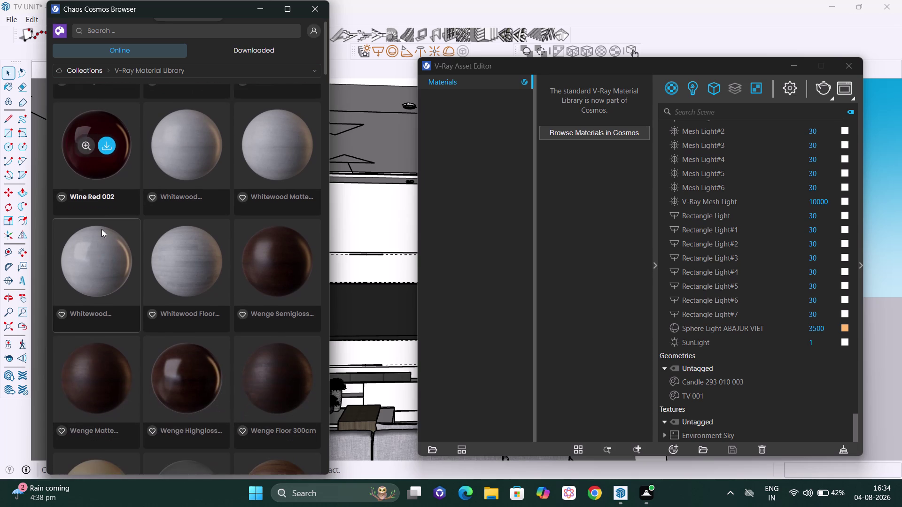
scroll(down, 3)
scroll(down, 3)
scroll(down, 3)
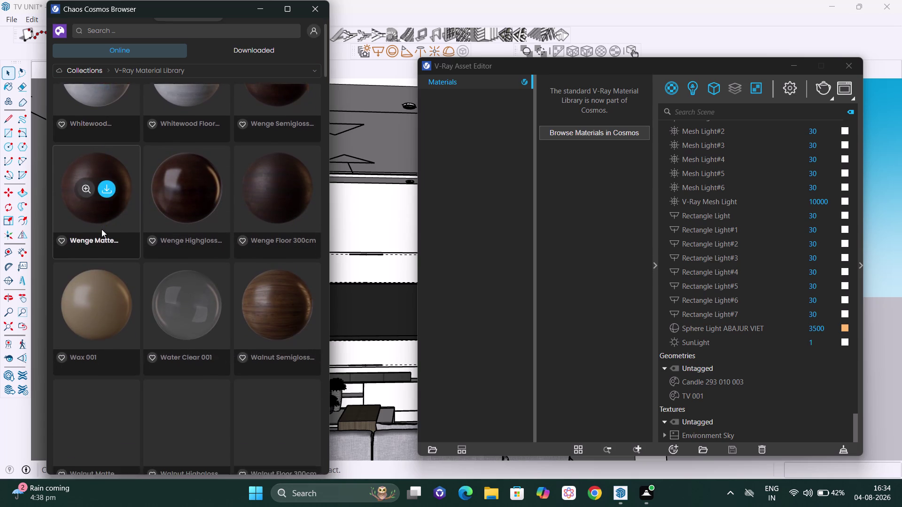
scroll(down, 3)
scroll(down, 3)
scroll(down, 3)
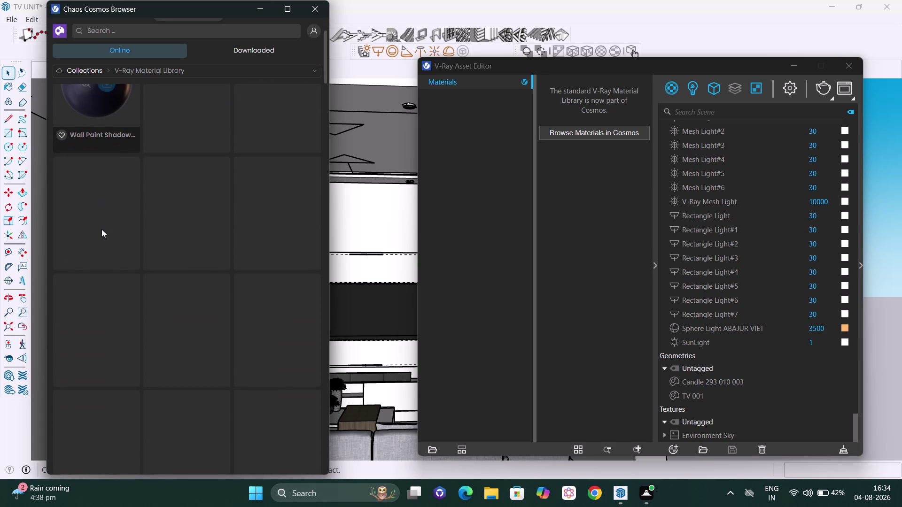
scroll(down, 3)
scroll(down, 3)
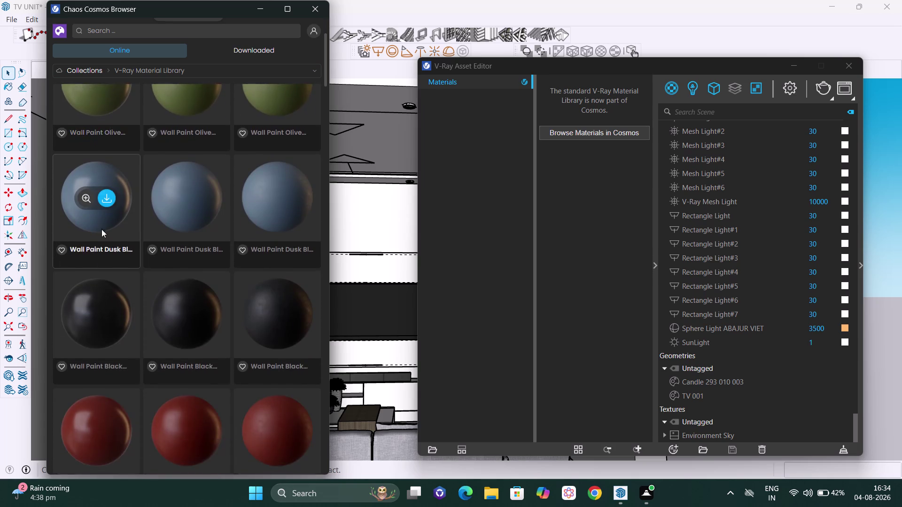
scroll(down, 3)
scroll(down, 3)
scroll(down, 3)
scroll(down, 3)
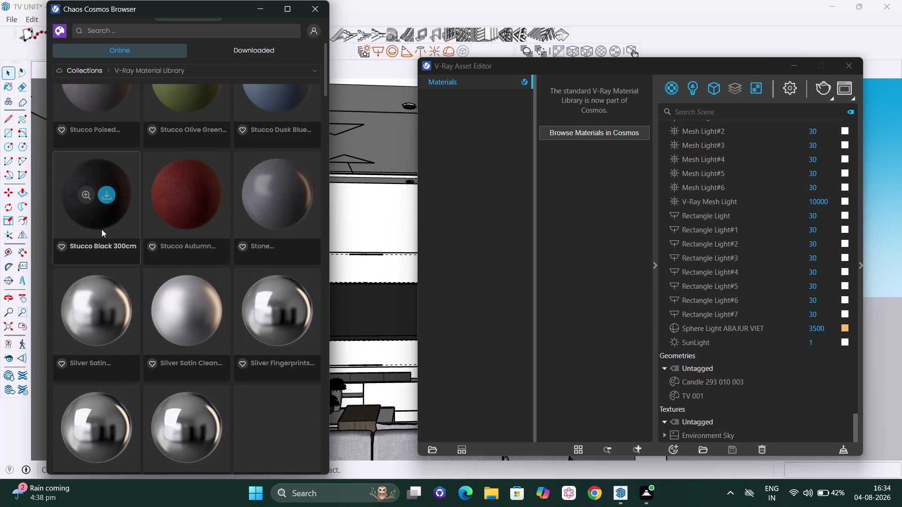
scroll(down, 3)
scroll(down, 3)
scroll(down, 3)
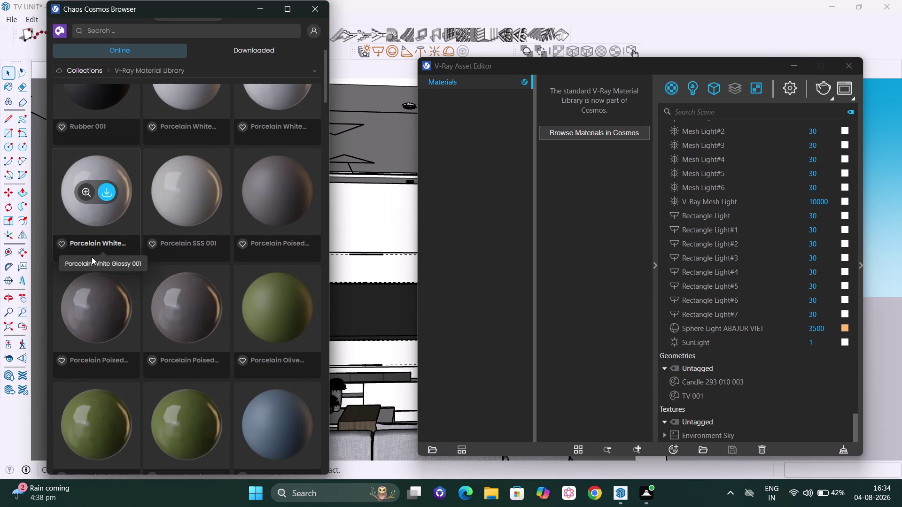
scroll(down, 3)
scroll(down, 3)
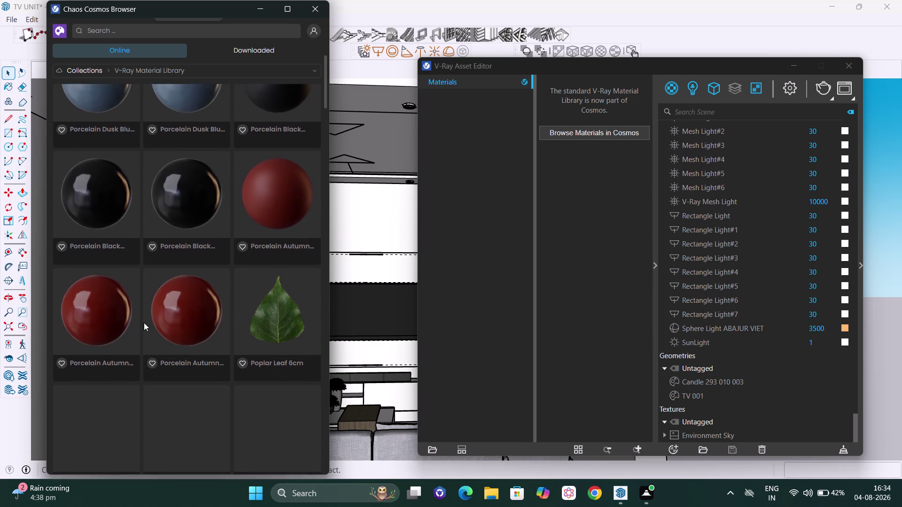
scroll(down, 3)
scroll(down, 3)
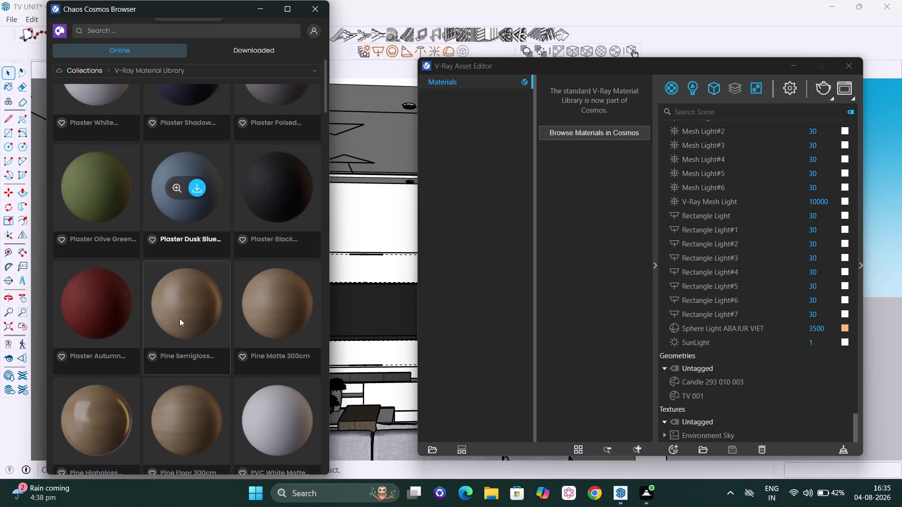
scroll(down, 3)
scroll(down, 3)
scroll(down, 3)
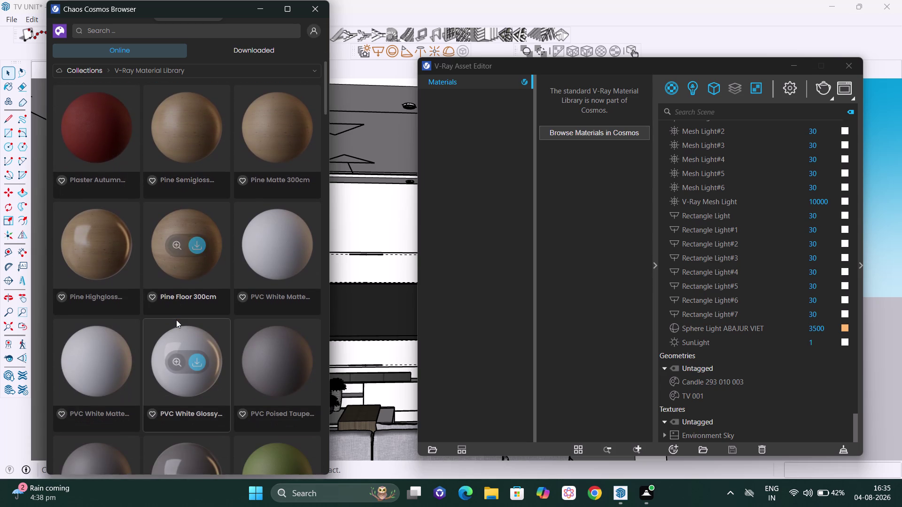
scroll(down, 3)
scroll(up, 3)
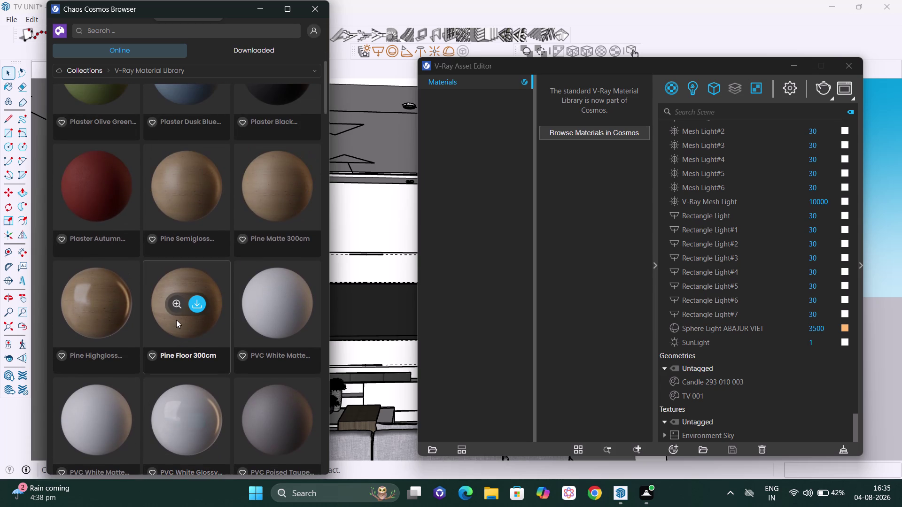
scroll(down, 3)
scroll(down, 3)
scroll(down, 3)
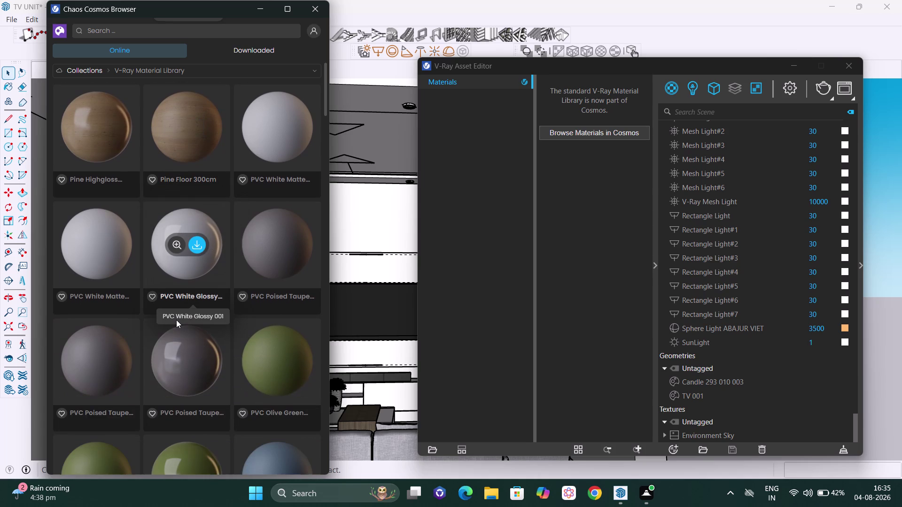
scroll(down, 3)
scroll(down, 3)
scroll(down, 3)
scroll(down, 3)
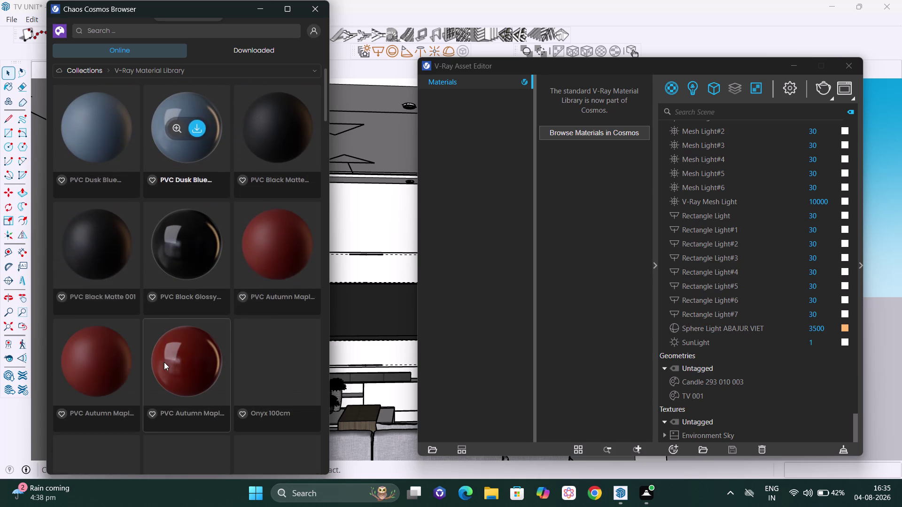
scroll(down, 3)
scroll(down, 3)
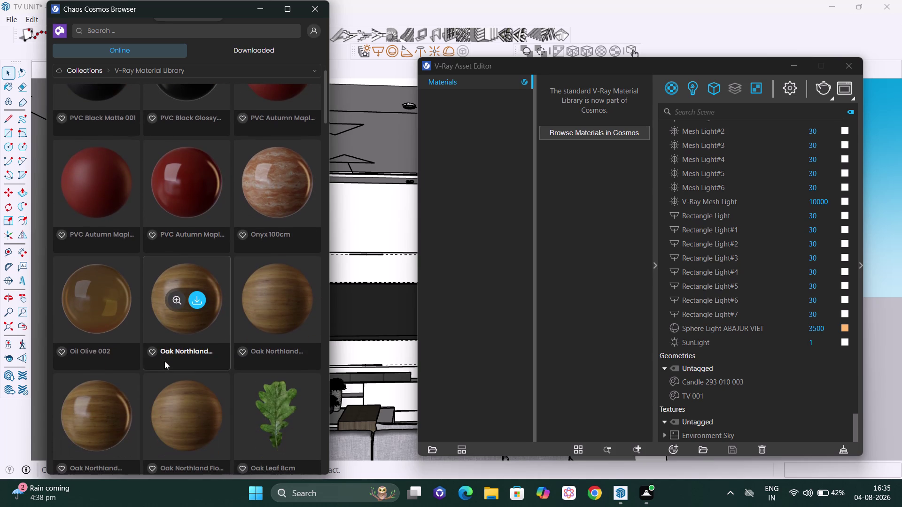
scroll(down, 3)
scroll(down, 3)
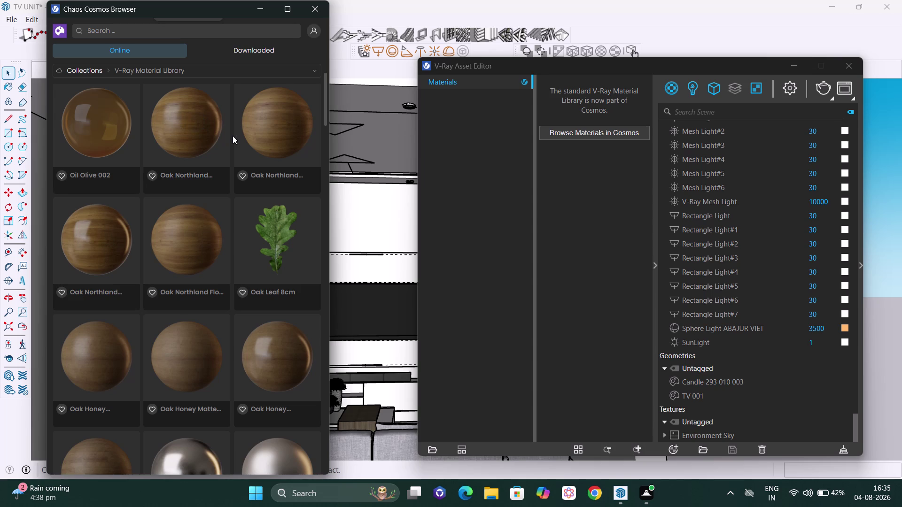
scroll(down, 3)
scroll(down, 3)
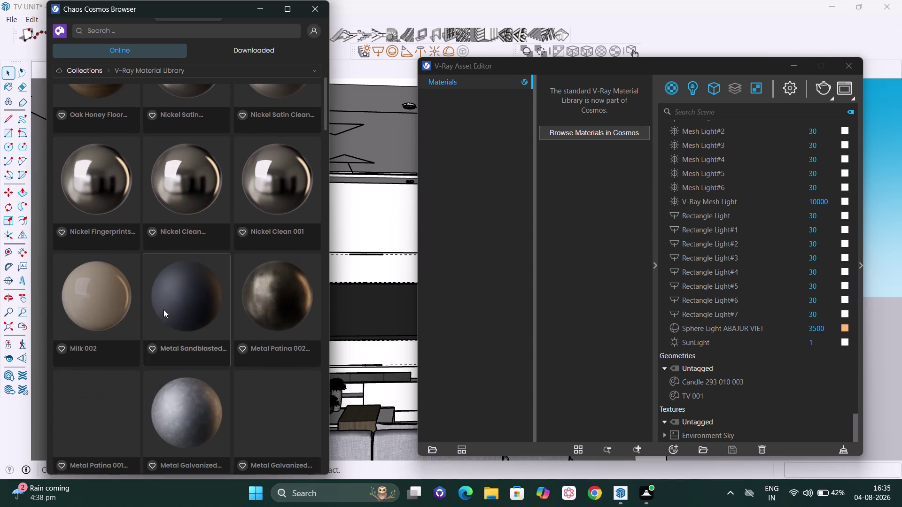
scroll(down, 3)
scroll(up, 3)
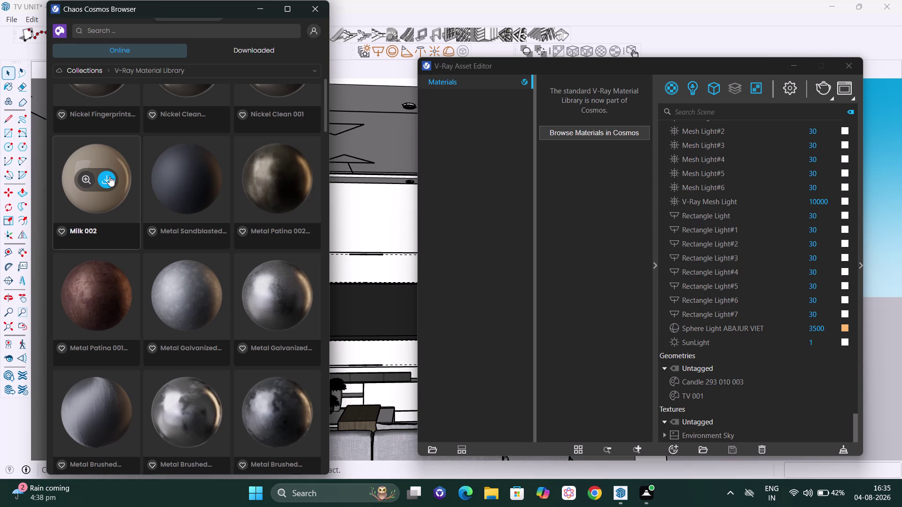
scroll(down, 3)
scroll(down, 3)
scroll(down, 3)
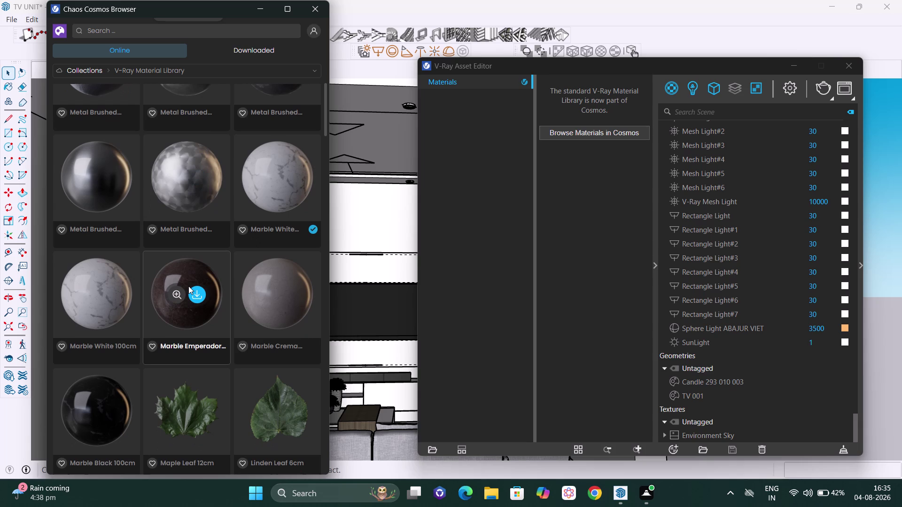
scroll(down, 3)
scroll(down, 3)
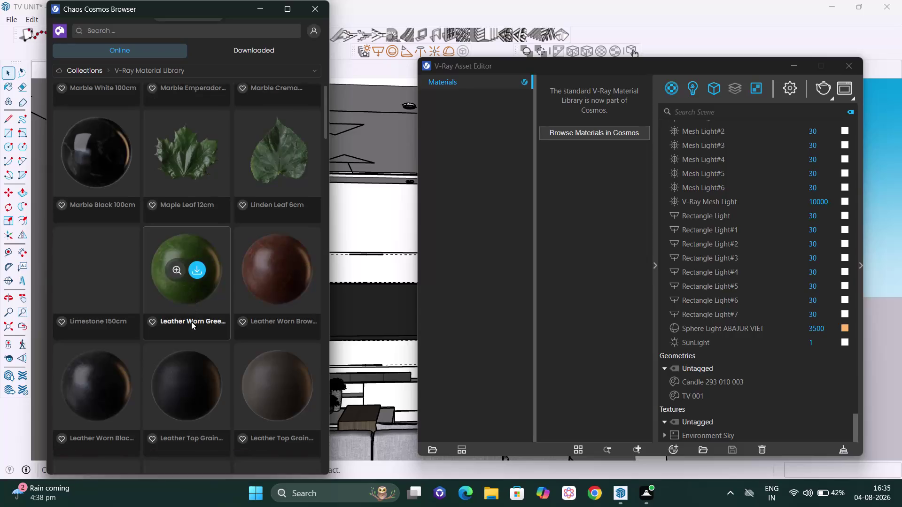
scroll(down, 3)
scroll(down, 3)
scroll(down, 3)
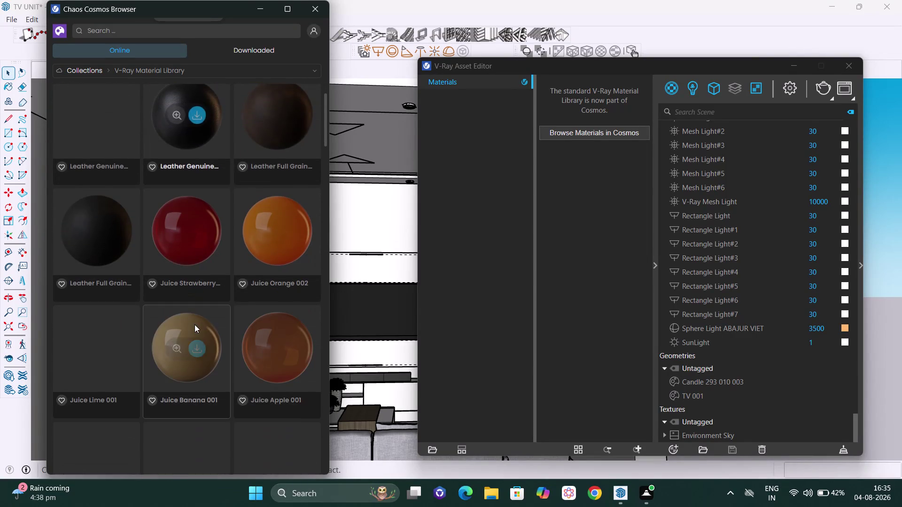
scroll(down, 3)
scroll(down, 3)
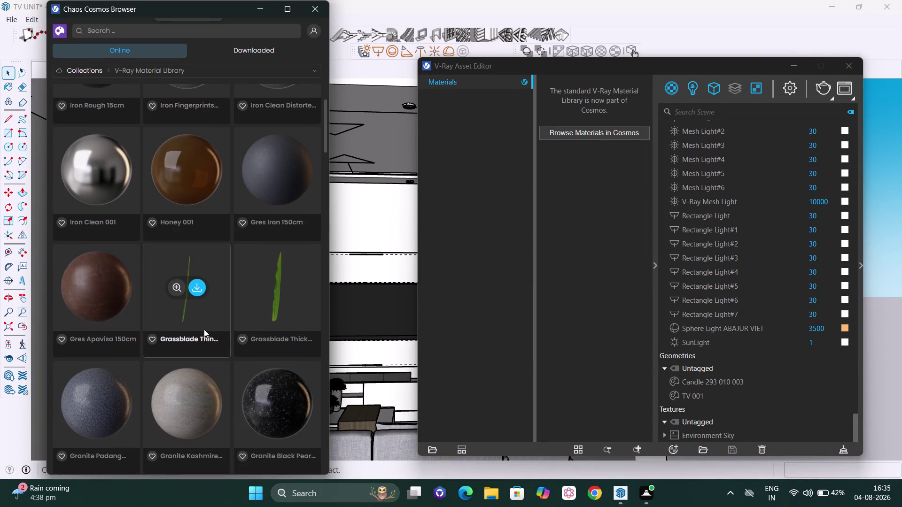
scroll(down, 3)
scroll(down, 3)
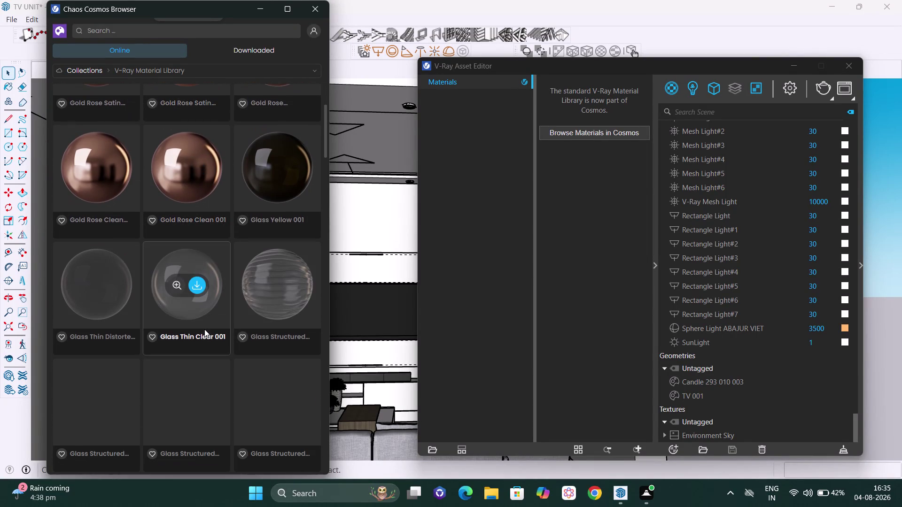
scroll(up, 3)
scroll(up, 3)
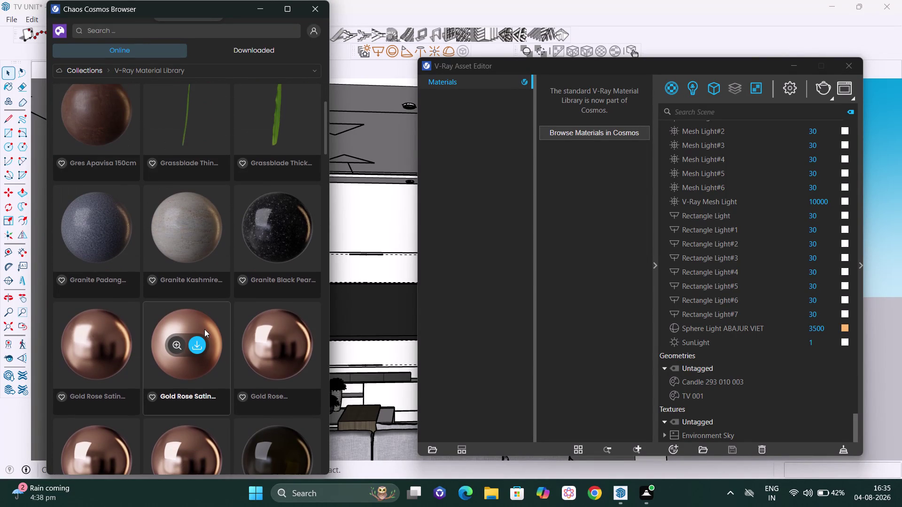
scroll(up, 3)
scroll(down, 3)
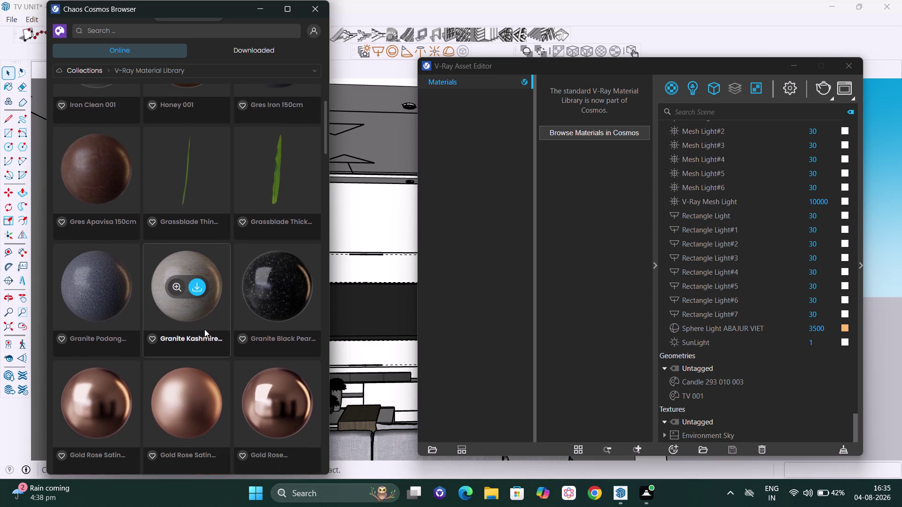
scroll(down, 3)
scroll(down, 3)
scroll(down, 3)
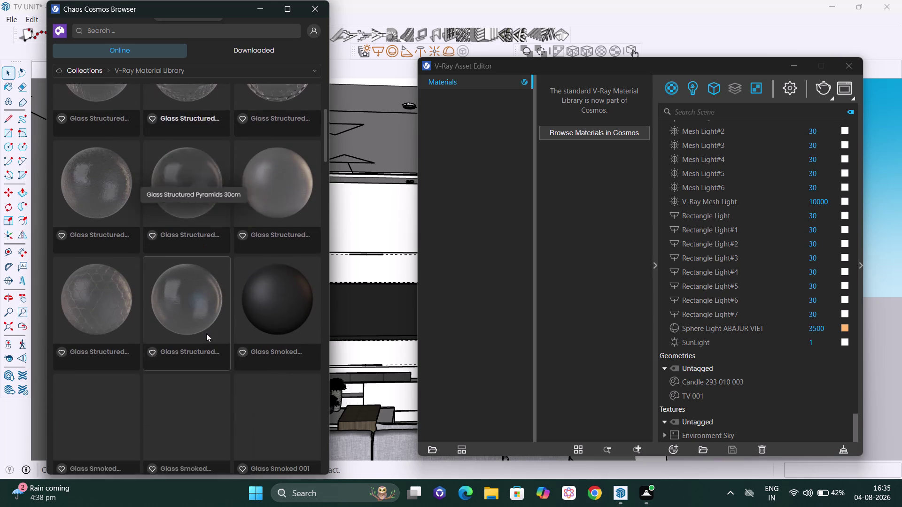
scroll(down, 3)
scroll(down, 3)
scroll(down, 3)
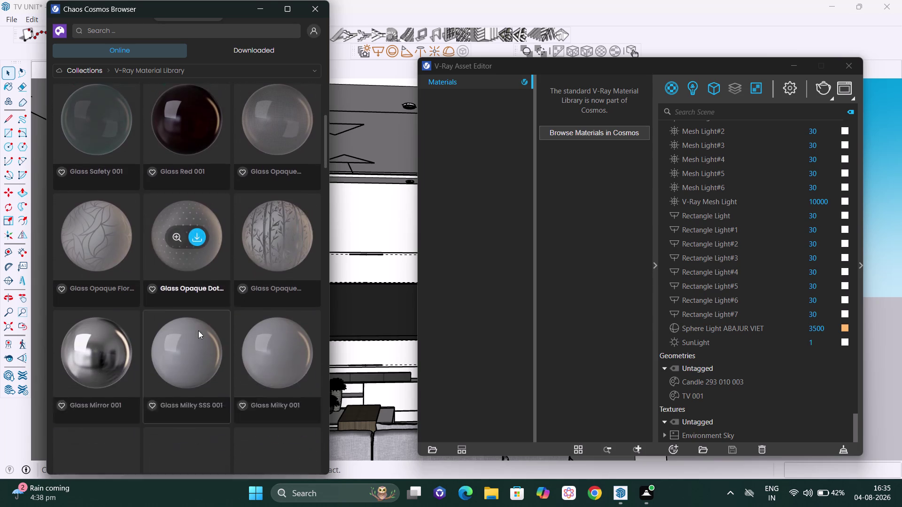
scroll(down, 3)
scroll(down, 3)
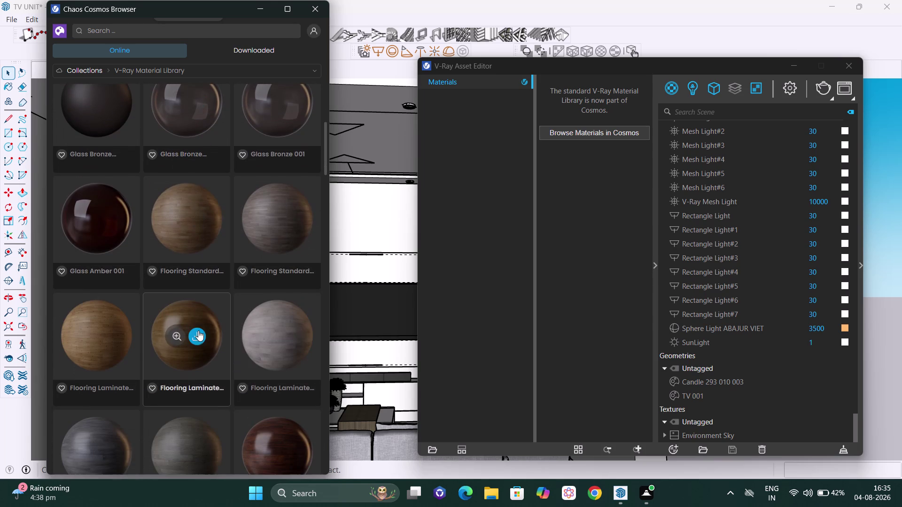
scroll(down, 3)
scroll(down, 3)
scroll(up, 3)
scroll(up, 3)
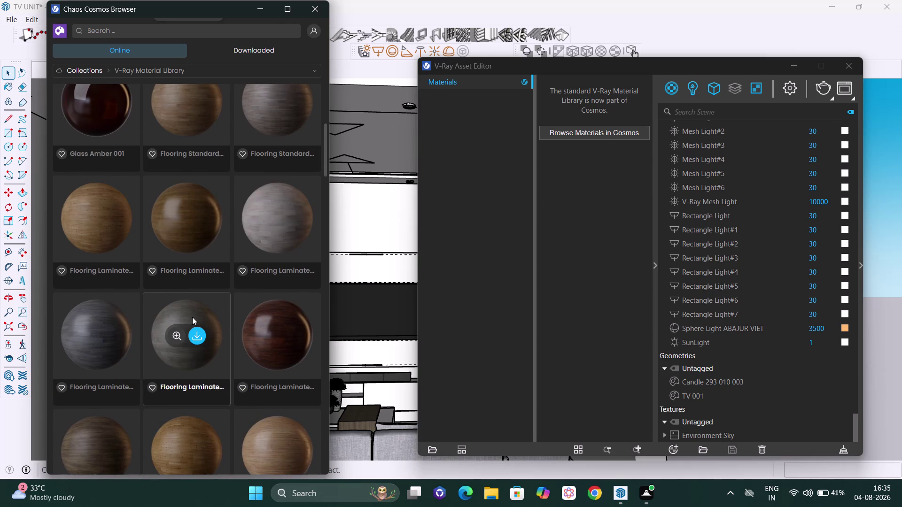
scroll(down, 3)
scroll(up, 3)
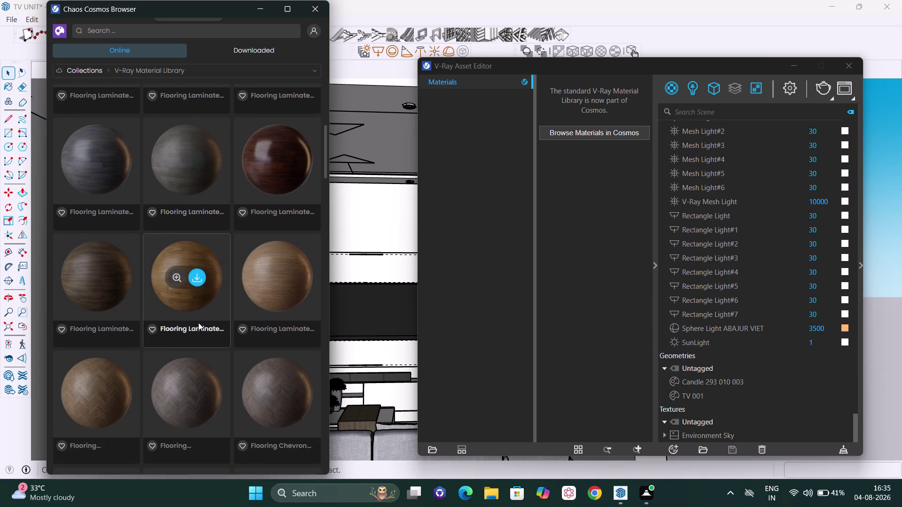
scroll(up, 3)
scroll(up, 3)
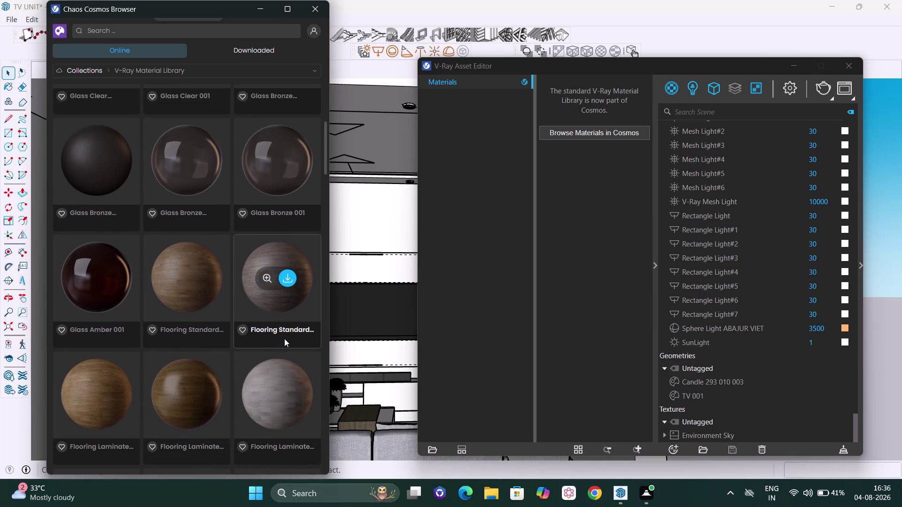
scroll(down, 3)
scroll(down, 3)
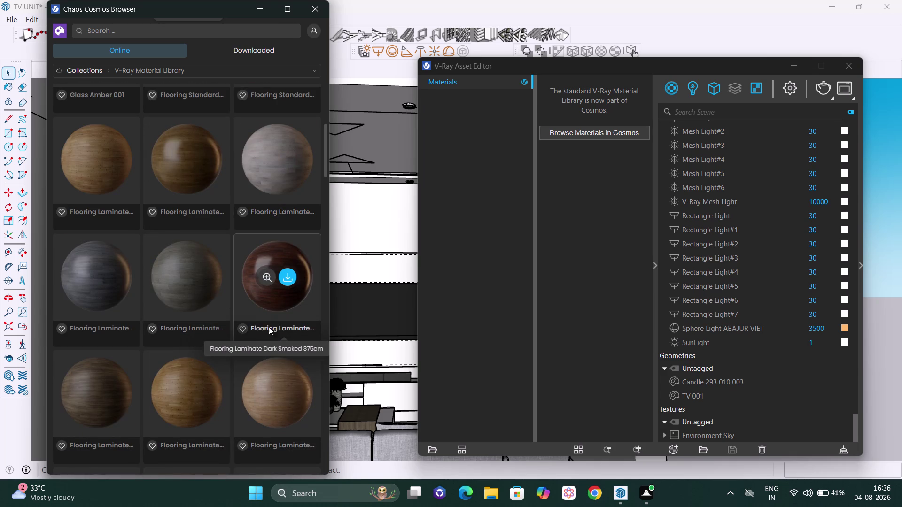
click(286, 161)
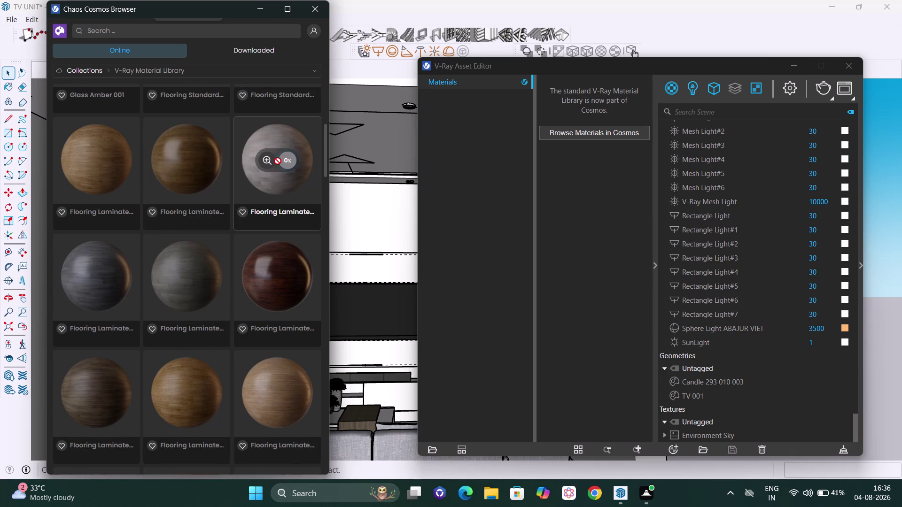